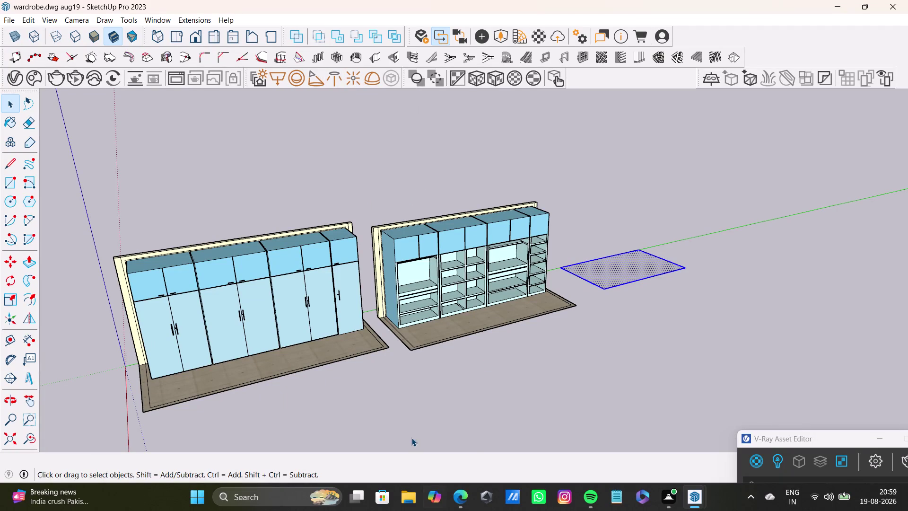
Orbit around to an eye-level view of the two units' back panels.
key(space)
scroll(down, 3)
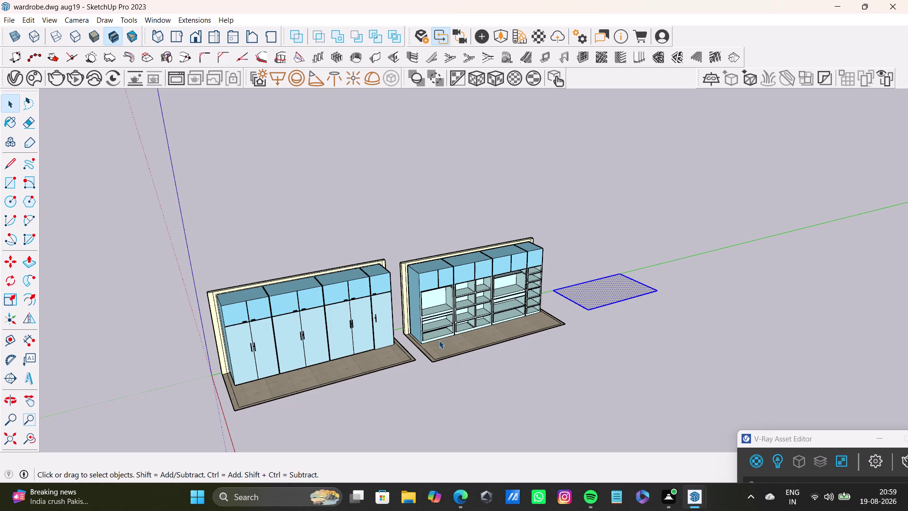
key(space)
scroll(down, 3)
middle_drag(549, 387, 268, 350)
middle_drag(374, 346, 362, 360)
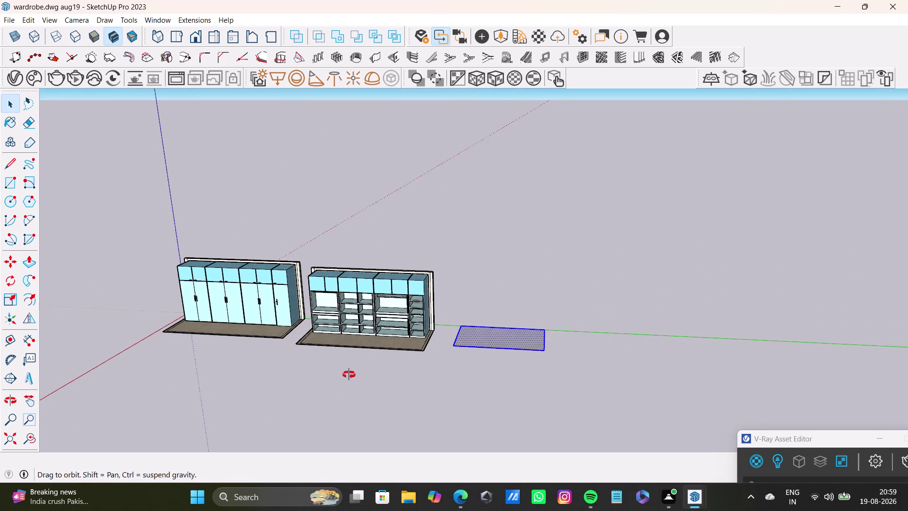
middle_drag(363, 360, 275, 429)
scroll(up, 3)
middle_drag(410, 318, 279, 342)
scroll(down, 3)
scroll(up, 3)
middle_drag(416, 249, 296, 294)
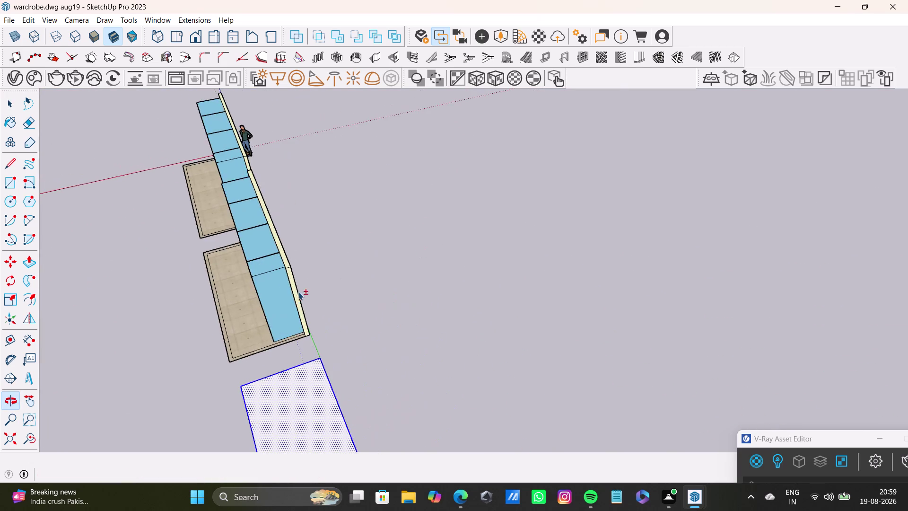
middle_drag(279, 284, 139, 220)
middle_drag(294, 211, 306, 296)
middle_drag(327, 297, 213, 204)
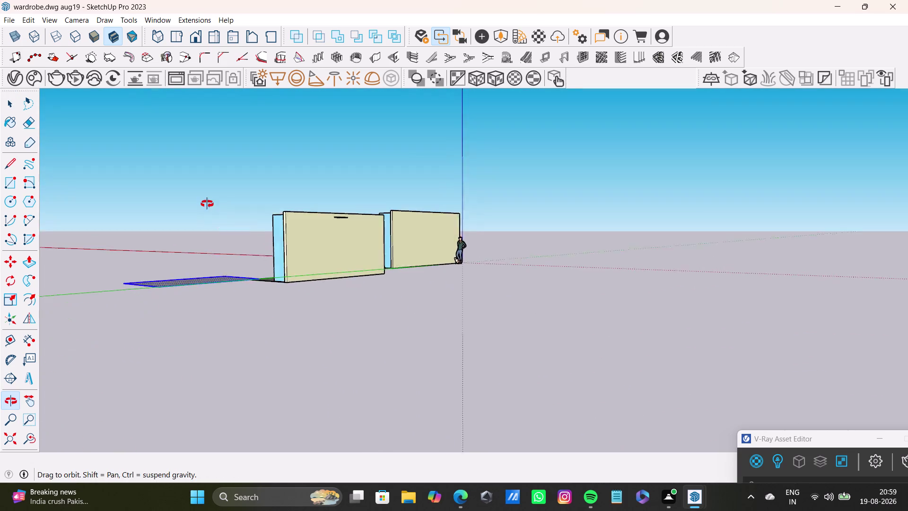
middle_drag(213, 205, 184, 214)
scroll(up, 3)
middle_drag(333, 273, 434, 265)
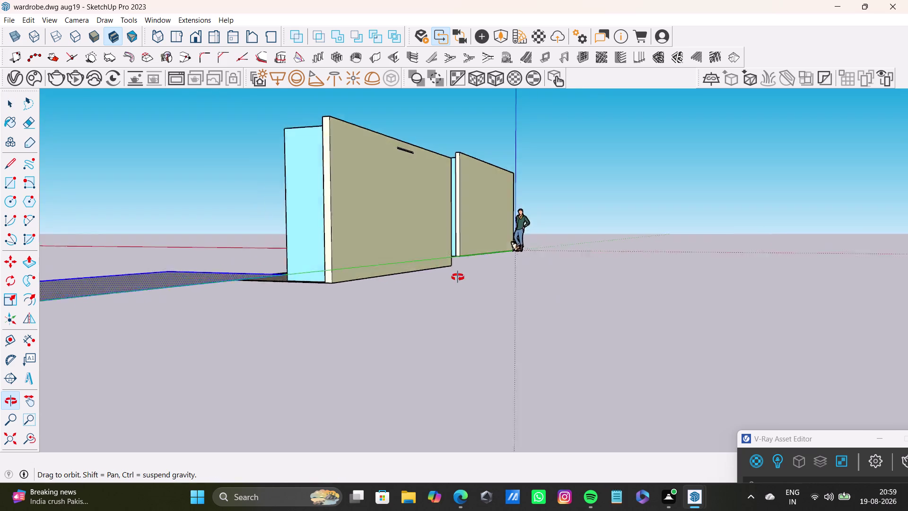
middle_drag(433, 266, 428, 285)
scroll(up, 3)
Move the whole shelving unit up along the blue axis from its base corner.
click(390, 217)
triple_click(386, 219)
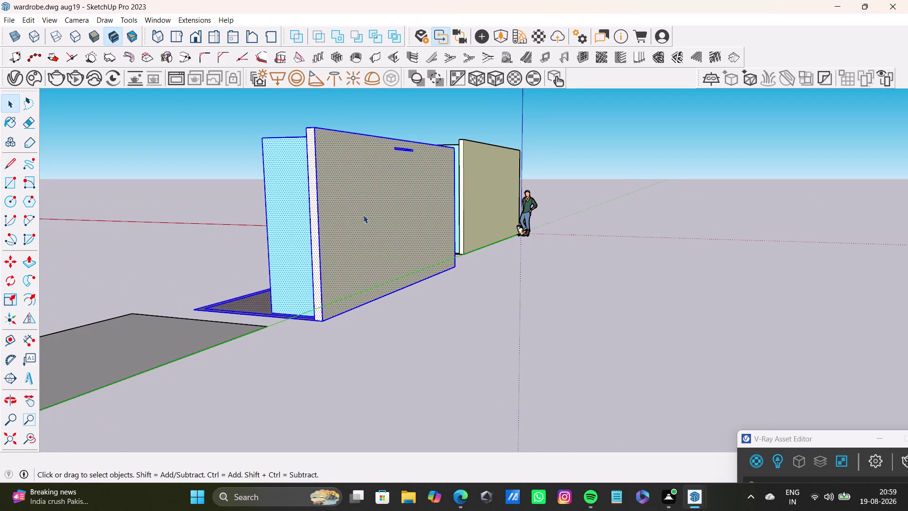
key(m)
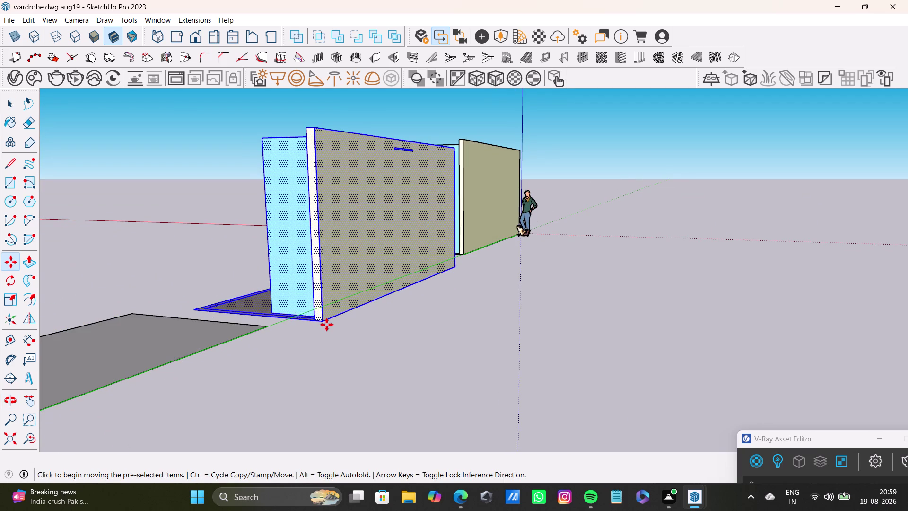
click(327, 325)
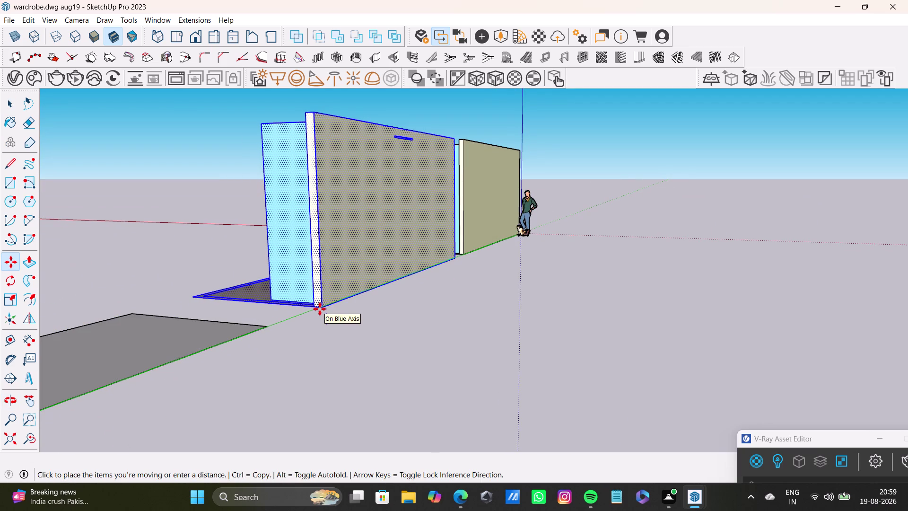
click(320, 309)
key(space)
scroll(down, 3)
middle_drag(307, 315, 585, 387)
scroll(down, 3)
middle_drag(589, 370, 534, 294)
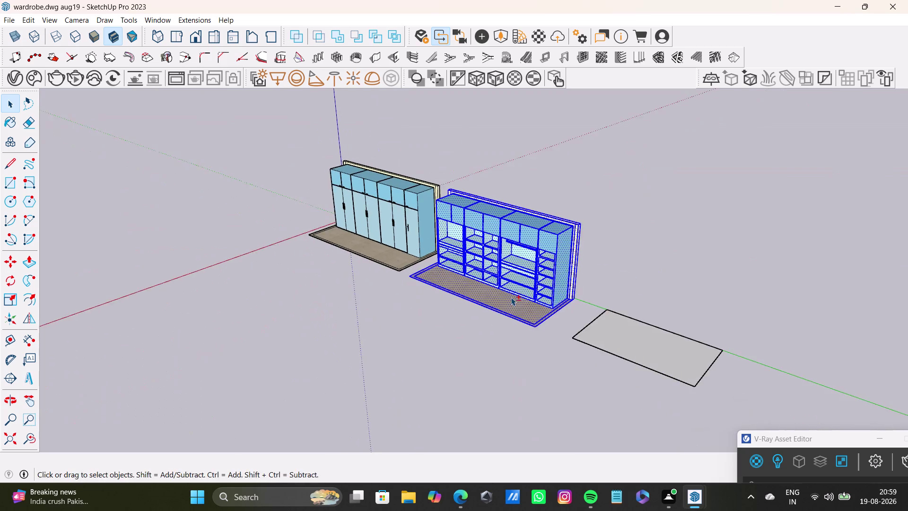
middle_drag(491, 322, 671, 364)
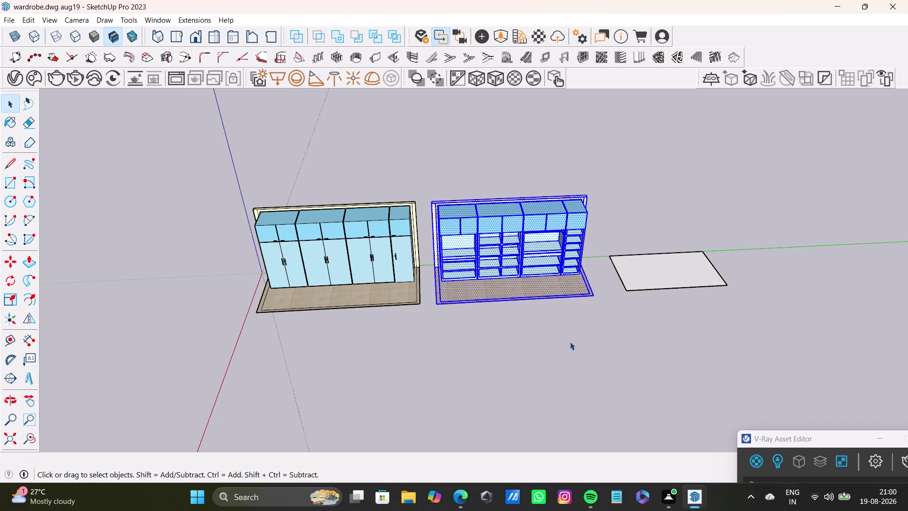
Push/Pull the wardrobe's right side panel forward.
key(space)
click(461, 361)
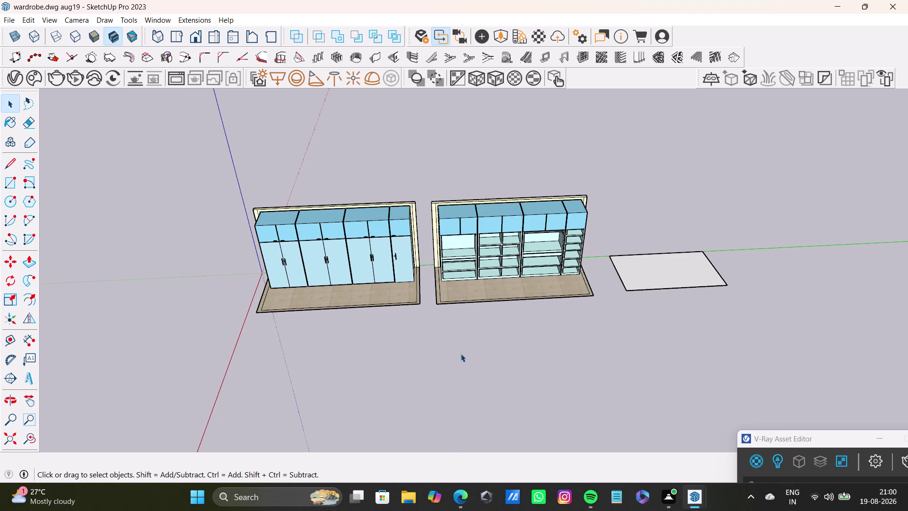
scroll(up, 3)
click(416, 235)
click(418, 242)
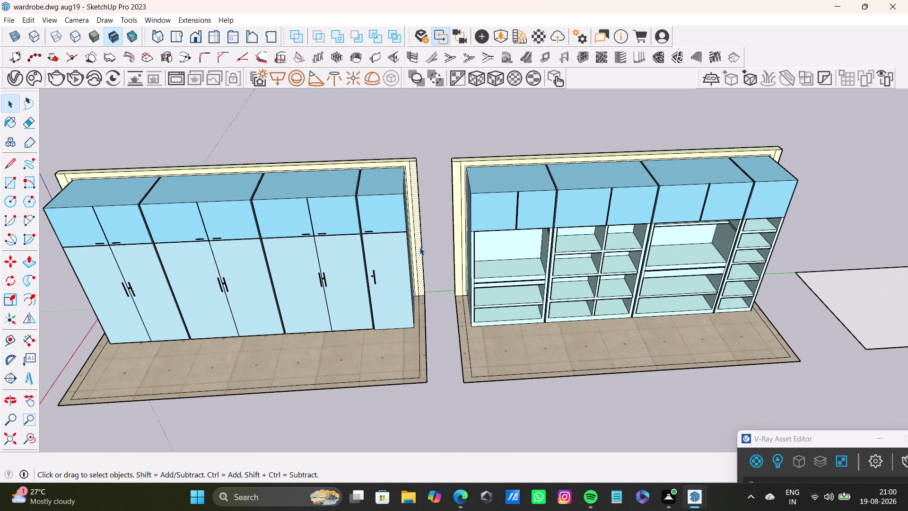
key(p)
drag(419, 247, 409, 287)
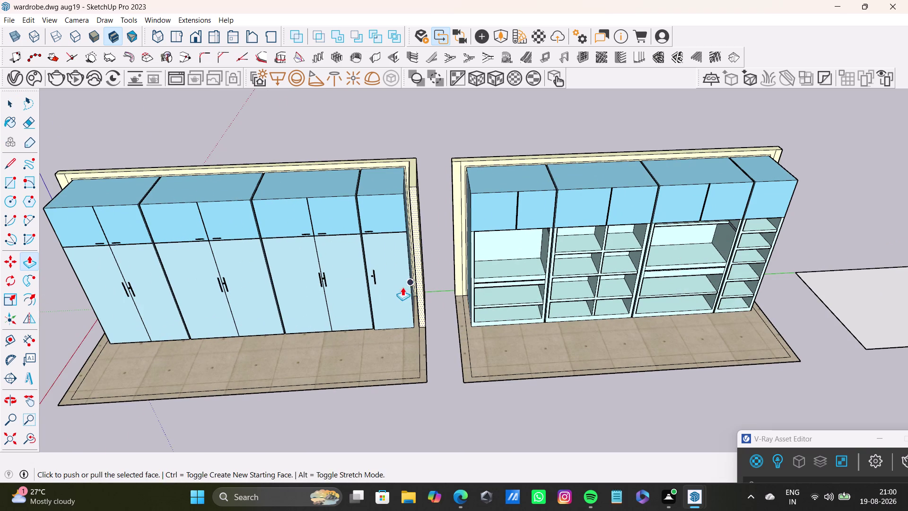
key(space)
Push/Pull the wardrobe's left side panel forward to the cabinet front.
scroll(down, 3)
middle_drag(387, 287, 614, 271)
scroll(up, 3)
click(348, 252)
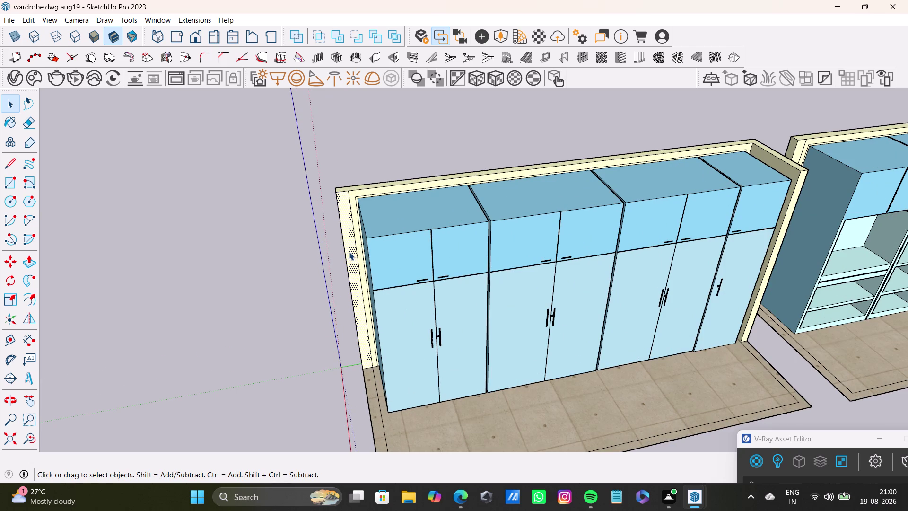
key(p)
drag(349, 253, 376, 327)
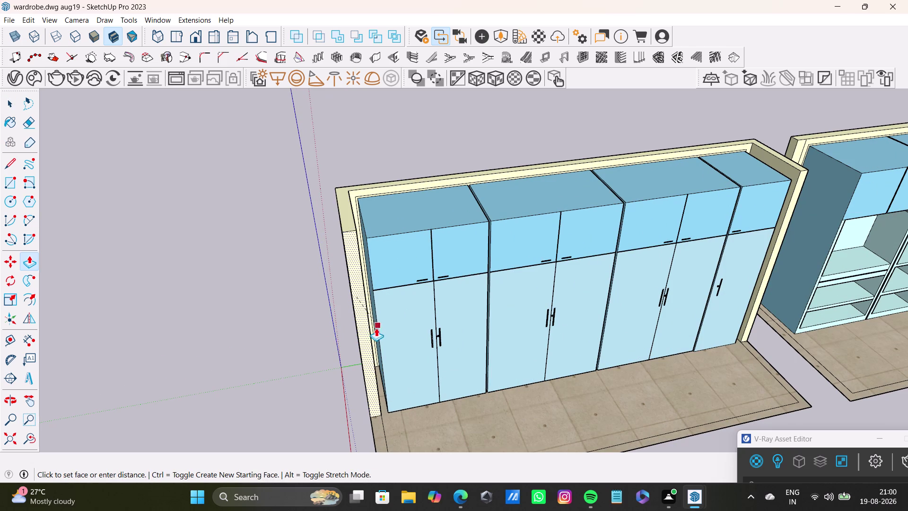
drag(376, 327, 376, 329)
key(space)
Pull the shelving unit's left side panel forward with Push/Pull.
scroll(down, 3)
middle_drag(723, 332, 468, 330)
scroll(up, 3)
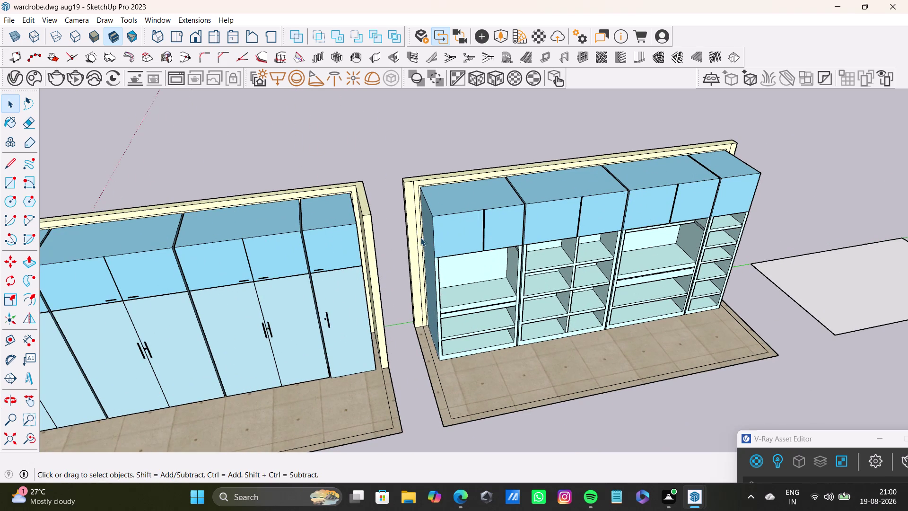
click(414, 242)
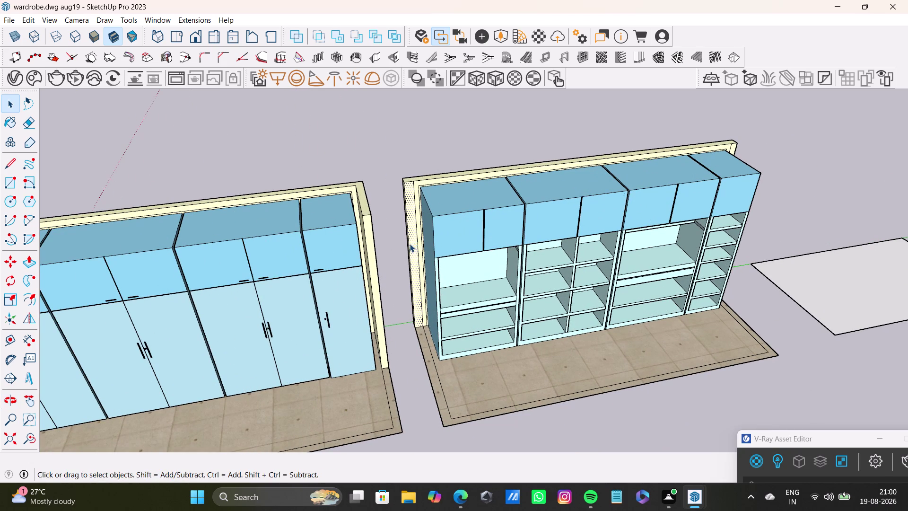
key(p)
drag(409, 243, 368, 274)
key(space)
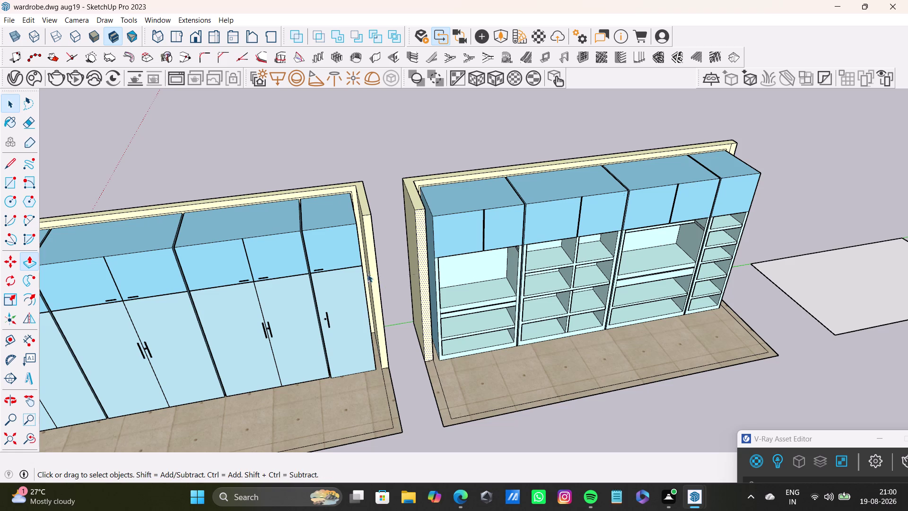
Extend the shelving unit's right side panel to the cabinet front, then view both units.
scroll(down, 3)
middle_drag(575, 304, 455, 324)
middle_drag(544, 312, 395, 303)
scroll(up, 3)
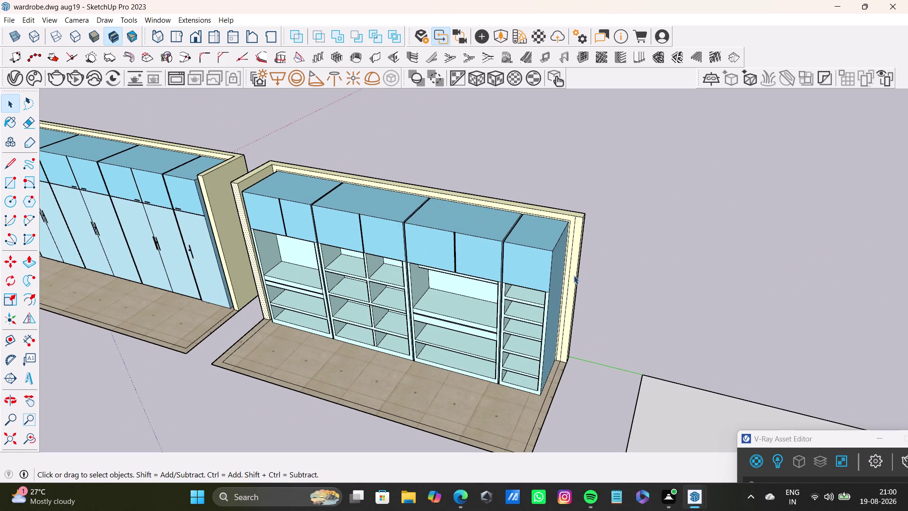
click(574, 276)
key(p)
drag(574, 277, 261, 212)
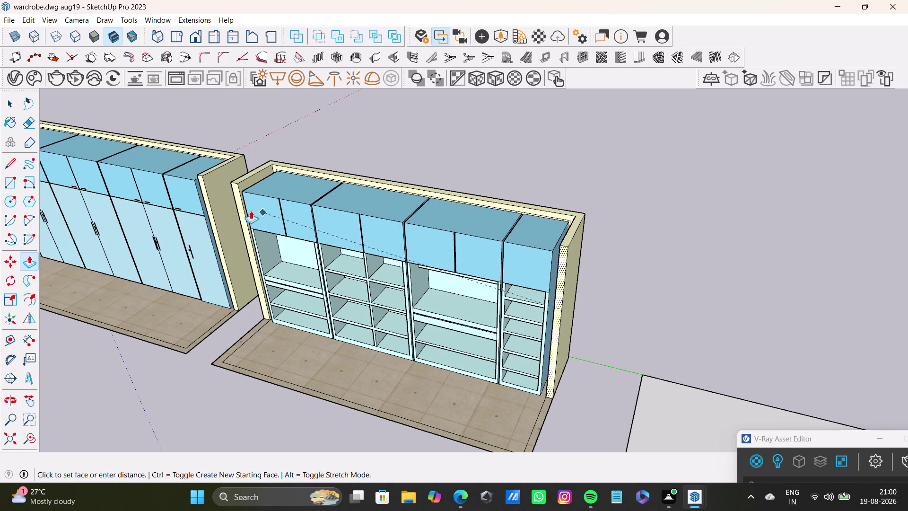
drag(261, 212, 235, 197)
key(space)
scroll(down, 3)
middle_drag(466, 281, 575, 246)
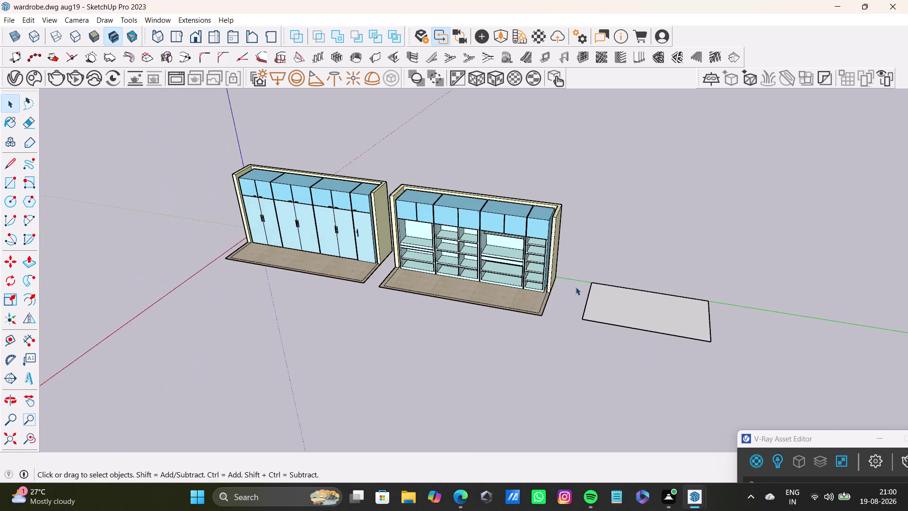
middle_drag(580, 286, 645, 426)
middle_drag(607, 328, 607, 439)
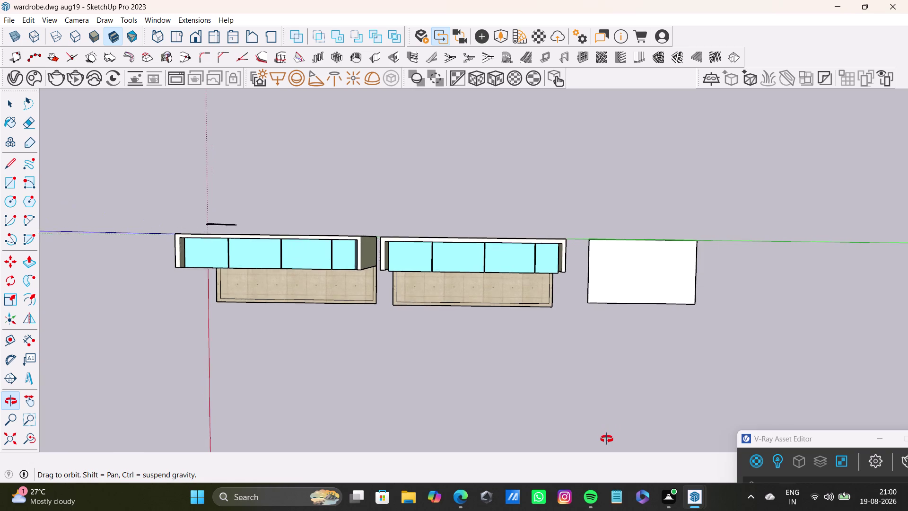
middle_drag(607, 438, 497, 286)
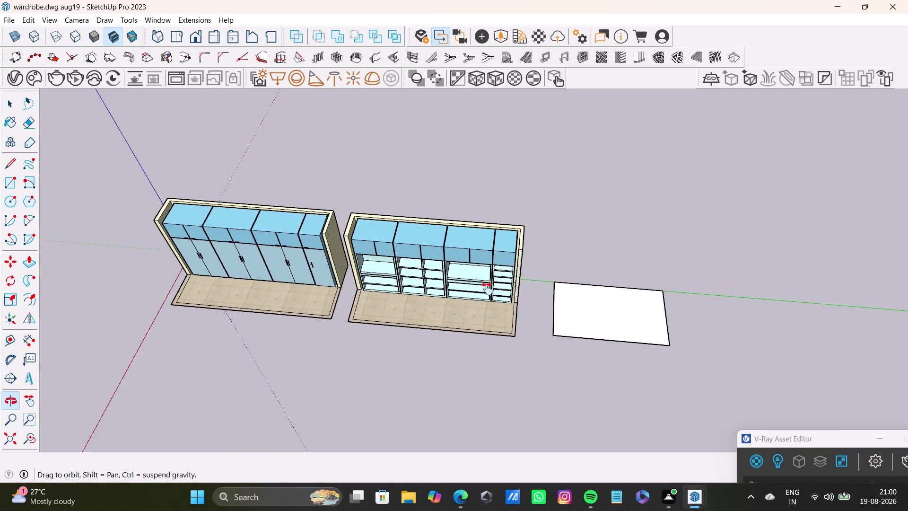
middle_drag(497, 286, 441, 301)
scroll(up, 3)
middle_drag(533, 329, 477, 330)
middle_drag(549, 342, 572, 224)
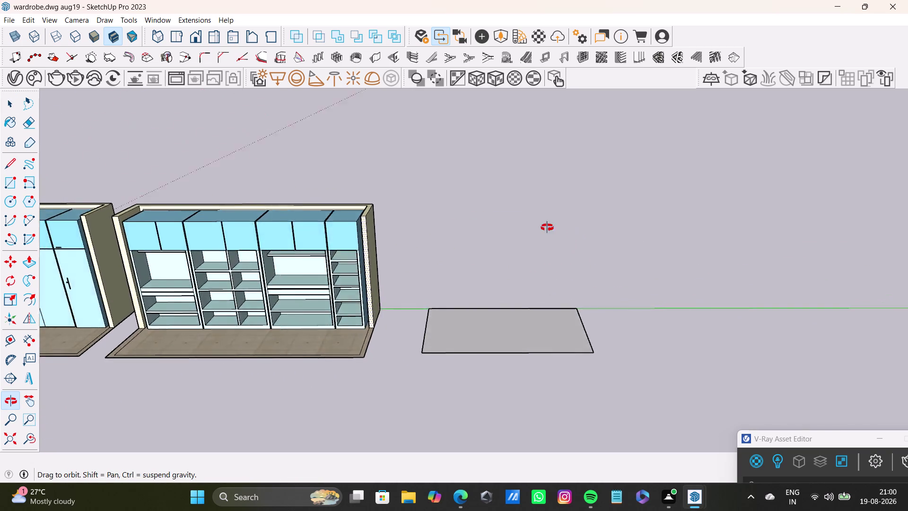
middle_drag(572, 224, 579, 377)
middle_drag(573, 353, 529, 361)
scroll(up, 3)
middle_drag(422, 320, 430, 313)
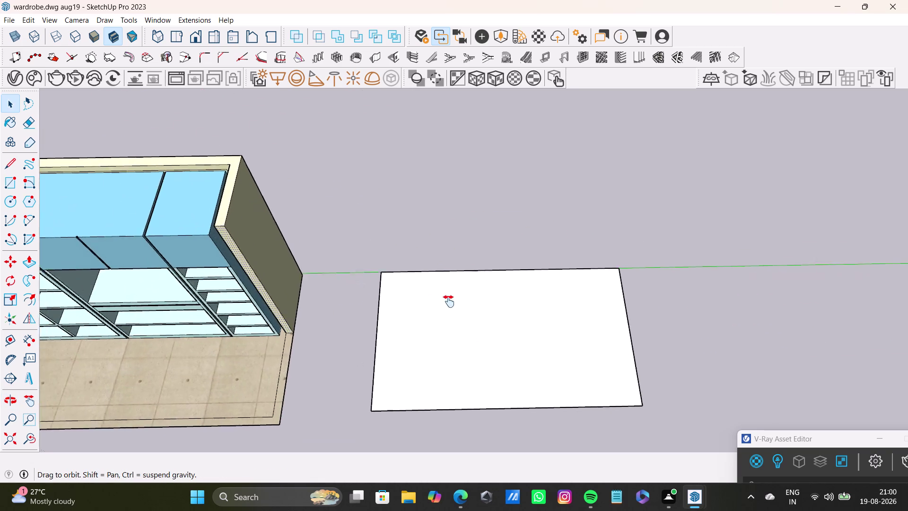
middle_drag(431, 312, 515, 317)
scroll(down, 3)
middle_drag(512, 330, 513, 329)
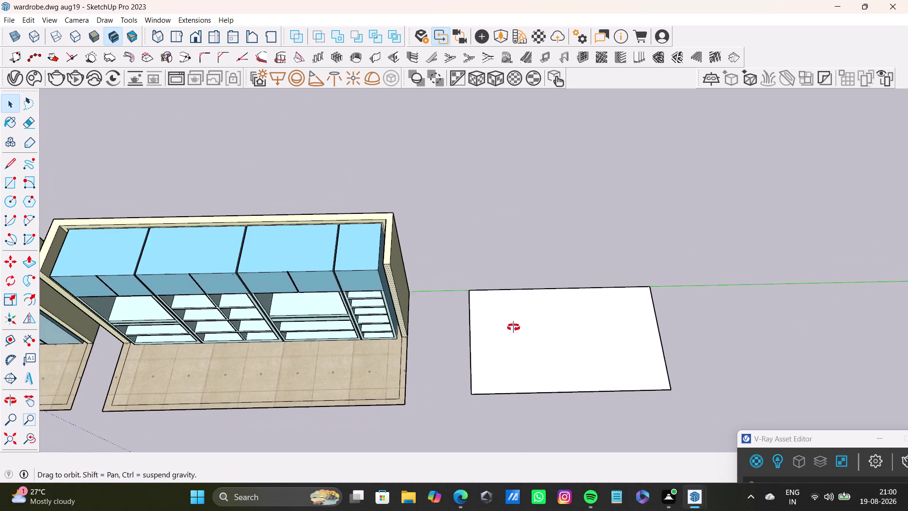
middle_drag(513, 329, 735, 300)
middle_drag(717, 309, 605, 276)
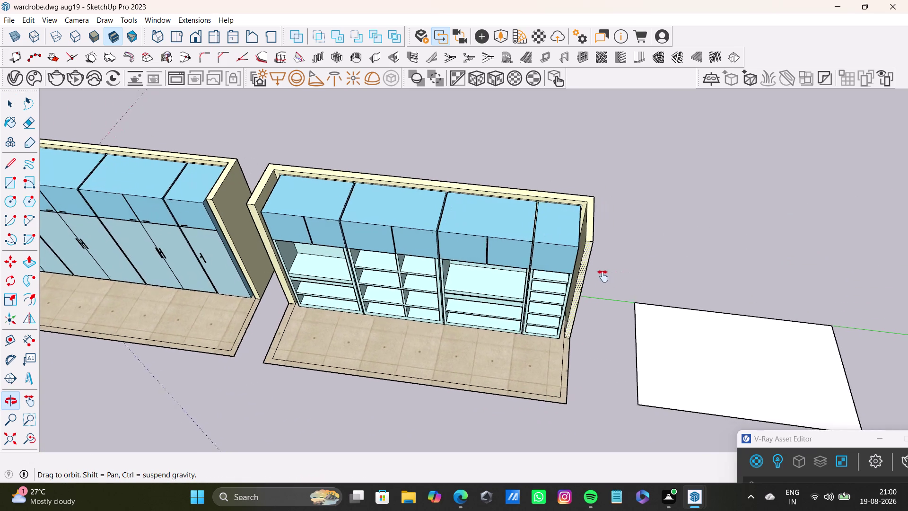
middle_drag(604, 276, 401, 269)
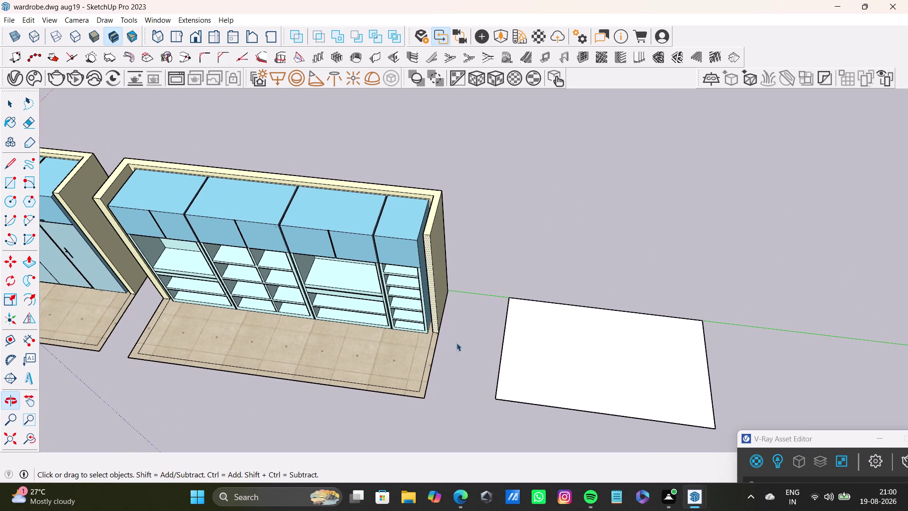
scroll(down, 3)
middle_drag(525, 327, 607, 228)
middle_drag(597, 351, 558, 380)
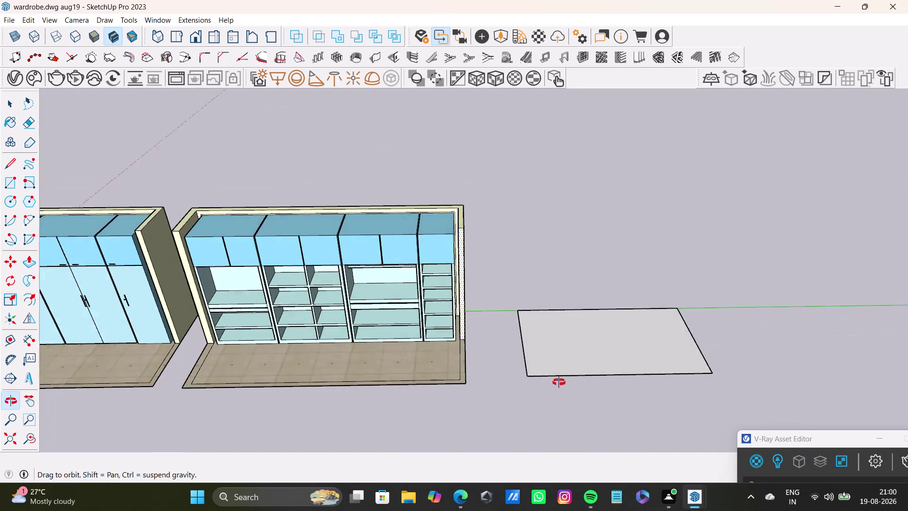
middle_drag(559, 380, 560, 382)
click(560, 359)
key(p)
drag(565, 358, 565, 363)
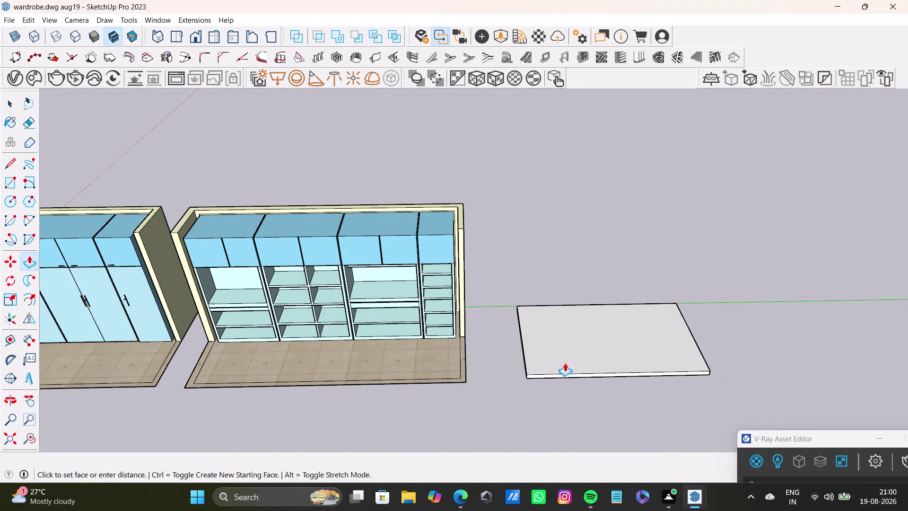
drag(565, 362, 565, 365)
key(space)
scroll(down, 3)
middle_drag(609, 350, 511, 350)
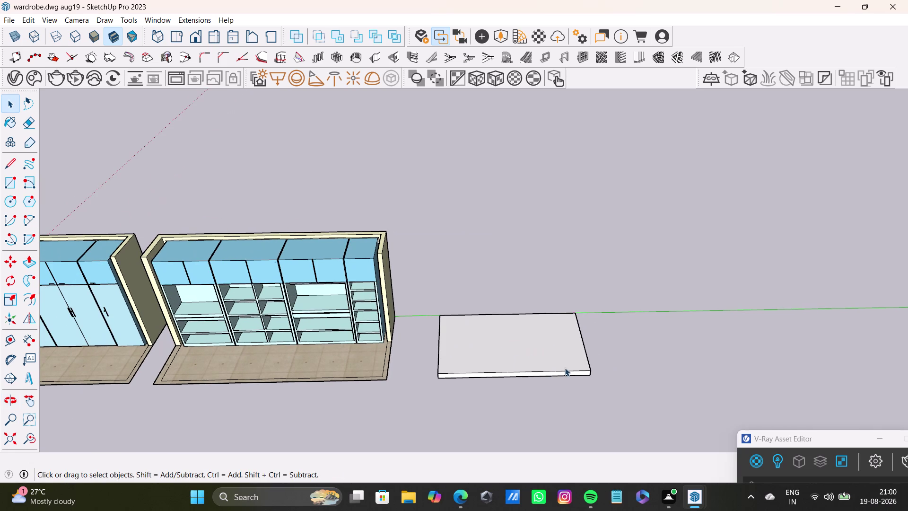
key(m)
click(591, 372)
key(space)
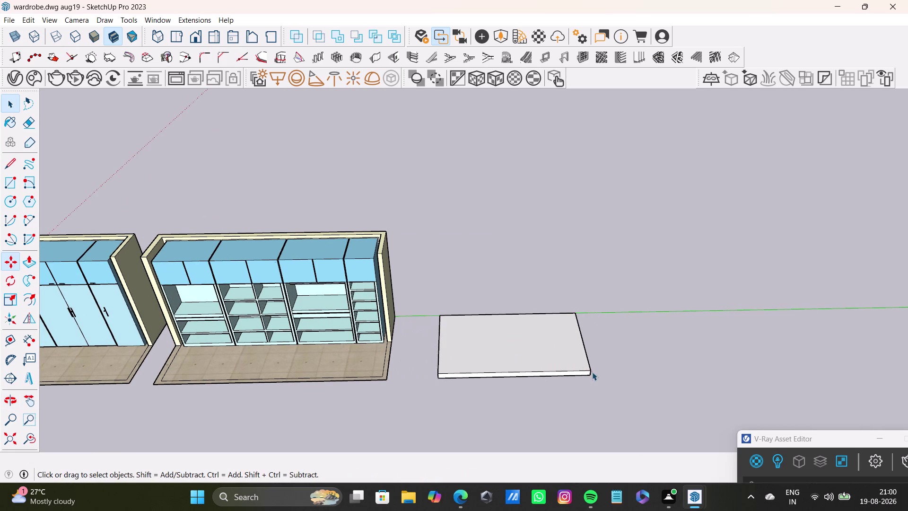
scroll(down, 3)
middle_drag(531, 349, 445, 357)
middle_drag(431, 355, 421, 446)
scroll(down, 3)
scroll(up, 3)
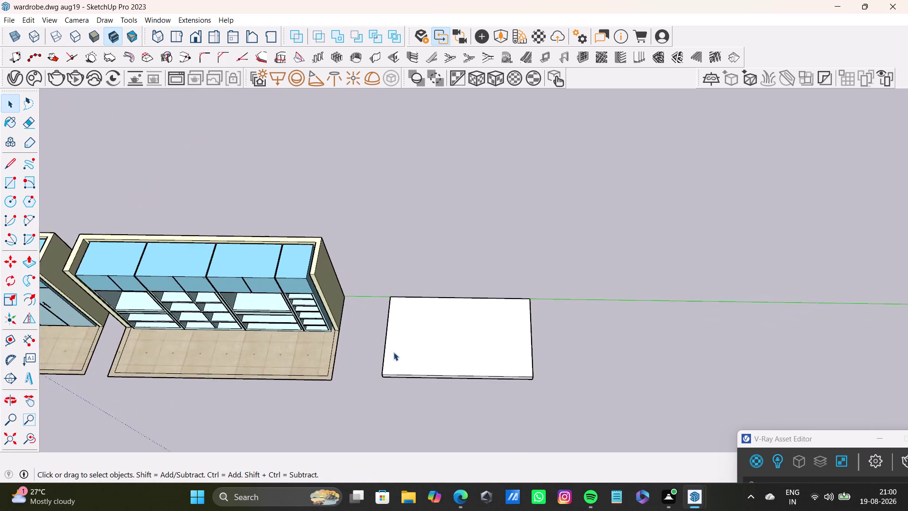
Place a Tape Measure guide 9" in from the slab's back edge.
scroll(up, 3)
click(11, 338)
scroll(up, 3)
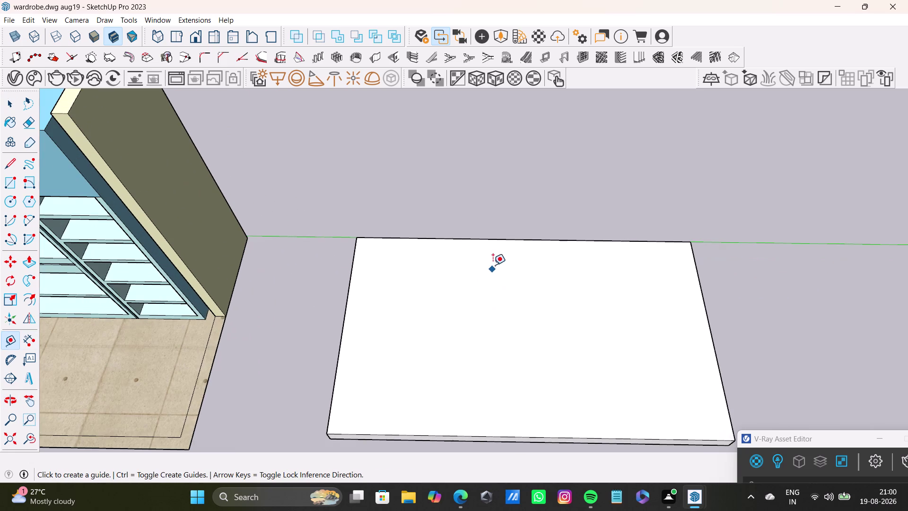
click(515, 242)
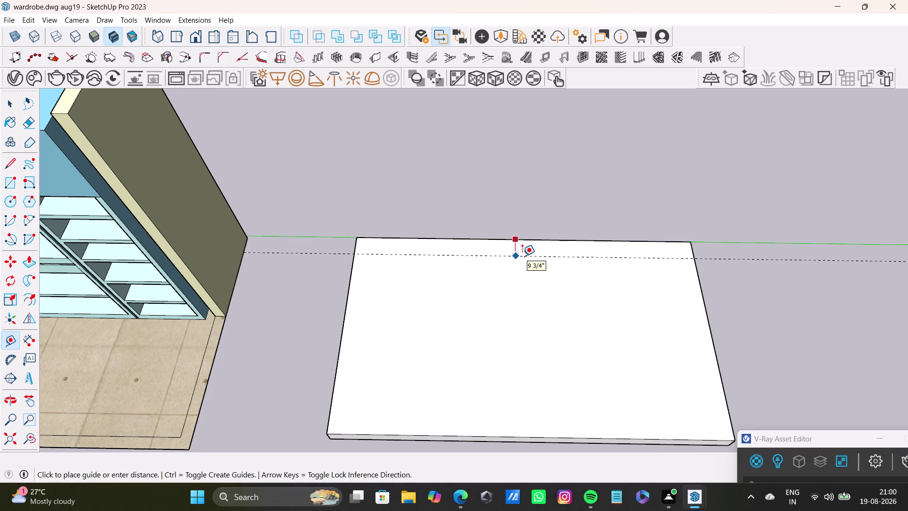
text(9")
key(Return)
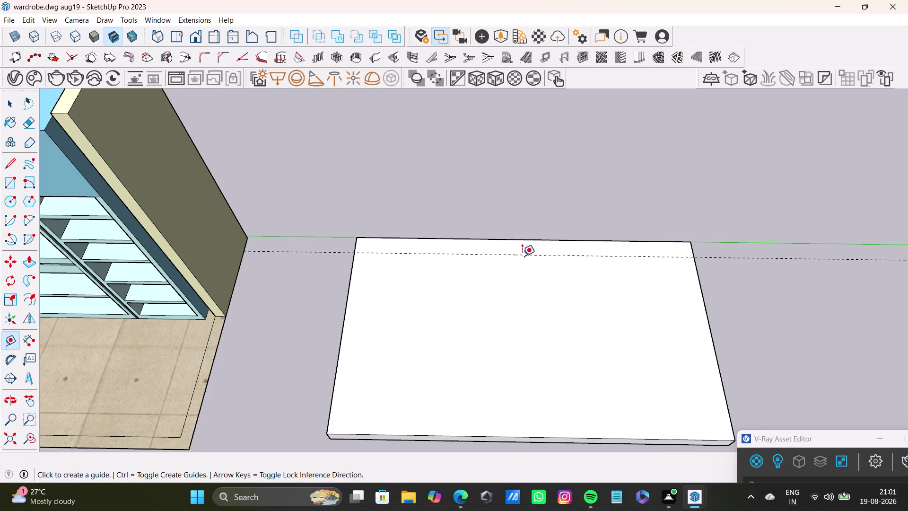
drag(795, 442, 655, 179)
drag(808, 438, 652, 161)
click(776, 163)
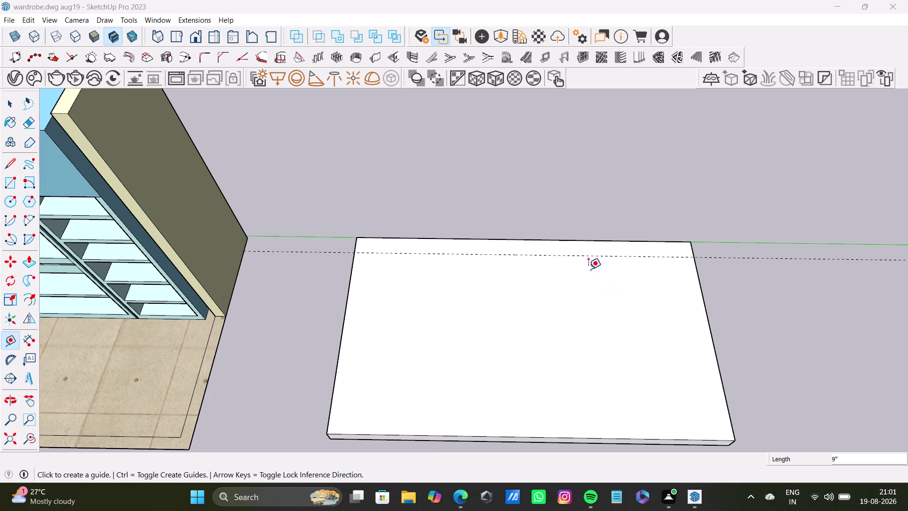
middle_drag(579, 269, 578, 309)
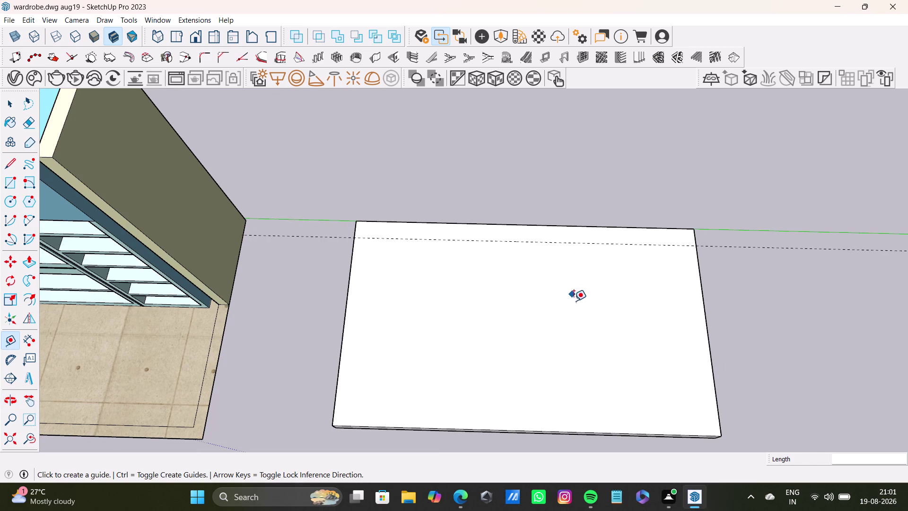
middle_drag(575, 301, 514, 319)
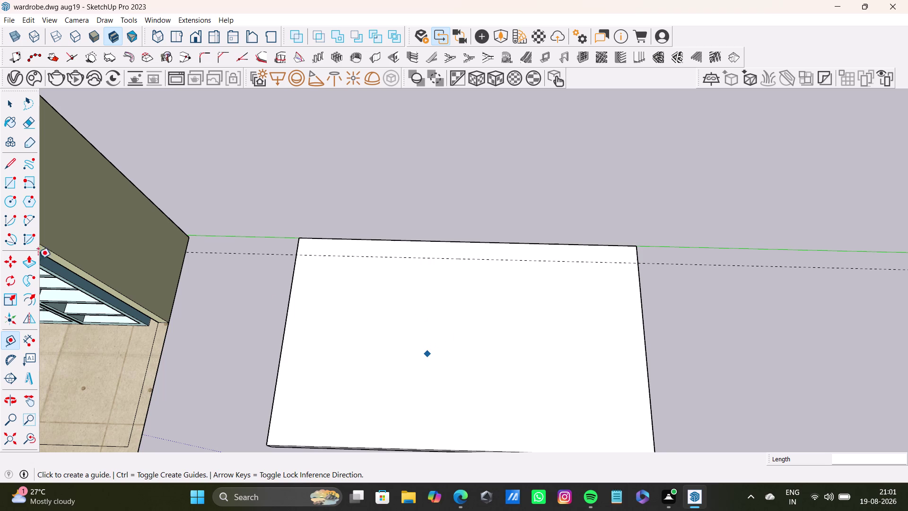
Place a guide 9" in from the slab's left edge.
drag(7, 164, 10, 163)
scroll(up, 3)
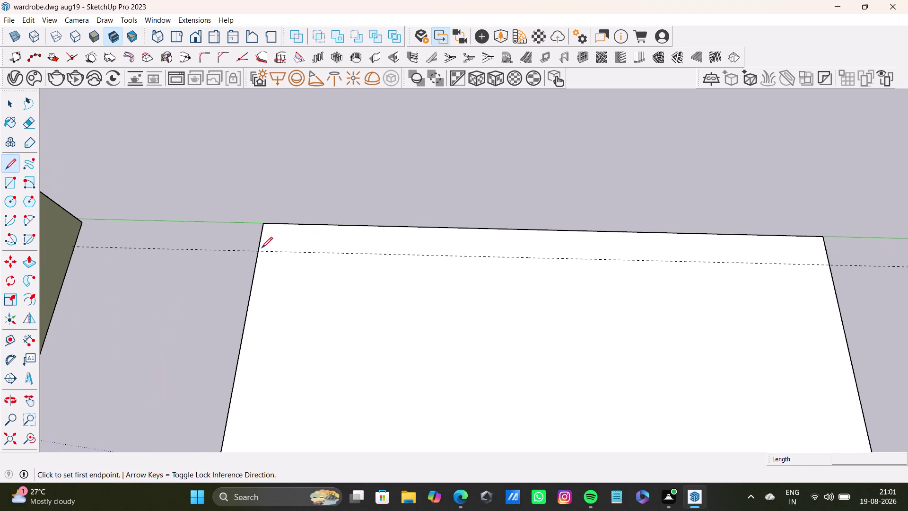
click(260, 252)
key(space)
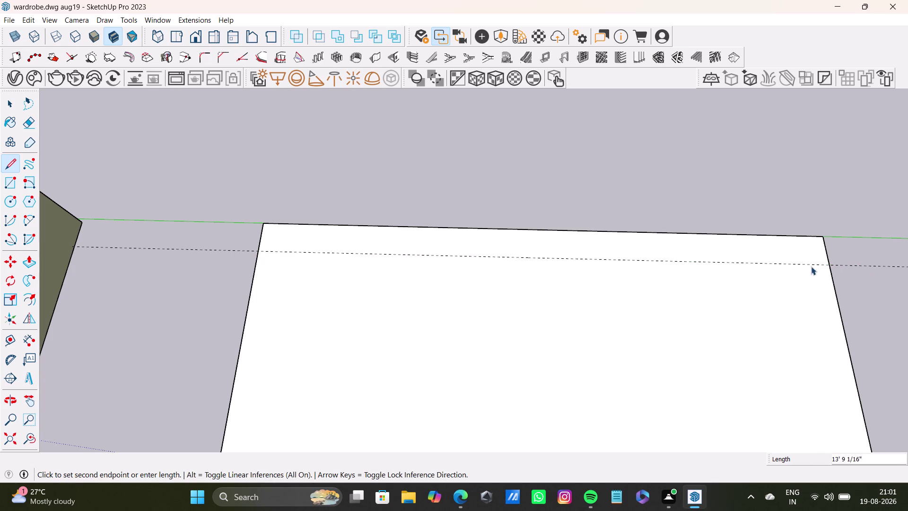
middle_drag(385, 365, 422, 258)
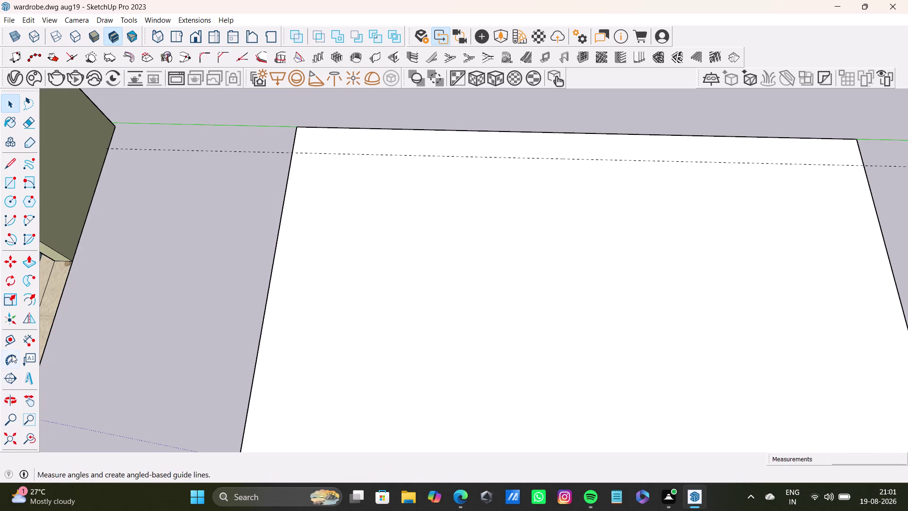
click(10, 336)
click(252, 384)
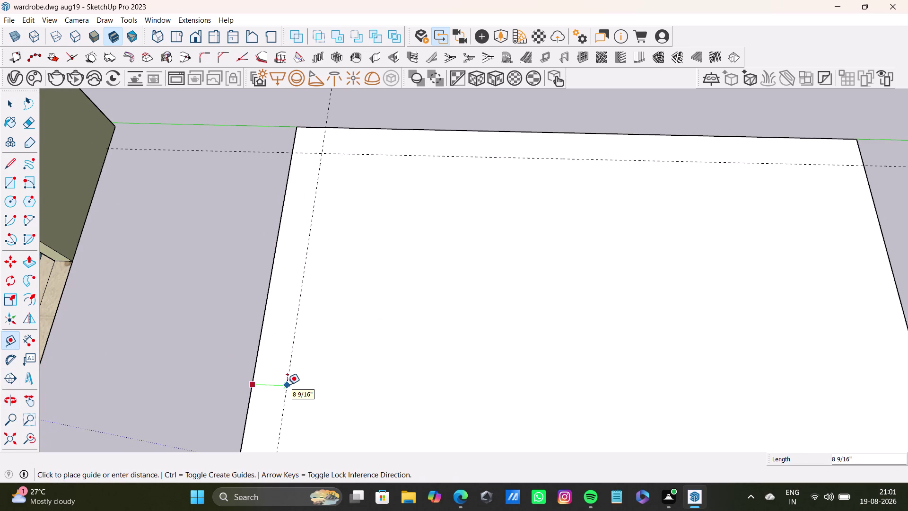
text(9")
key(Return)
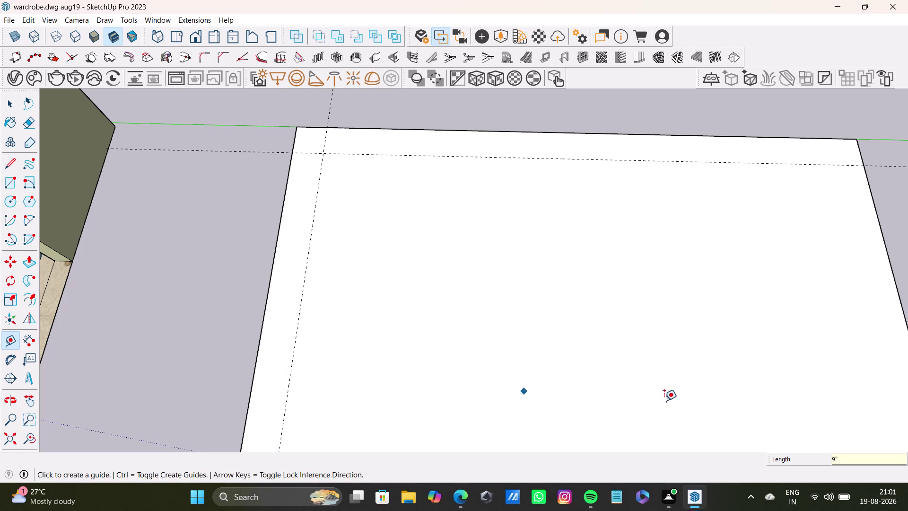
Place a guide 9" in from the slab's right edge.
scroll(down, 3)
middle_drag(666, 379, 516, 355)
click(693, 351)
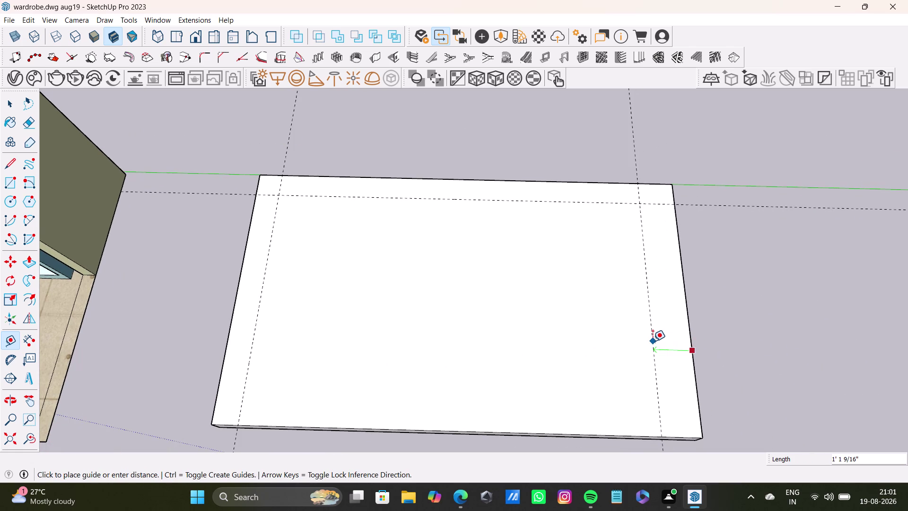
text(9")
key(Return)
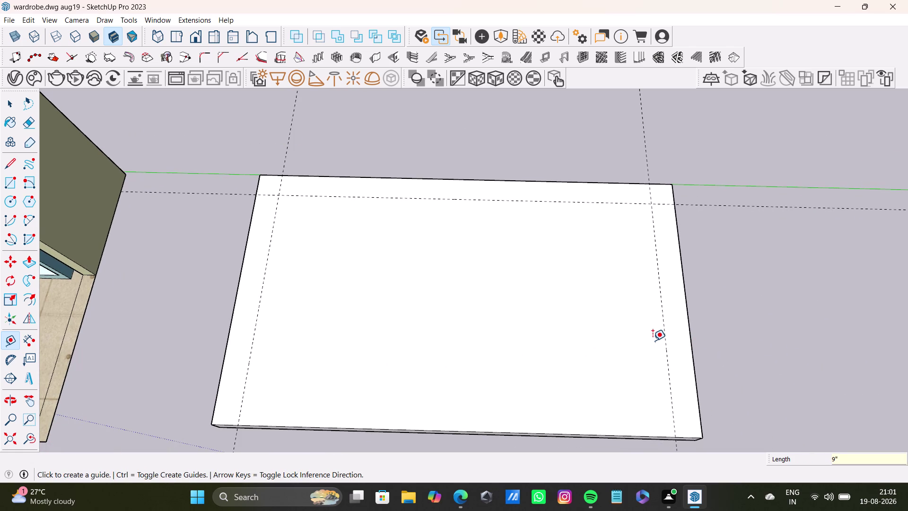
key(space)
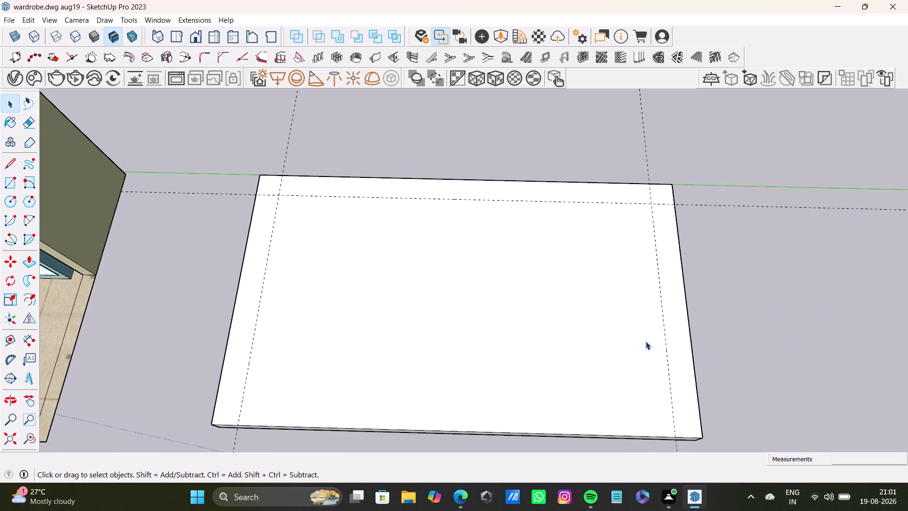
Draw a line along the back guide, ending at the right guide.
click(14, 166)
scroll(up, 3)
click(293, 190)
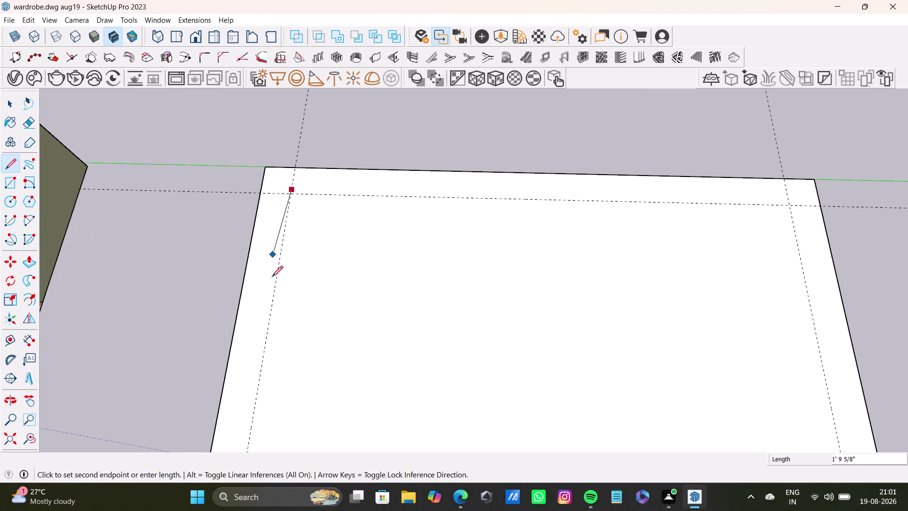
scroll(down, 3)
key(space)
click(13, 169)
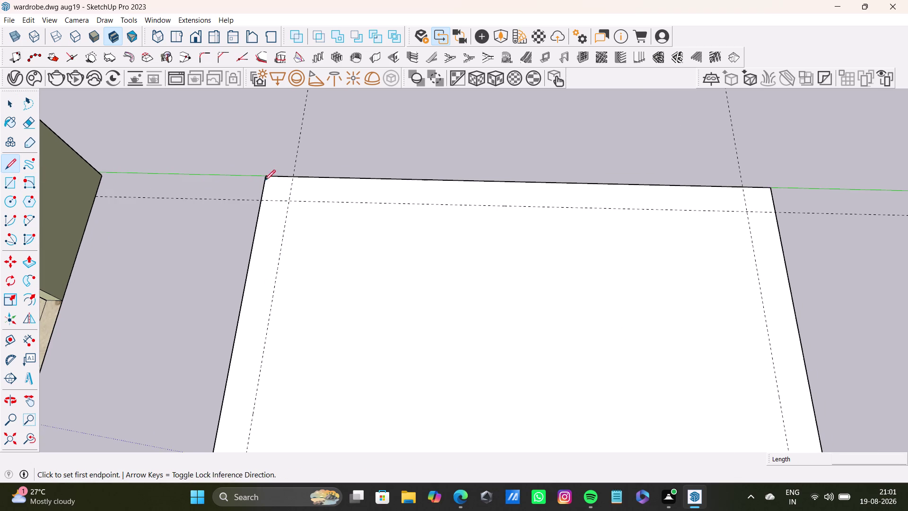
scroll(up, 3)
drag(276, 199, 281, 200)
scroll(down, 3)
middle_drag(655, 226, 433, 195)
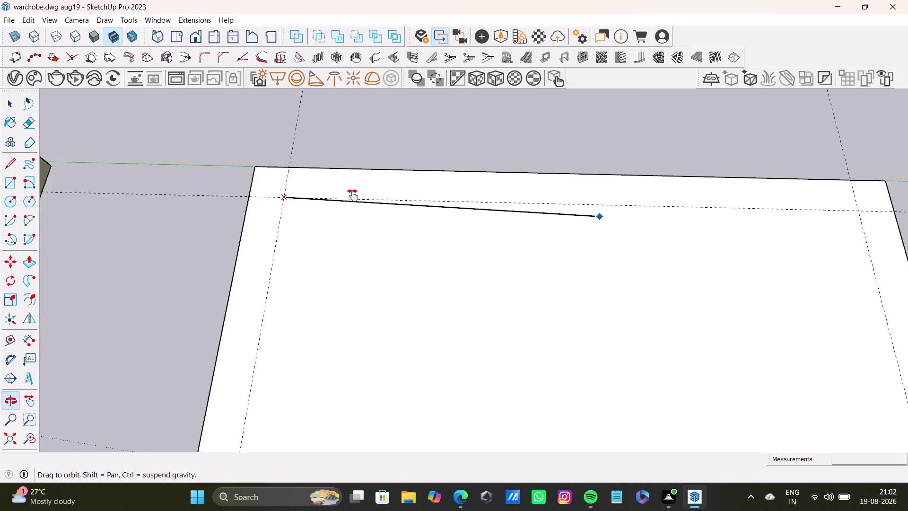
middle_drag(433, 196, 249, 201)
click(510, 196)
Continue the line down the right guide to the slab's front edge.
scroll(down, 3)
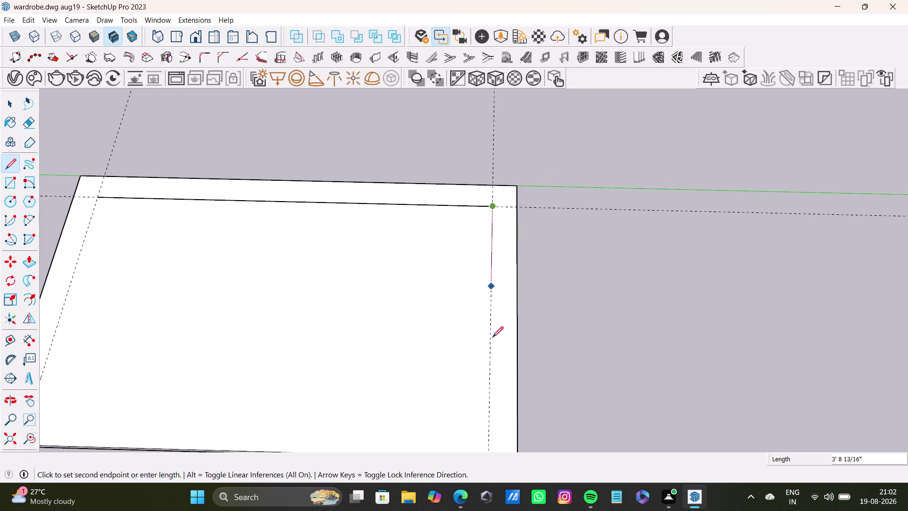
scroll(down, 3)
middle_drag(499, 359, 493, 230)
click(487, 296)
key(space)
Draw a line along the left guide to the slab's front edge.
scroll(down, 3)
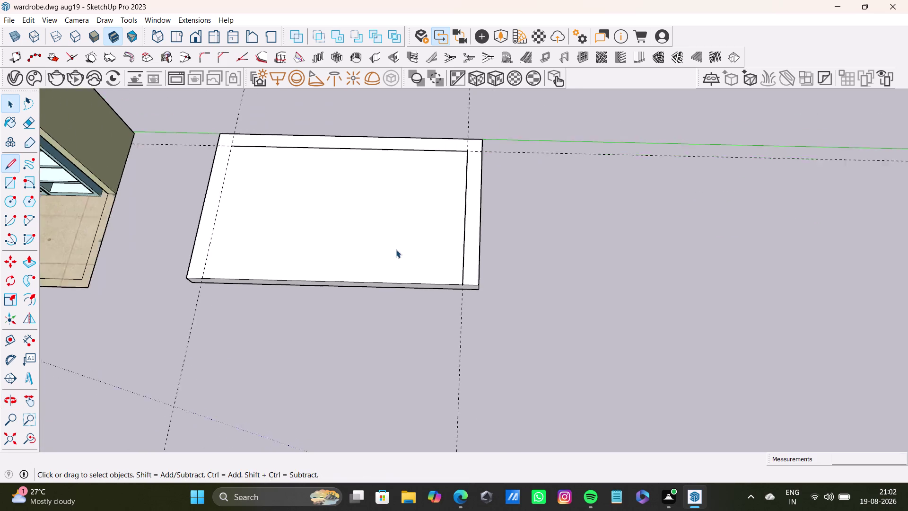
middle_drag(383, 225, 659, 239)
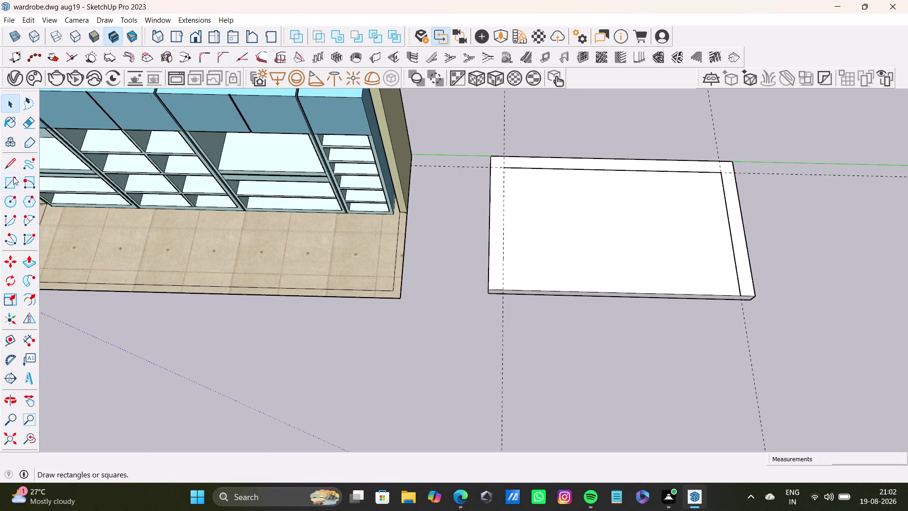
drag(9, 166, 15, 165)
scroll(up, 3)
click(500, 163)
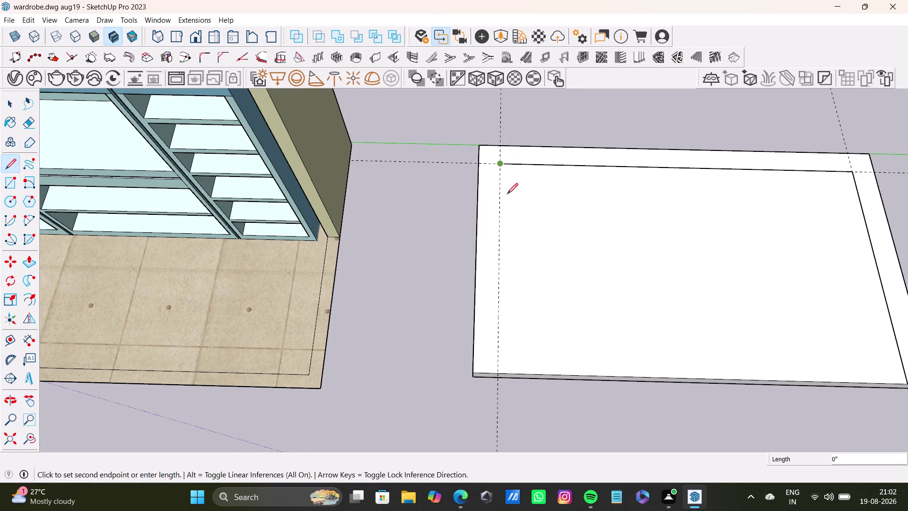
click(501, 370)
key(space)
scroll(down, 3)
middle_drag(577, 309, 450, 293)
middle_drag(461, 243, 429, 285)
click(459, 235)
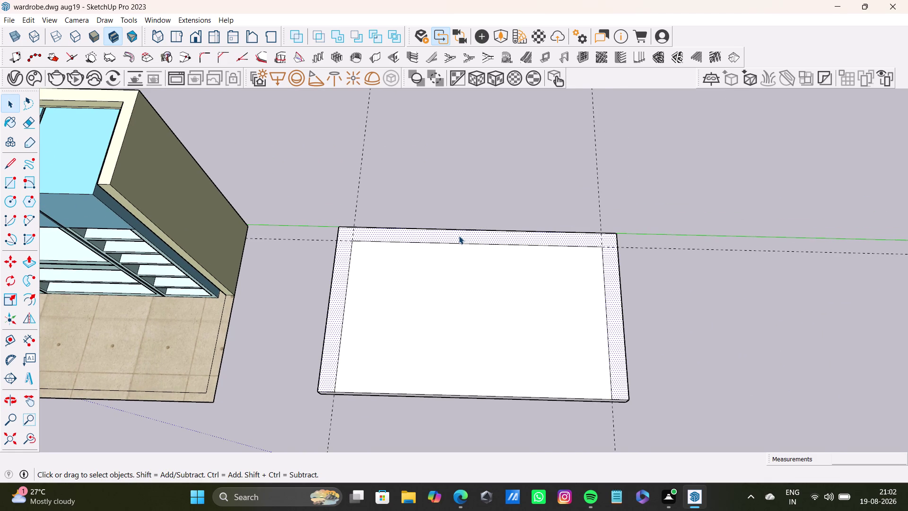
Push/Pull the back and side border strips up 10' into tall panels.
key(p)
drag(459, 236, 280, 137)
key(1)
text(0')
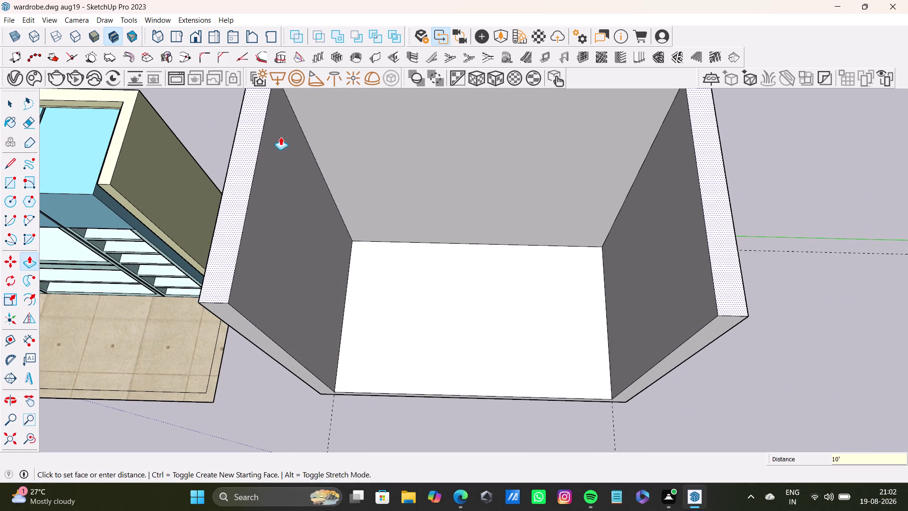
drag(281, 137, 281, 137)
key(Return)
key(space)
Orbit and zoom to view the new open box from the front.
scroll(down, 3)
middle_drag(466, 273, 460, 163)
scroll(up, 3)
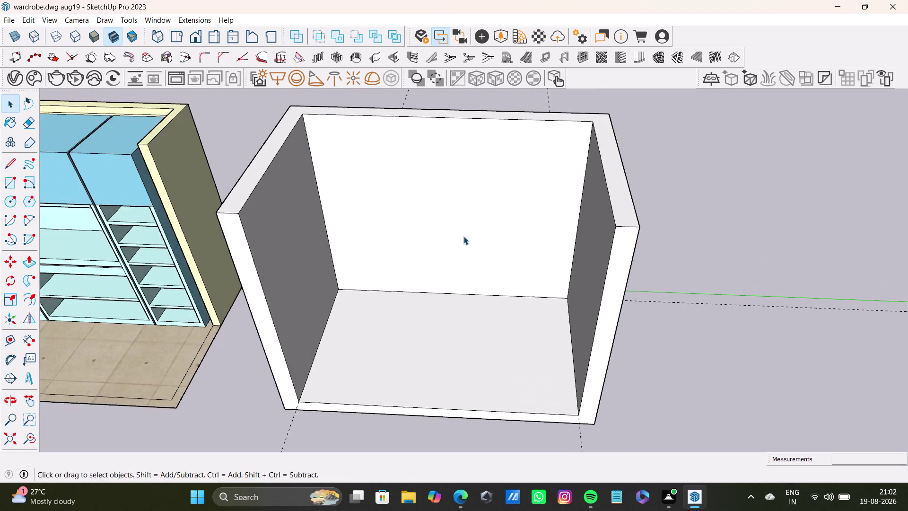
middle_drag(463, 236, 491, 223)
middle_drag(486, 239, 456, 168)
scroll(down, 3)
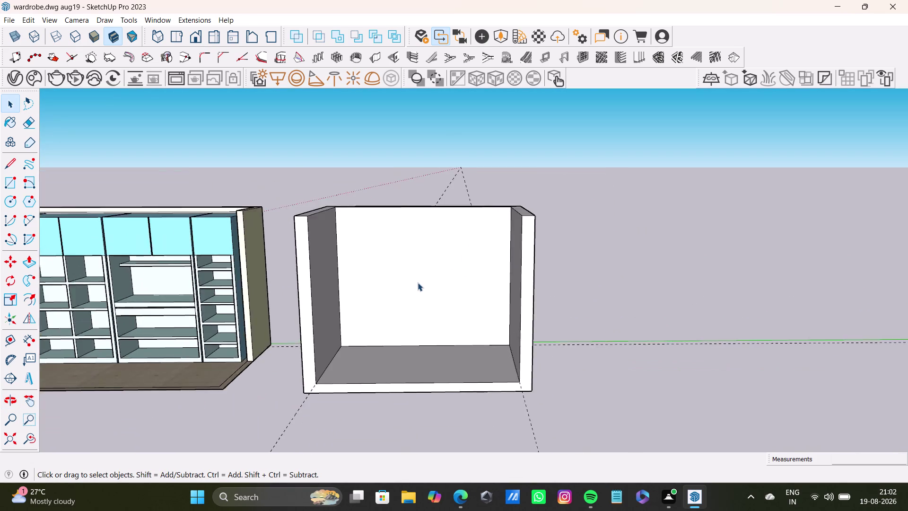
scroll(down, 3)
Orbit to see the box at eye level, then from above alongside the shelving.
middle_drag(425, 284, 439, 291)
middle_drag(444, 302, 454, 363)
scroll(up, 3)
middle_drag(450, 318, 447, 361)
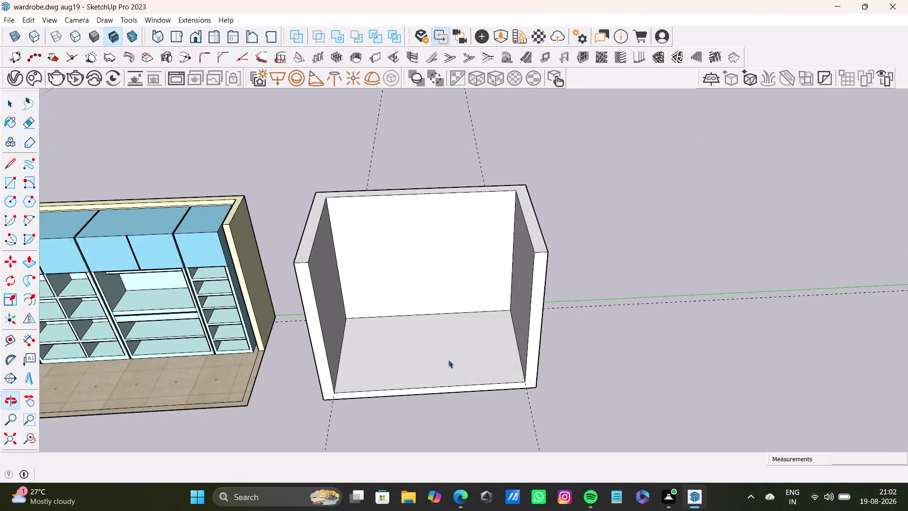
middle_drag(473, 272, 450, 276)
middle_drag(418, 267, 416, 234)
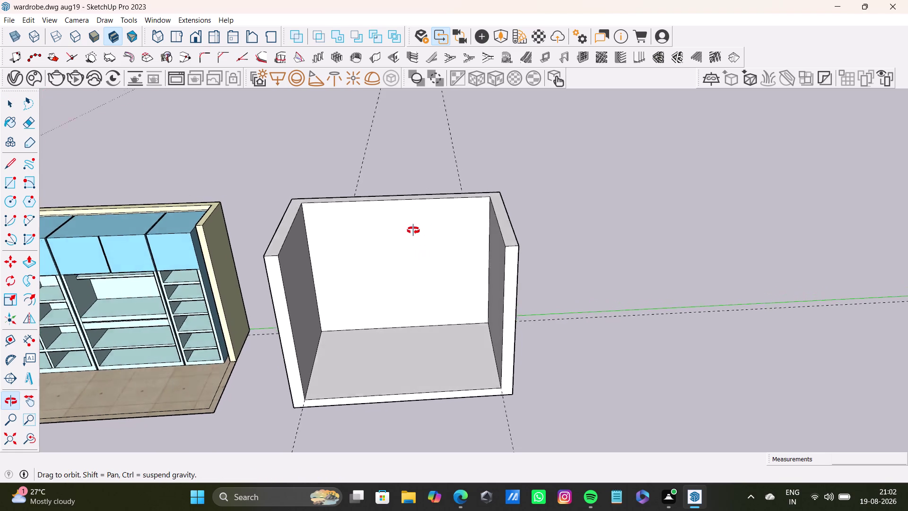
middle_drag(417, 235, 413, 230)
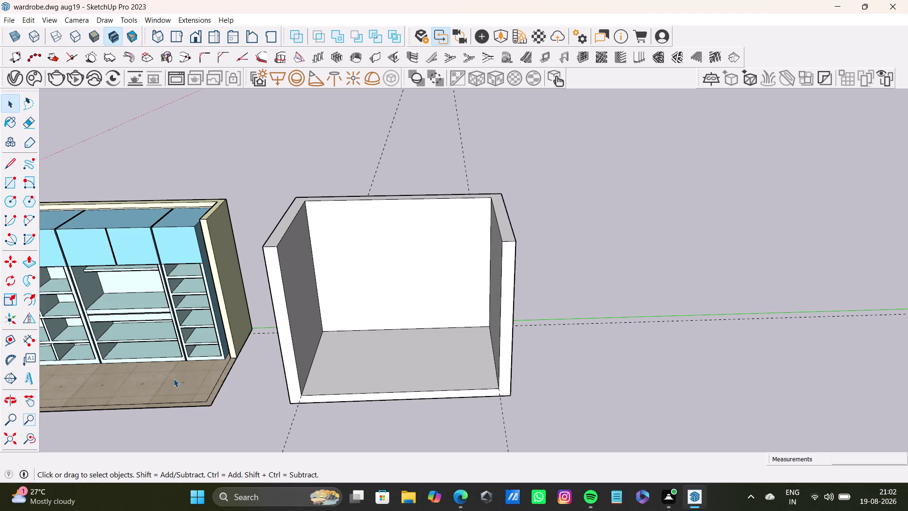
scroll(up, 3)
middle_drag(374, 281, 370, 241)
scroll(down, 3)
middle_drag(369, 250, 364, 212)
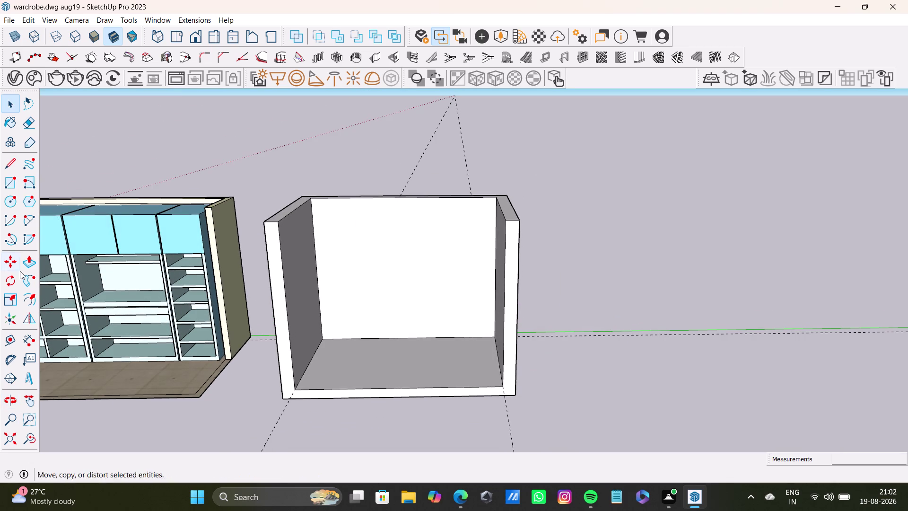
Draw a rectangle on the back panel's inner face to split off a left section.
click(13, 178)
scroll(up, 3)
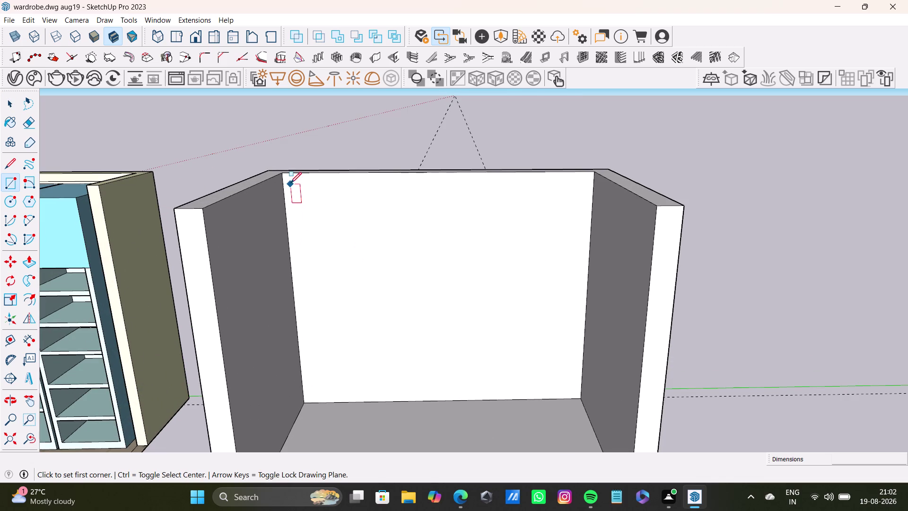
drag(285, 175, 290, 178)
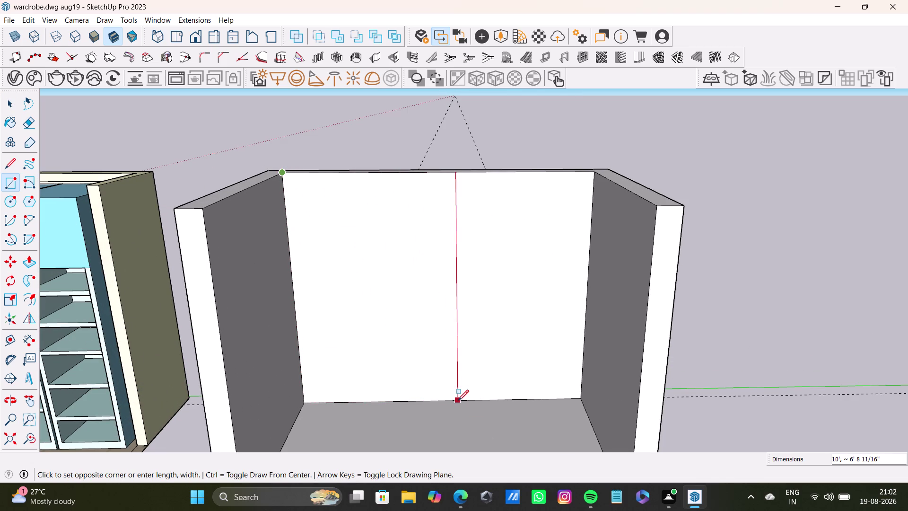
click(458, 401)
Select the left back section with its edges and make it a group.
key(space)
scroll(down, 3)
click(411, 346)
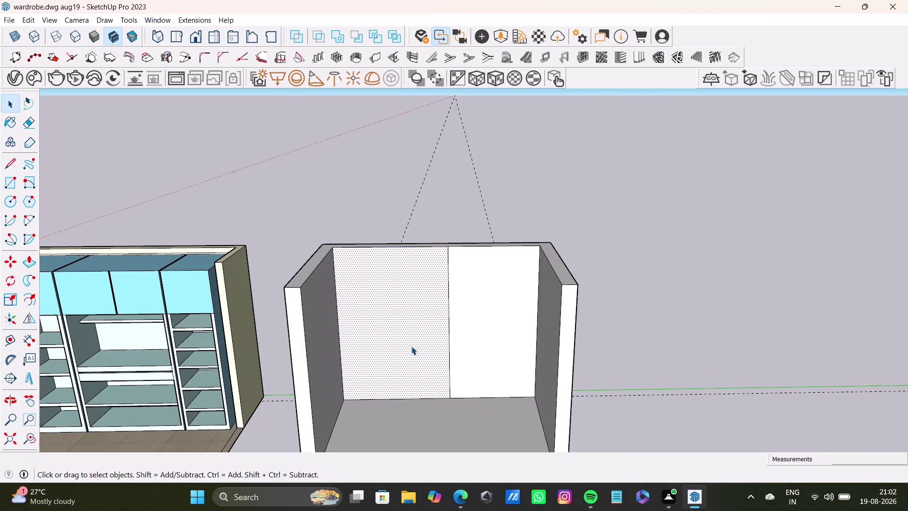
double_click(411, 346)
right_click(412, 346)
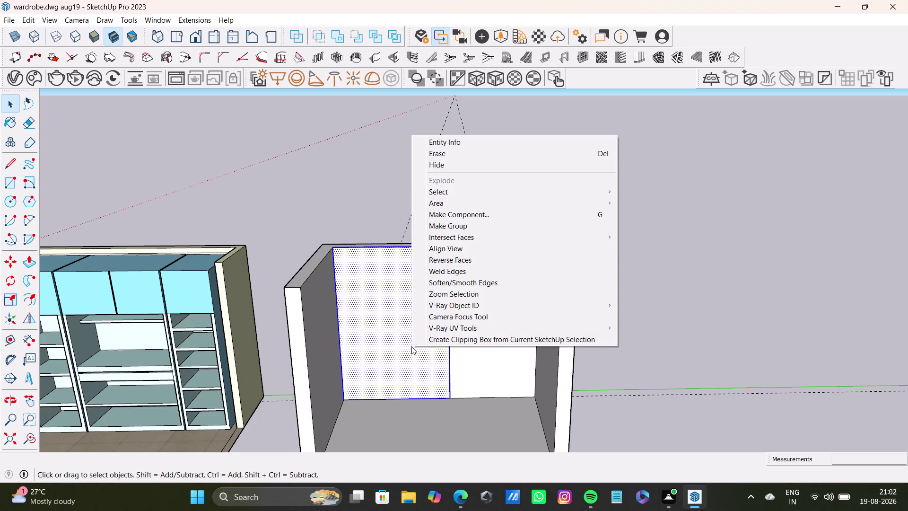
click(459, 226)
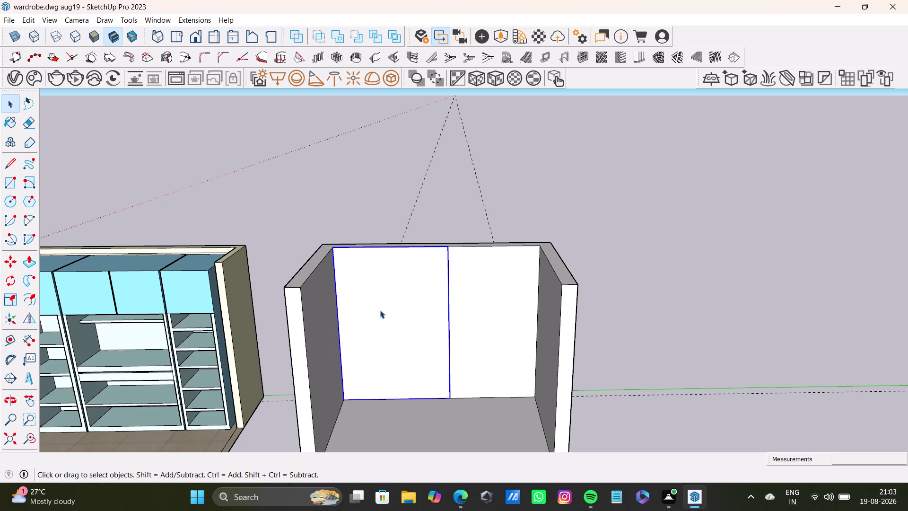
Place a vertical Tape Measure guide 7 1/4" in from the section's left edge.
middle_drag(386, 310, 387, 284)
click(4, 337)
scroll(up, 3)
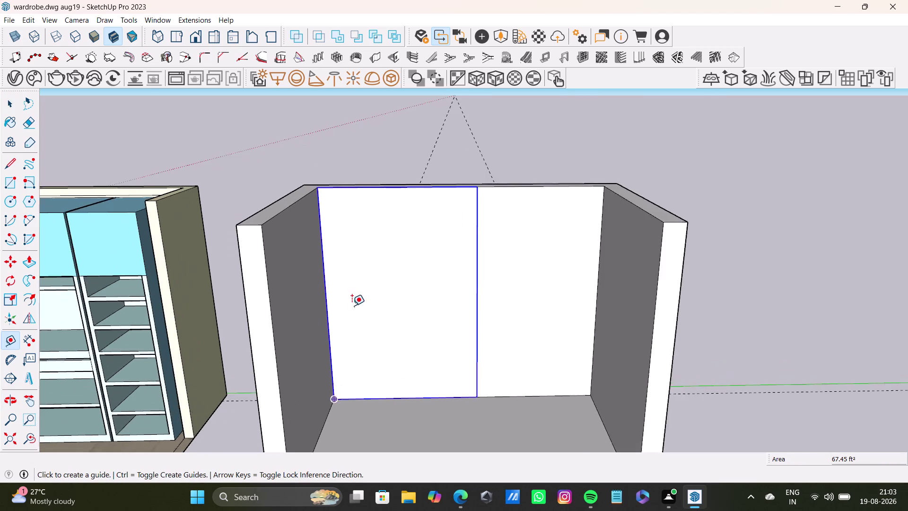
scroll(up, 3)
click(319, 312)
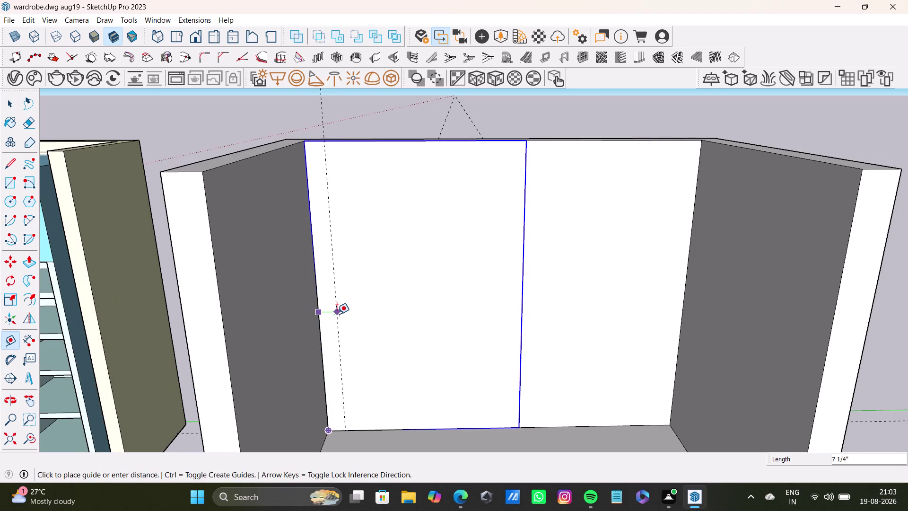
click(336, 314)
scroll(down, 3)
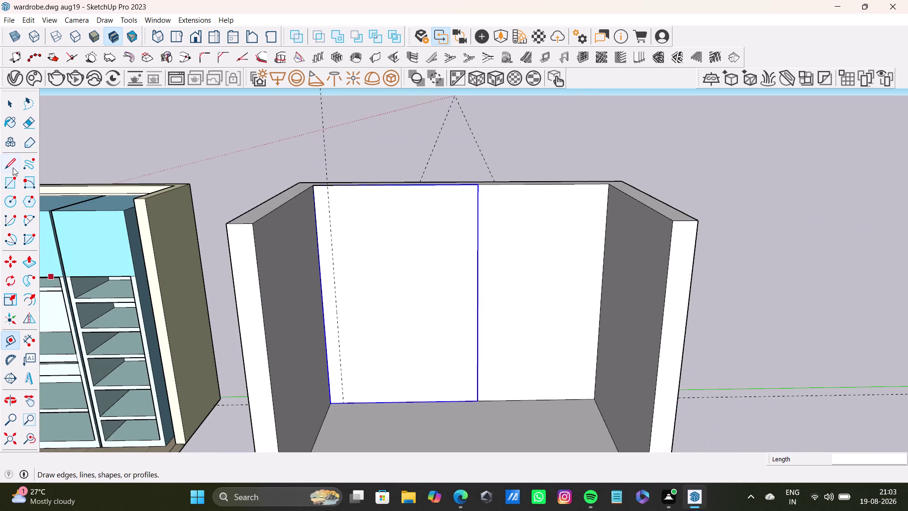
Trace the vertical guide with a line from the panel top to bottom.
click(12, 167)
scroll(up, 3)
drag(323, 183, 324, 187)
scroll(down, 3)
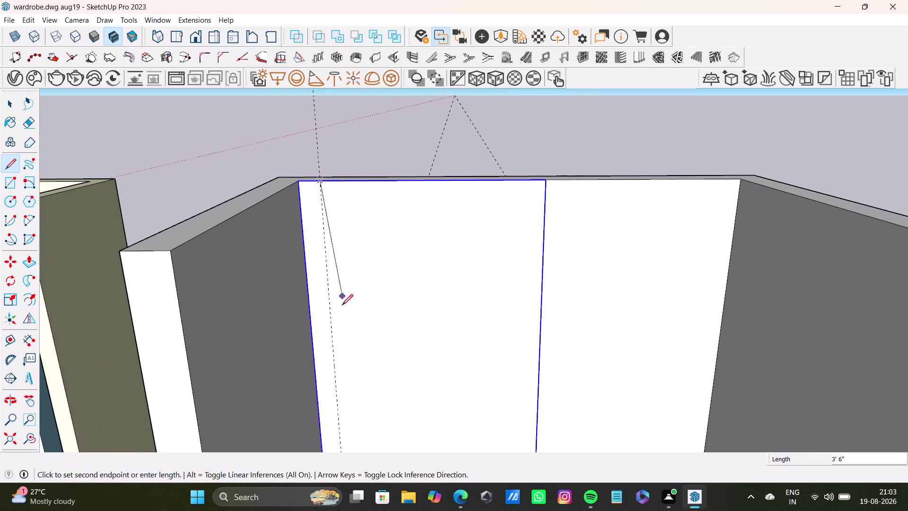
scroll(down, 3)
middle_drag(351, 317, 353, 198)
click(347, 338)
key(space)
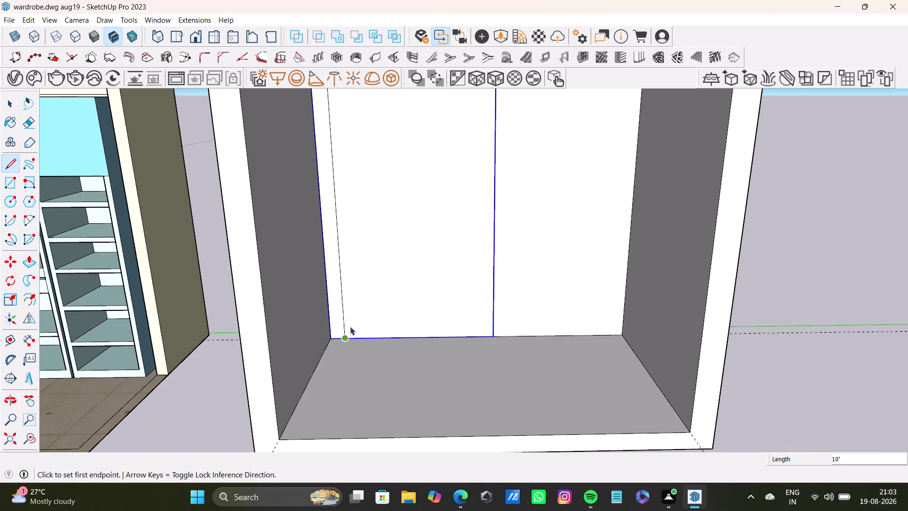
scroll(down, 3)
middle_drag(405, 282, 404, 342)
click(8, 189)
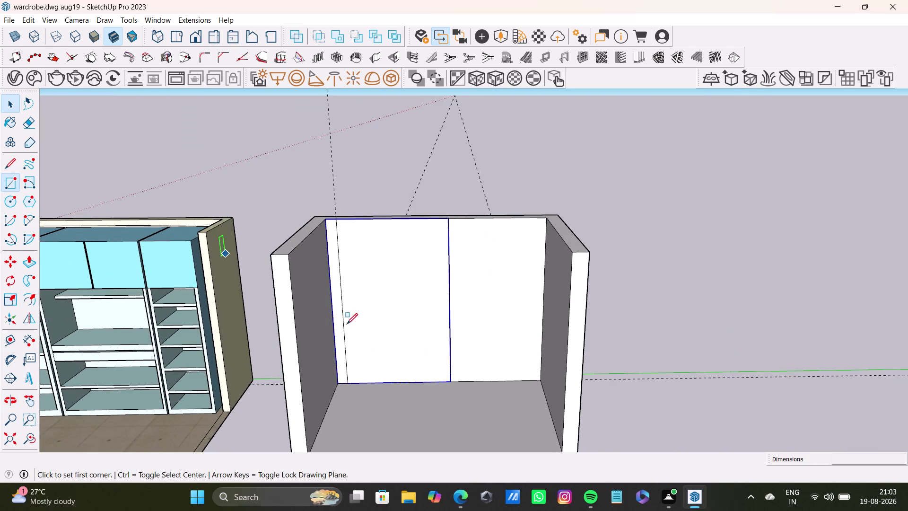
Draw a rectangle on the lower part of the left back section and select it.
scroll(up, 3)
middle_drag(409, 334, 406, 371)
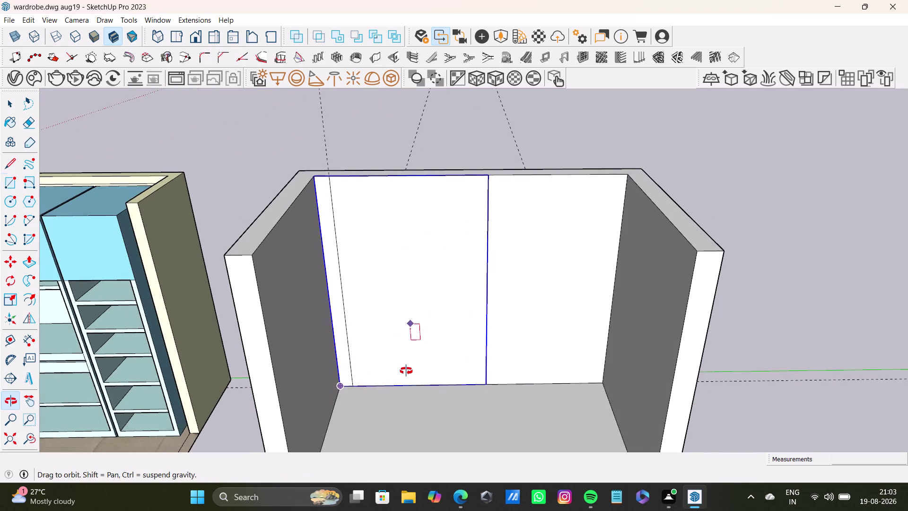
middle_drag(406, 371, 407, 371)
click(347, 326)
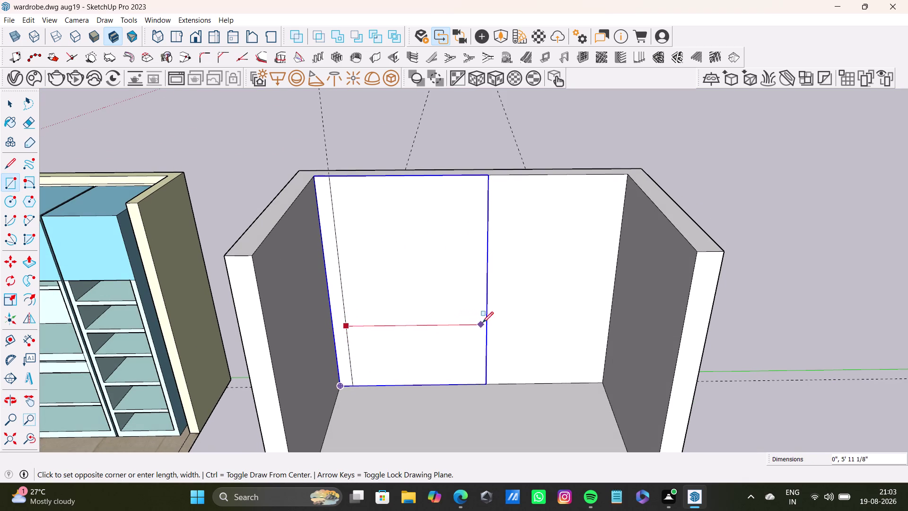
click(487, 323)
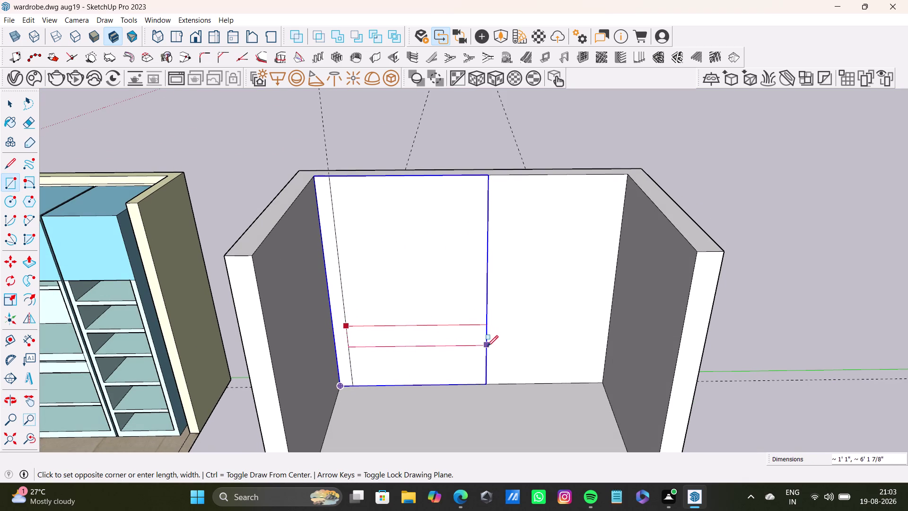
click(489, 350)
key(space)
click(461, 339)
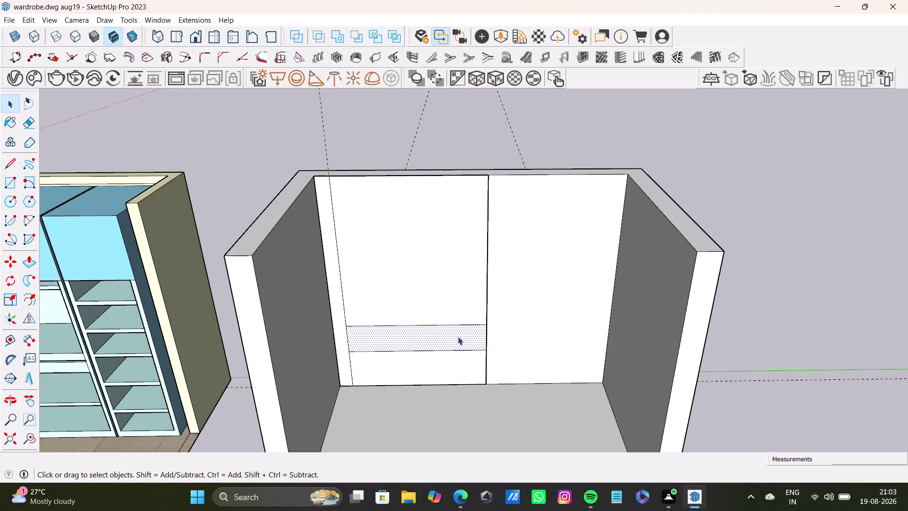
Push/Pull the rectangle out 1'10 1/2" into a drawer block.
key(p)
drag(460, 336, 441, 359)
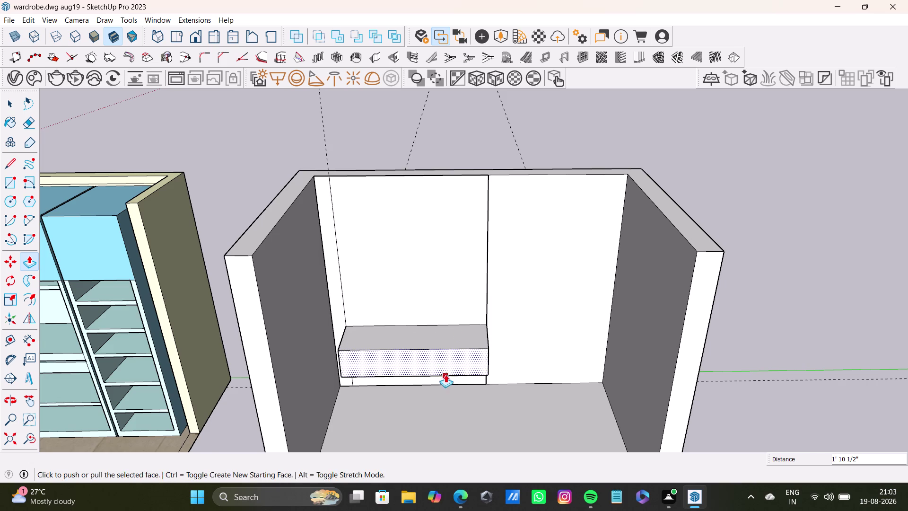
scroll(down, 3)
middle_drag(448, 367, 368, 317)
scroll(up, 3)
middle_drag(426, 353, 499, 360)
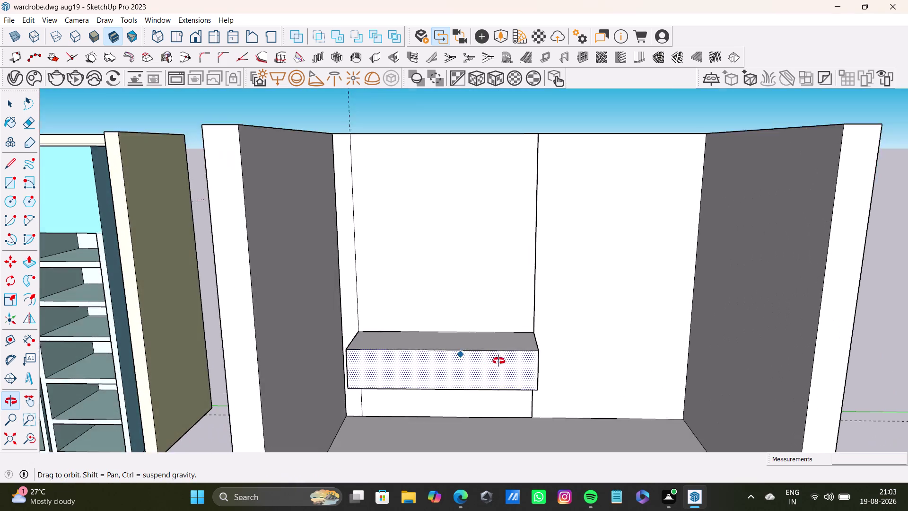
middle_drag(499, 360, 534, 332)
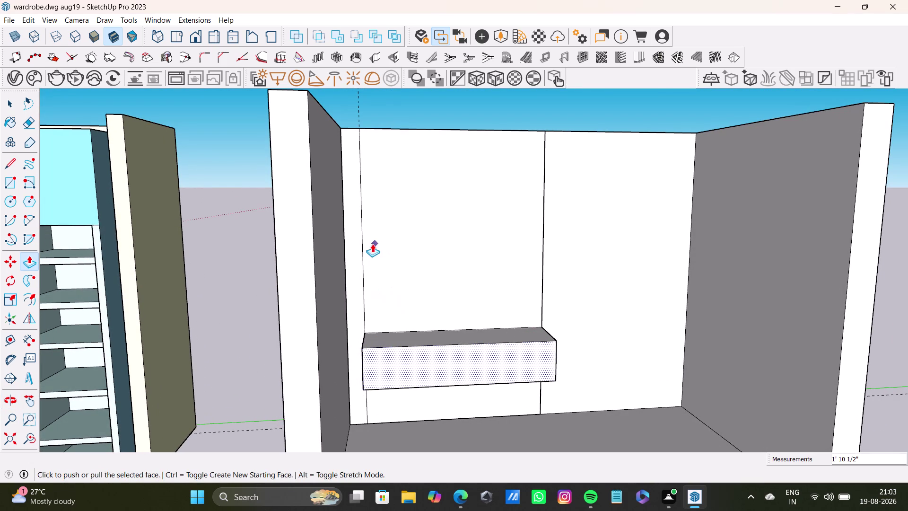
Orbit into the box to inspect the drawer block up close.
key(space)
scroll(up, 3)
scroll(down, 3)
middle_drag(433, 271, 411, 272)
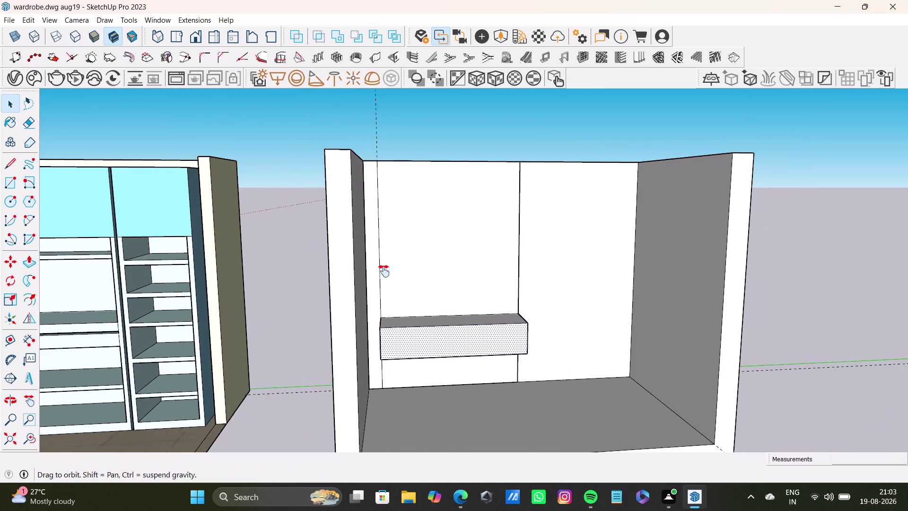
middle_drag(411, 271, 376, 272)
scroll(up, 3)
middle_drag(391, 331, 354, 380)
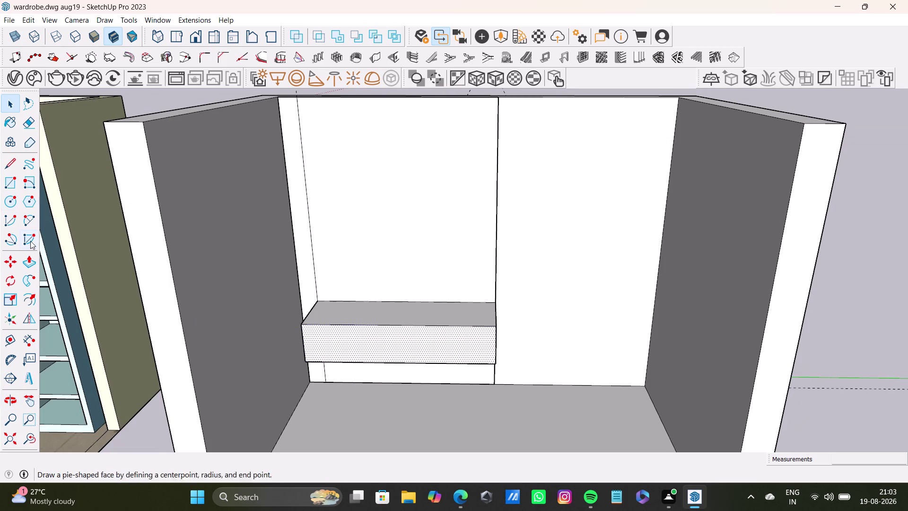
Drop a guide about 7 1/2" below the drawer block's top edge, then orbit to check it.
click(12, 340)
scroll(up, 3)
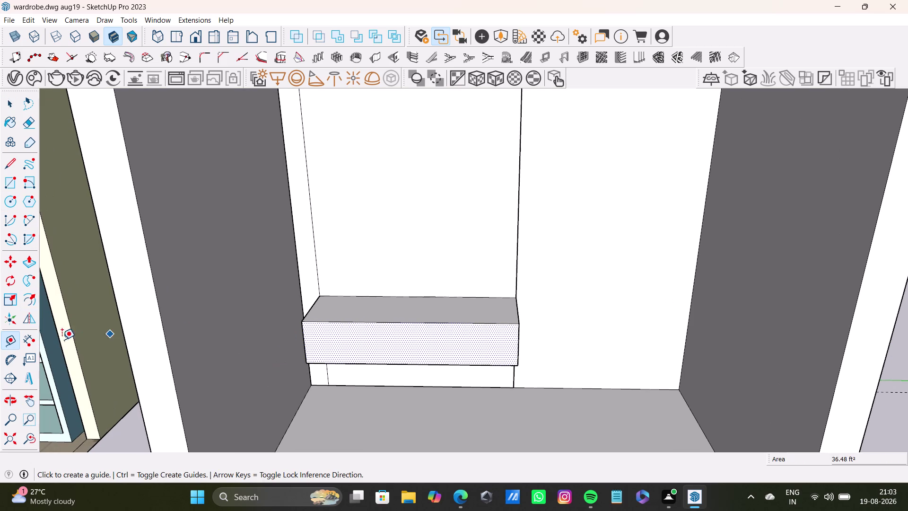
click(392, 321)
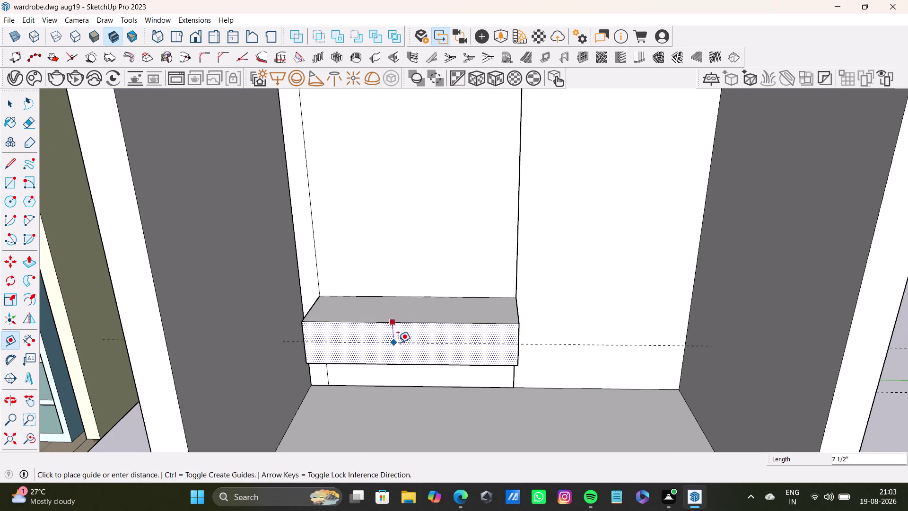
click(398, 343)
middle_drag(449, 370, 435, 274)
scroll(down, 3)
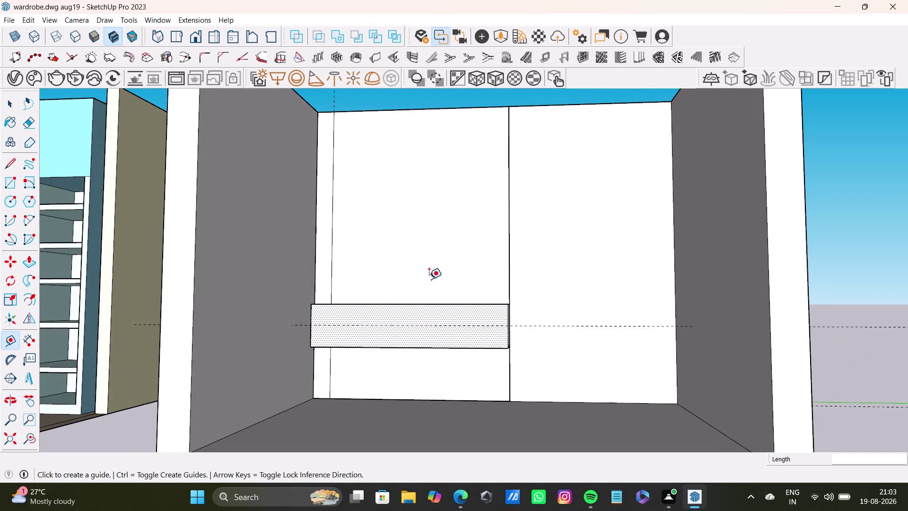
scroll(up, 3)
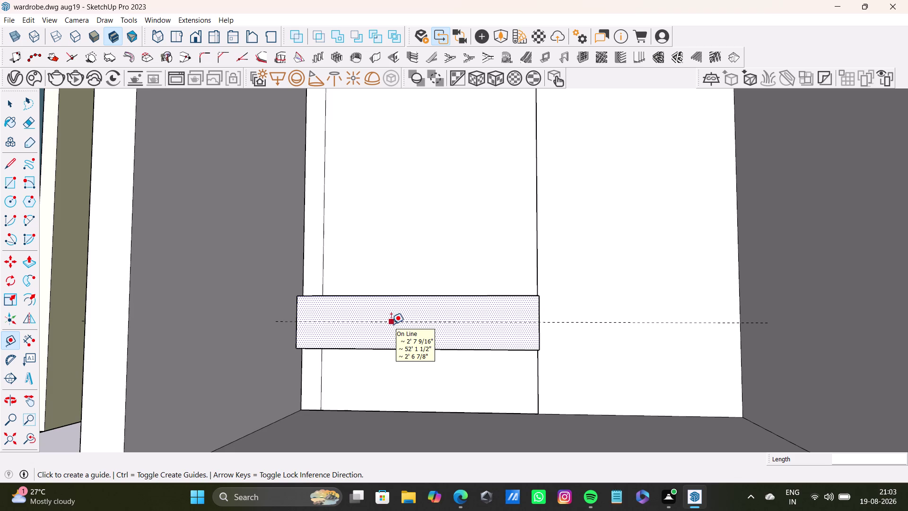
scroll(up, 3)
middle_drag(409, 315, 395, 398)
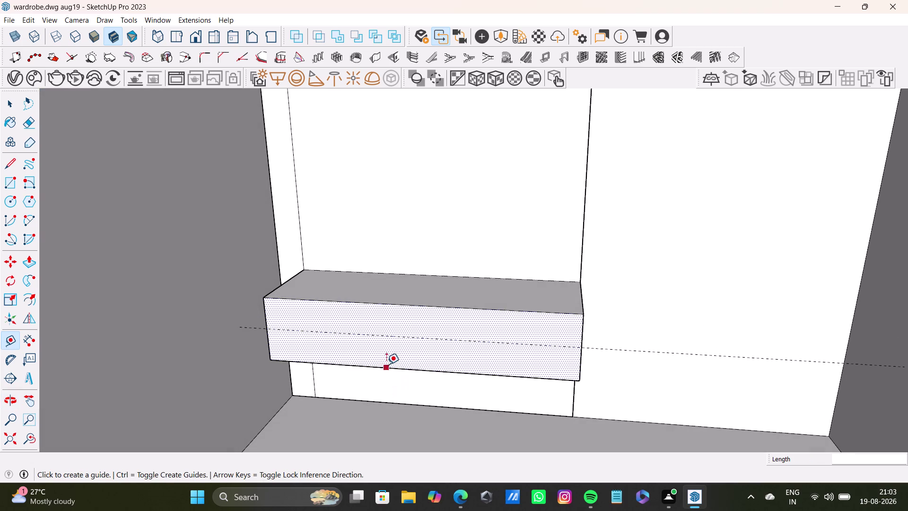
middle_drag(287, 343, 309, 351)
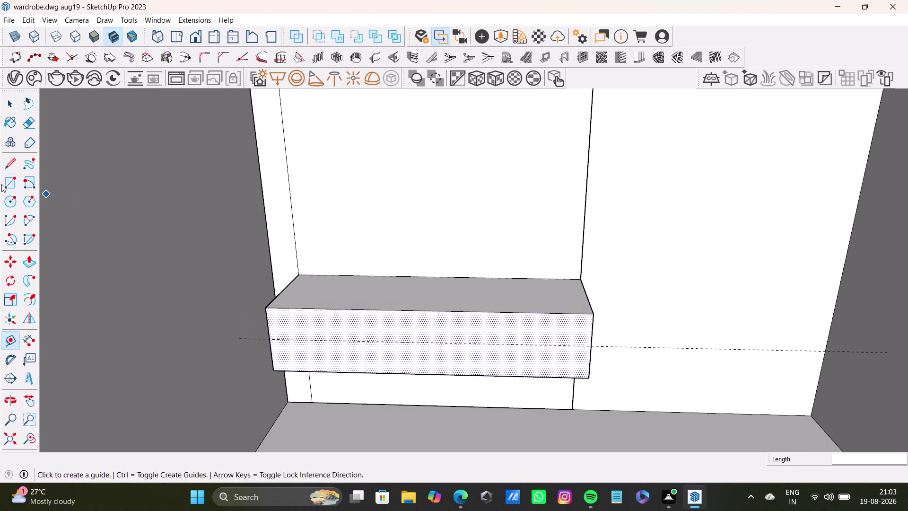
Try selecting the drawer block and its faces with repeated double- and triple-clicks.
drag(6, 182, 11, 182)
scroll(up, 3)
click(306, 274)
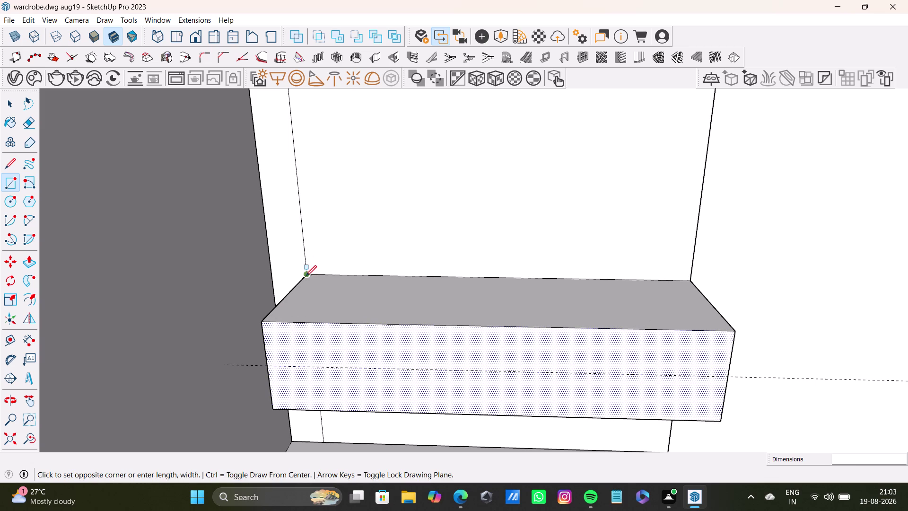
key(space)
triple_click(372, 307)
click(372, 307)
double_click(380, 336)
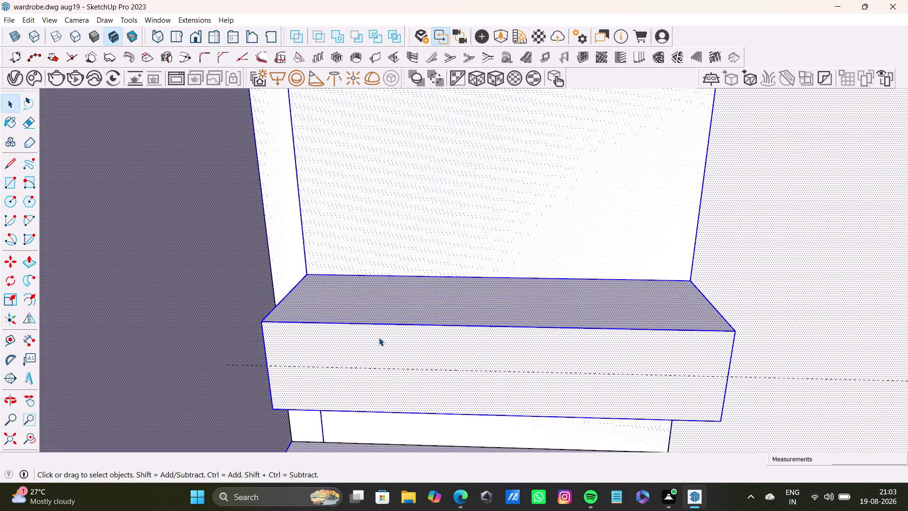
double_click(378, 311)
triple_click(380, 334)
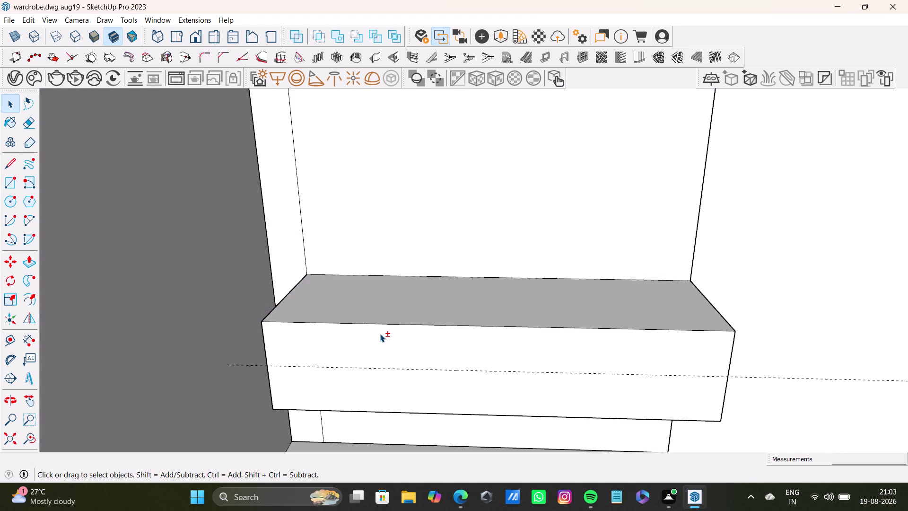
double_click(381, 340)
double_click(386, 310)
middle_drag(642, 375, 523, 373)
double_click(562, 335)
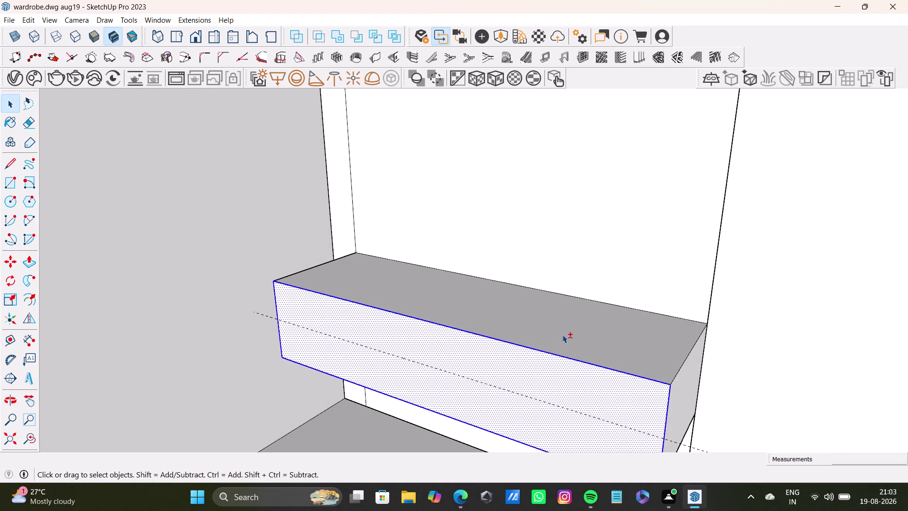
double_click(677, 393)
Orbit around the drawer block and the outside of the box.
scroll(down, 3)
middle_drag(516, 369, 511, 314)
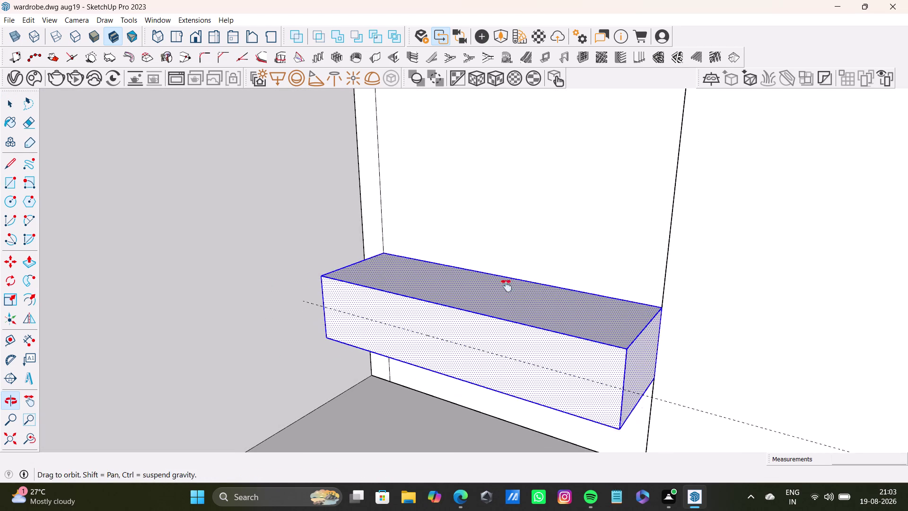
middle_drag(511, 315, 498, 251)
middle_drag(476, 289, 691, 274)
middle_drag(551, 286, 443, 320)
middle_drag(590, 253, 529, 251)
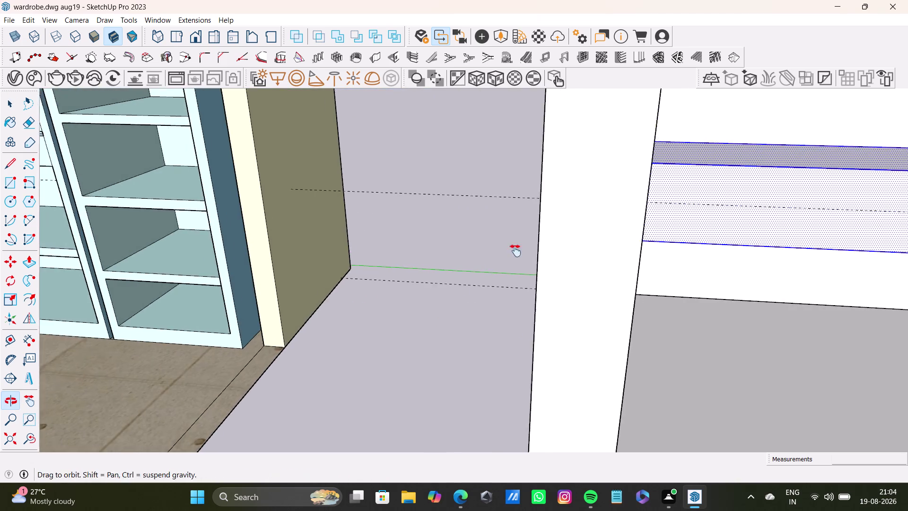
middle_drag(528, 251, 354, 297)
scroll(up, 3)
middle_drag(502, 236, 286, 321)
middle_drag(384, 303, 506, 300)
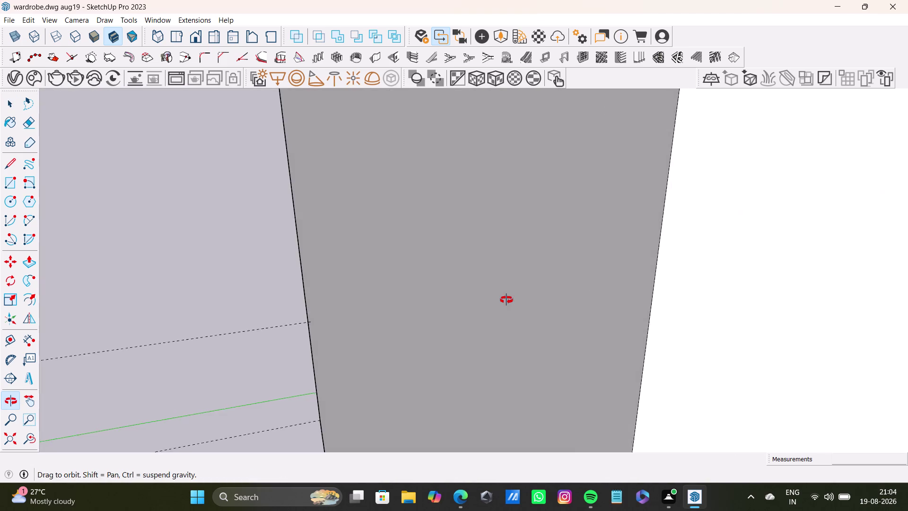
middle_drag(507, 300, 463, 311)
scroll(up, 3)
middle_drag(431, 282, 458, 271)
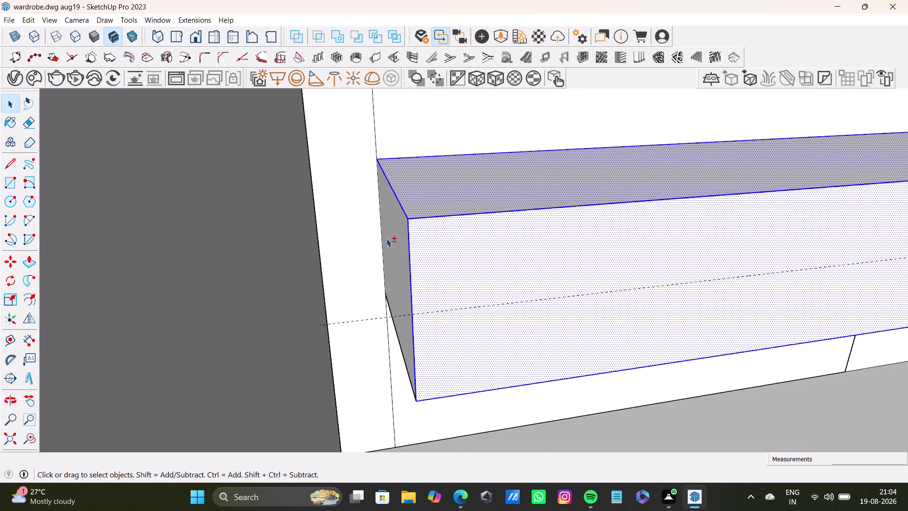
Zoom extents to fit the whole model in view.
double_click(393, 237)
scroll(down, 3)
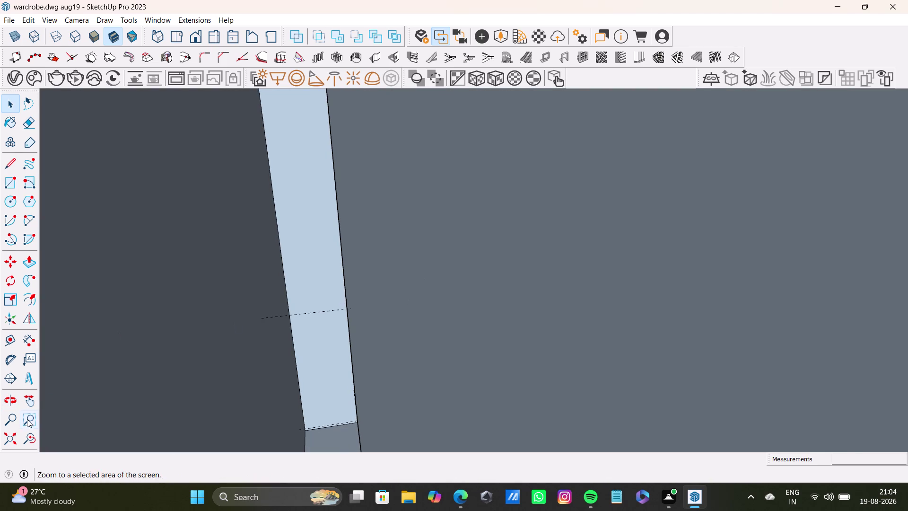
click(29, 437)
scroll(down, 3)
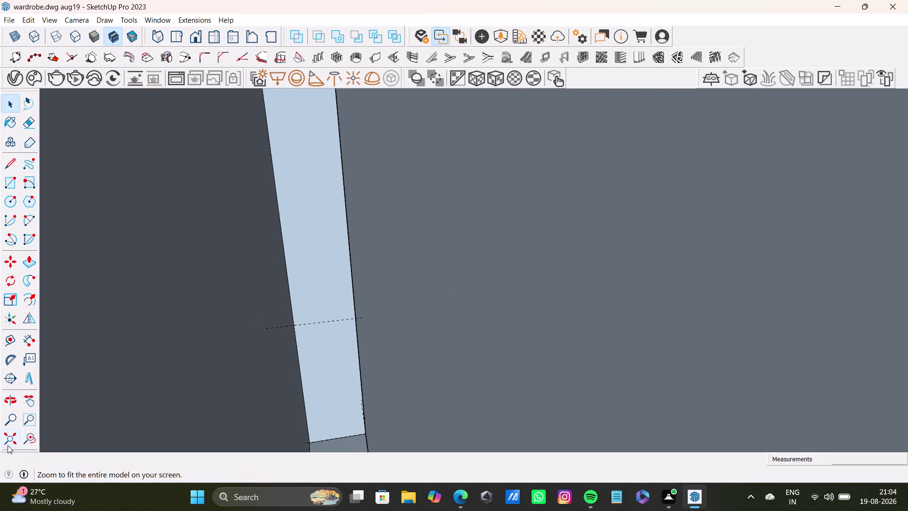
click(8, 446)
scroll(down, 3)
Orbit to face the open wardrobe box and look inside it.
middle_drag(527, 292, 309, 334)
scroll(up, 3)
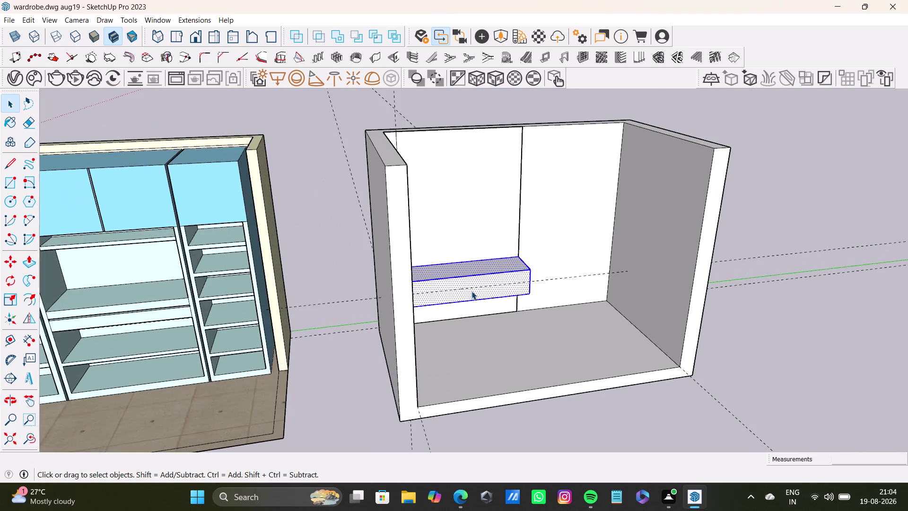
middle_drag(472, 292, 408, 205)
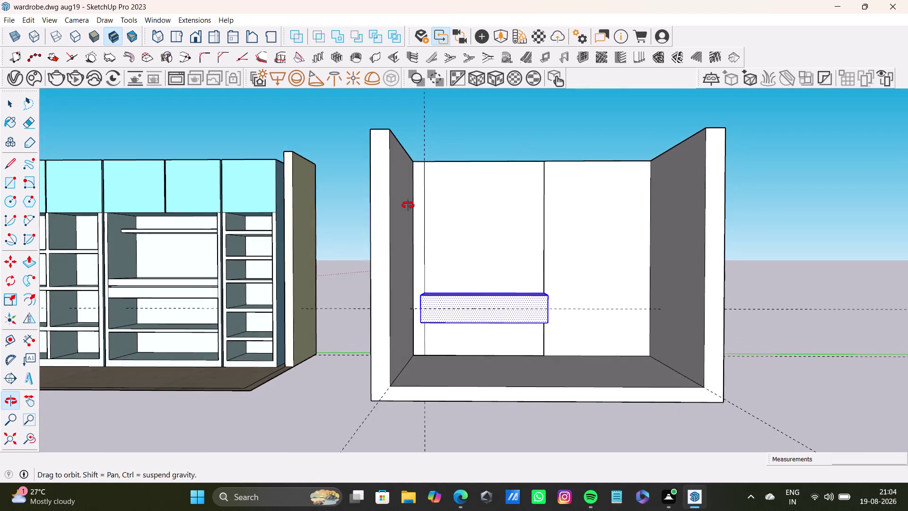
middle_drag(408, 206, 349, 250)
middle_drag(469, 308, 544, 308)
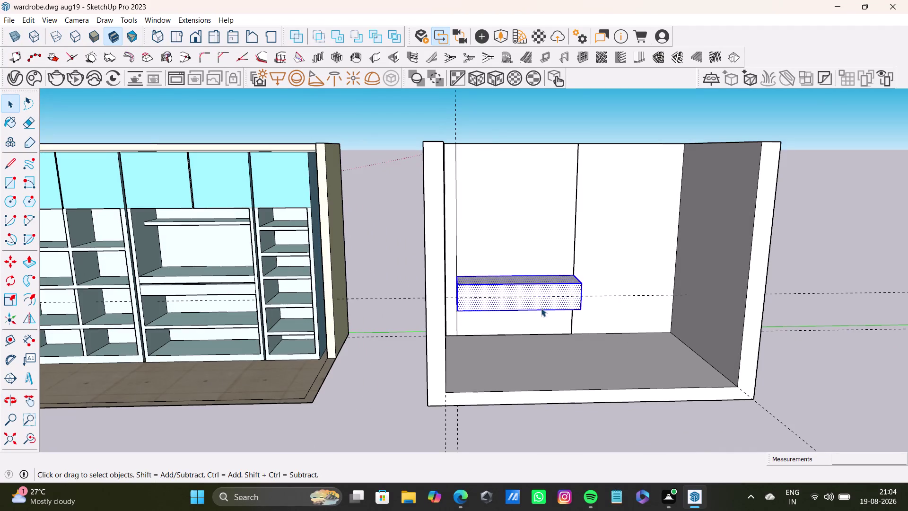
middle_drag(538, 301, 427, 353)
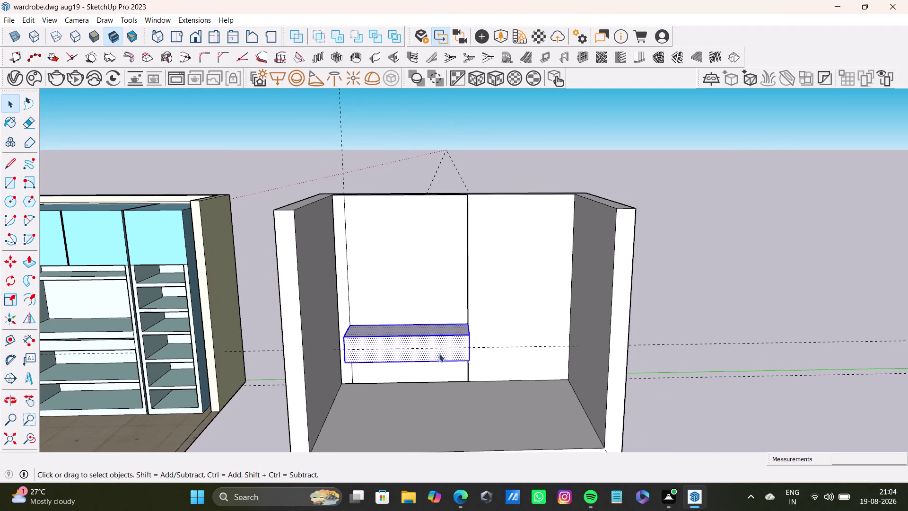
Use the context menu, then open the small block group for editing.
right_click(439, 353)
click(481, 237)
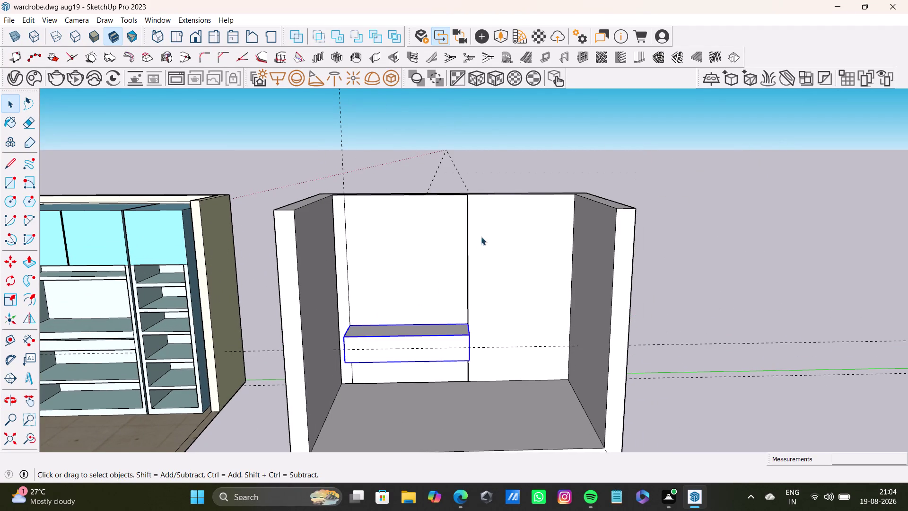
key(space)
triple_click(422, 343)
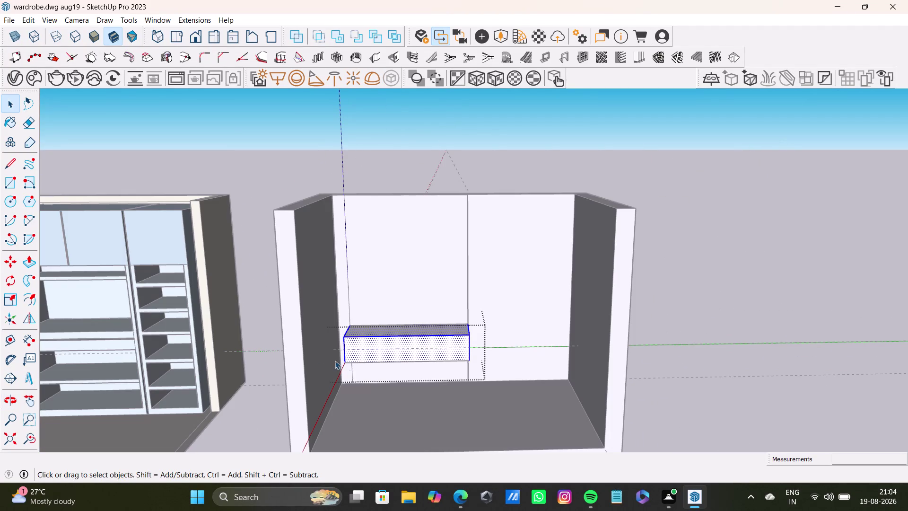
click(8, 182)
scroll(up, 3)
Draw a rectangle over the small block's top.
middle_drag(413, 334, 394, 458)
scroll(up, 3)
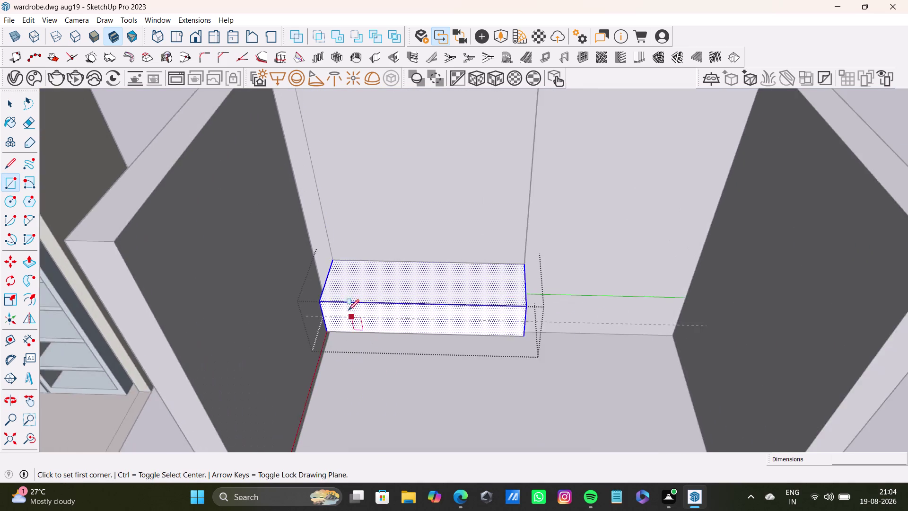
scroll(up, 3)
click(322, 238)
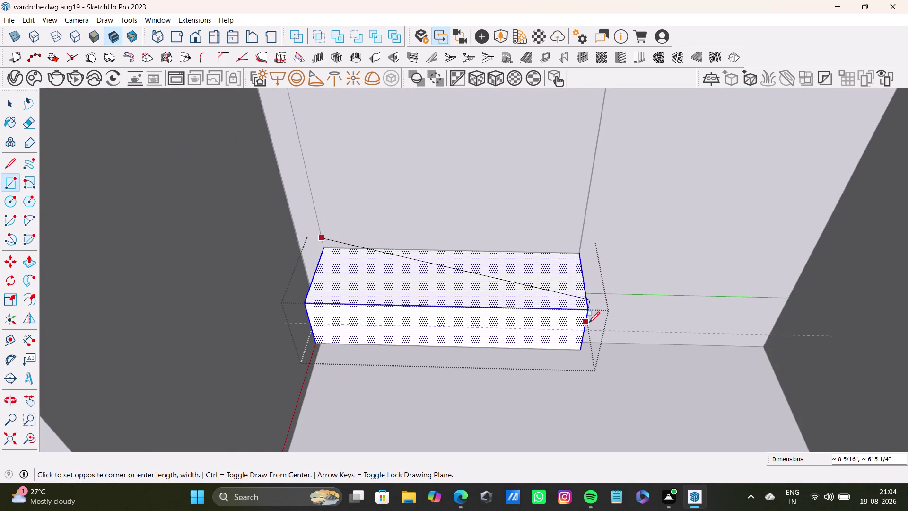
key(Up)
click(586, 308)
key(space)
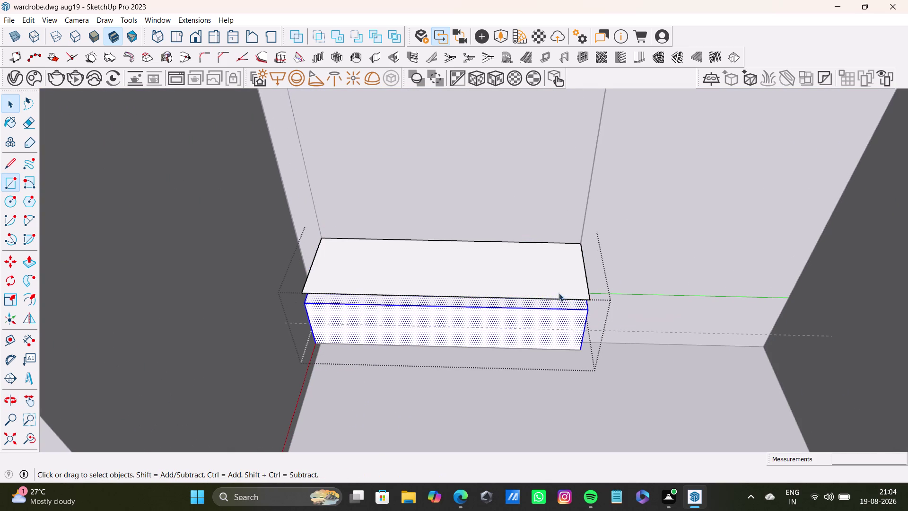
Pull the new rectangle above the block up into a top slab.
click(558, 277)
scroll(up, 3)
middle_drag(565, 312, 518, 225)
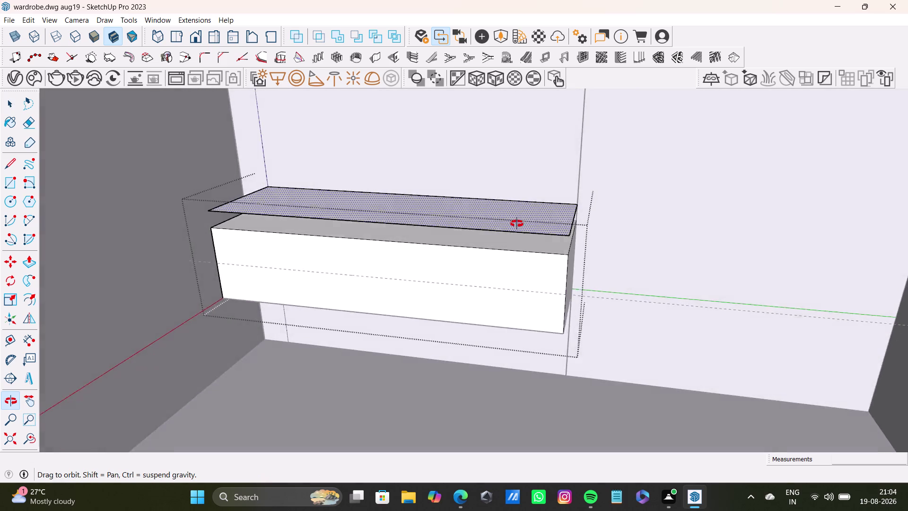
middle_drag(518, 224, 479, 173)
scroll(up, 3)
middle_drag(486, 193, 470, 267)
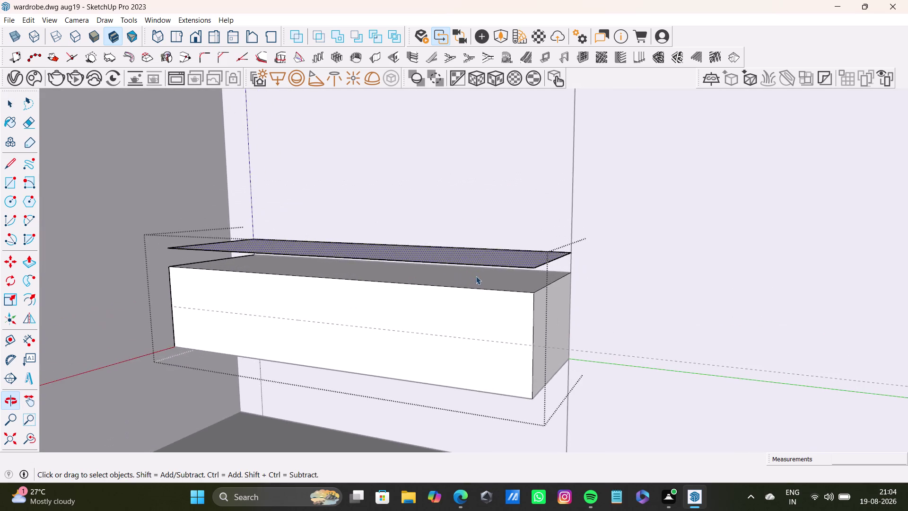
middle_drag(486, 244, 492, 201)
scroll(up, 3)
click(504, 222)
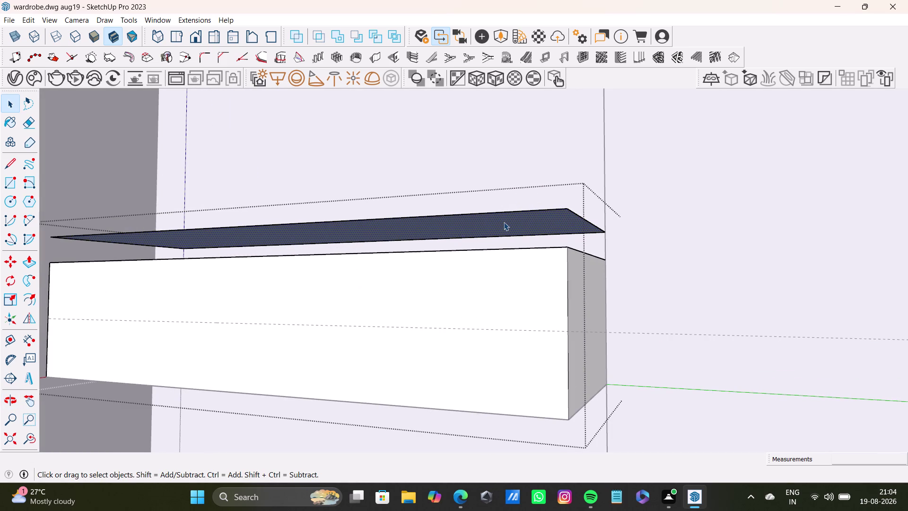
key(p)
drag(508, 222, 517, 254)
scroll(down, 3)
middle_drag(500, 265, 562, 248)
middle_drag(555, 255, 547, 360)
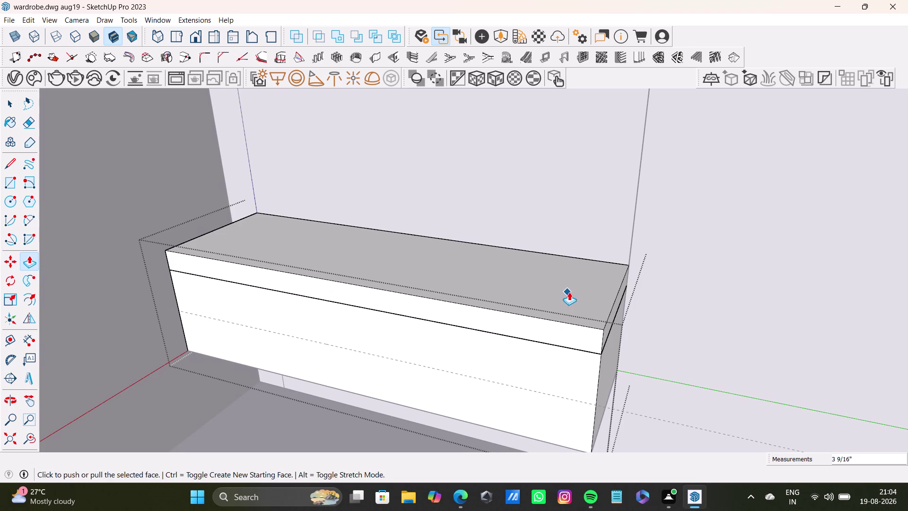
Adjust the top slab's thickness with repeated Push/Pull drags.
key(space)
click(570, 292)
key(p)
drag(571, 292, 574, 305)
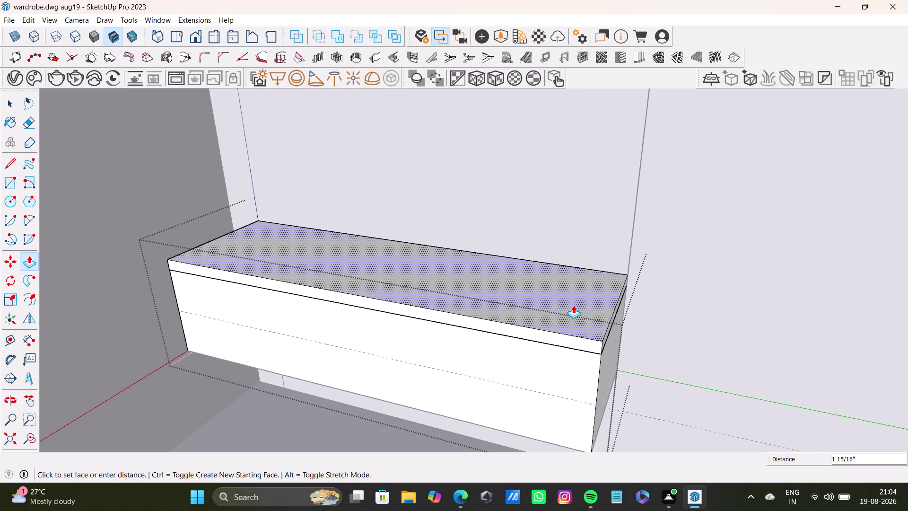
drag(574, 305, 574, 310)
key(space)
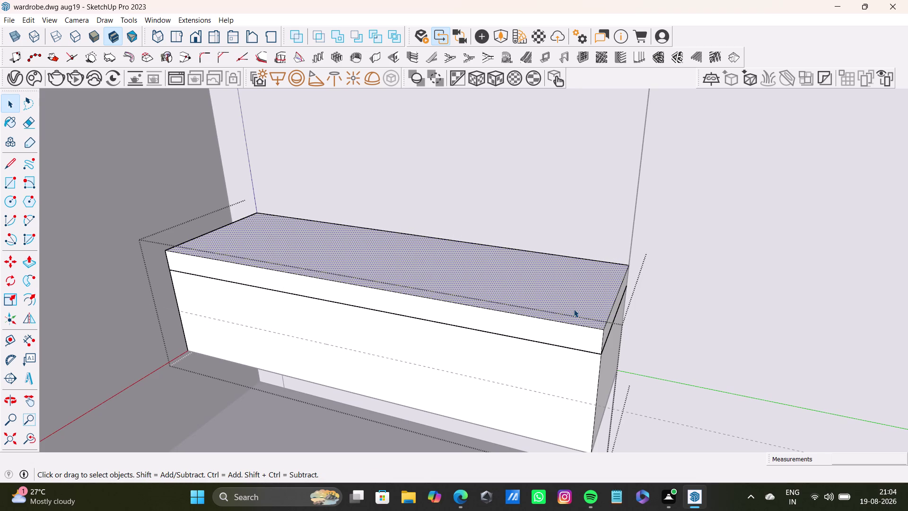
key(p)
drag(574, 307, 576, 319)
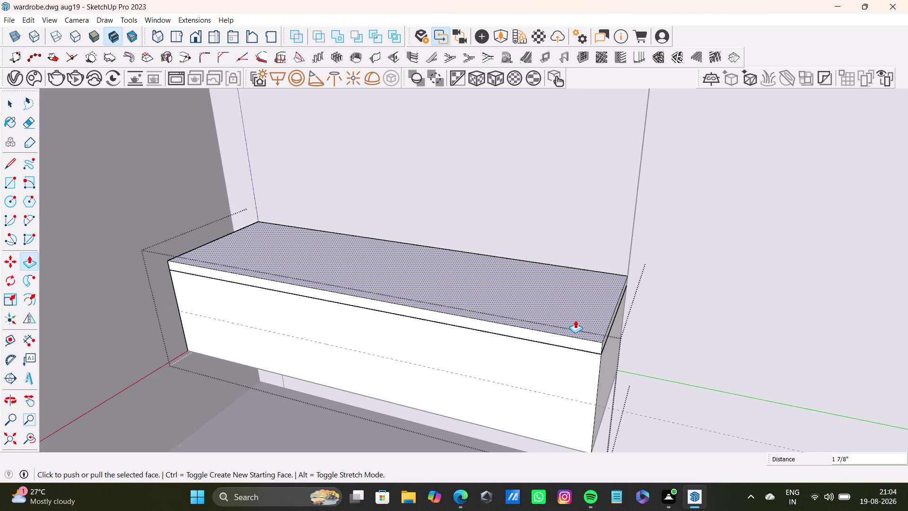
key(space)
Extend the top slab past the block's front so it overhangs.
middle_drag(526, 378, 618, 314)
middle_drag(569, 283, 469, 294)
key(space)
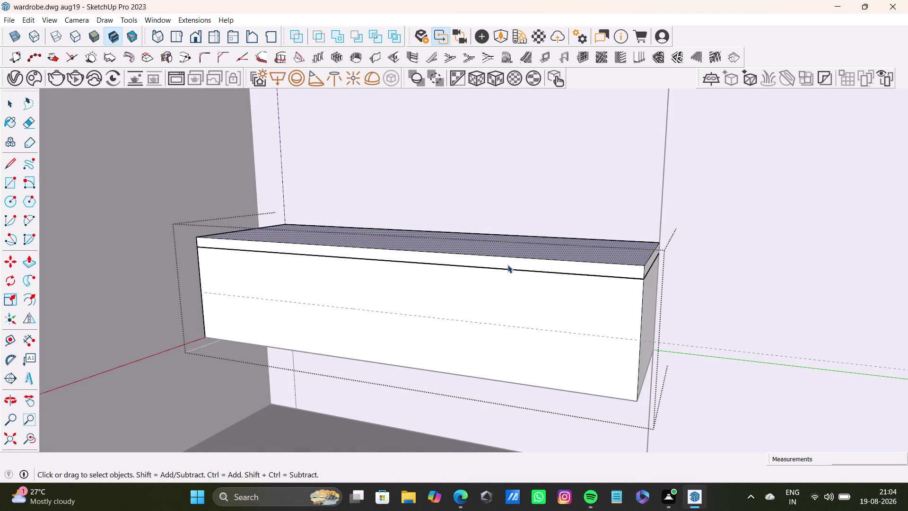
click(523, 264)
key(p)
drag(524, 265, 513, 269)
key(space)
middle_drag(508, 310, 560, 324)
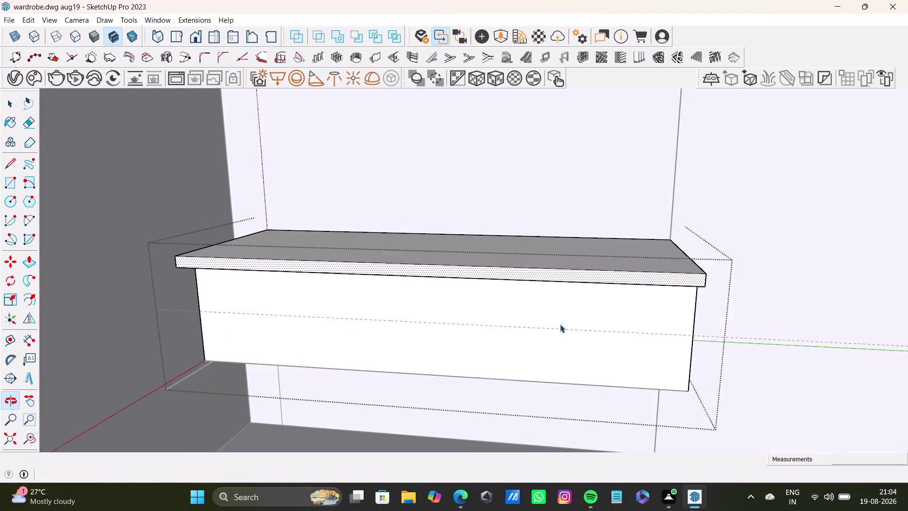
scroll(down, 3)
middle_drag(570, 313, 566, 237)
Place two closely spaced vertical guides through the middle of the block's front.
click(9, 337)
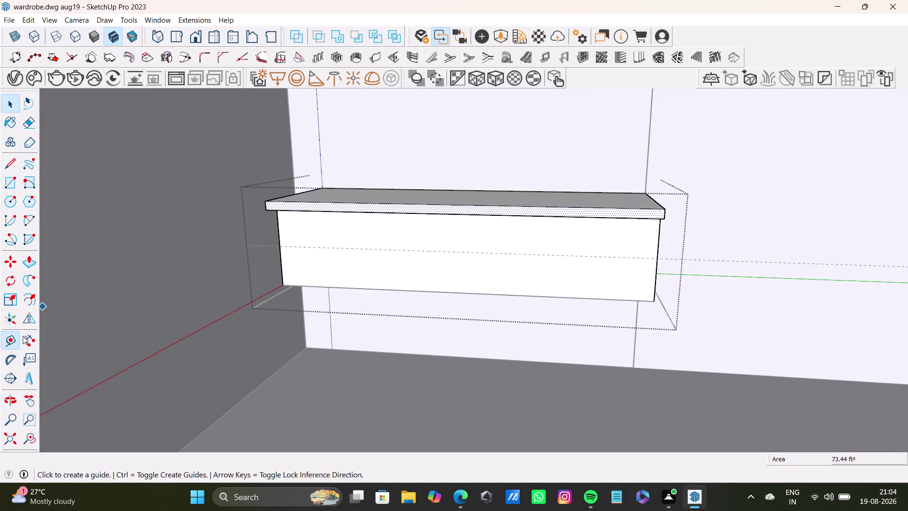
click(655, 267)
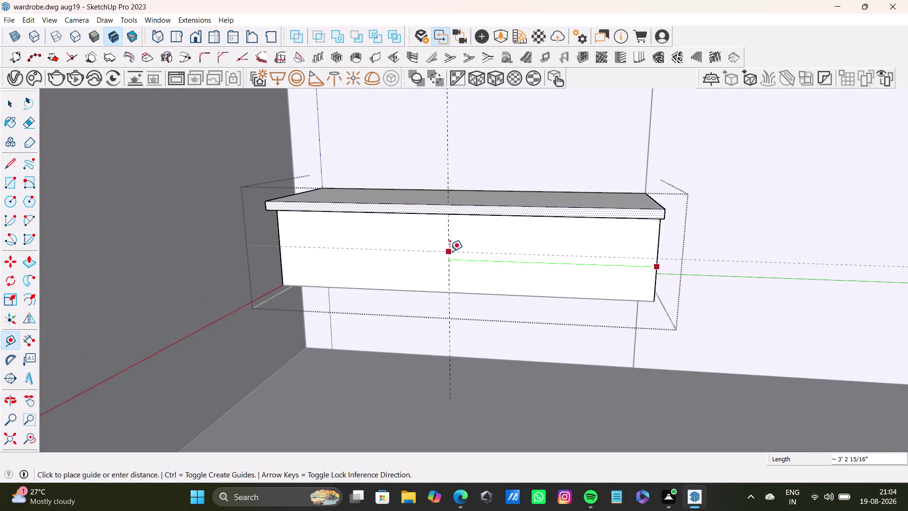
click(456, 253)
middle_drag(473, 279, 512, 255)
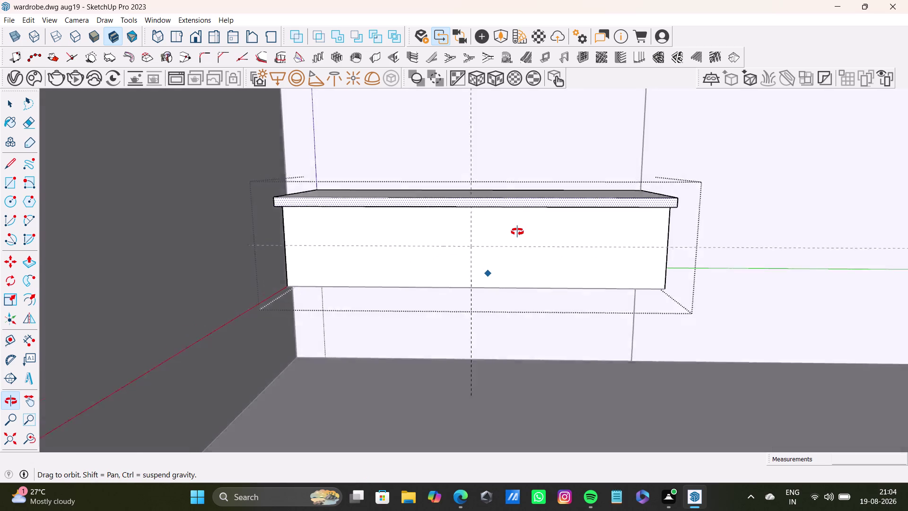
middle_drag(511, 255, 517, 226)
scroll(up, 3)
scroll(up, 3)
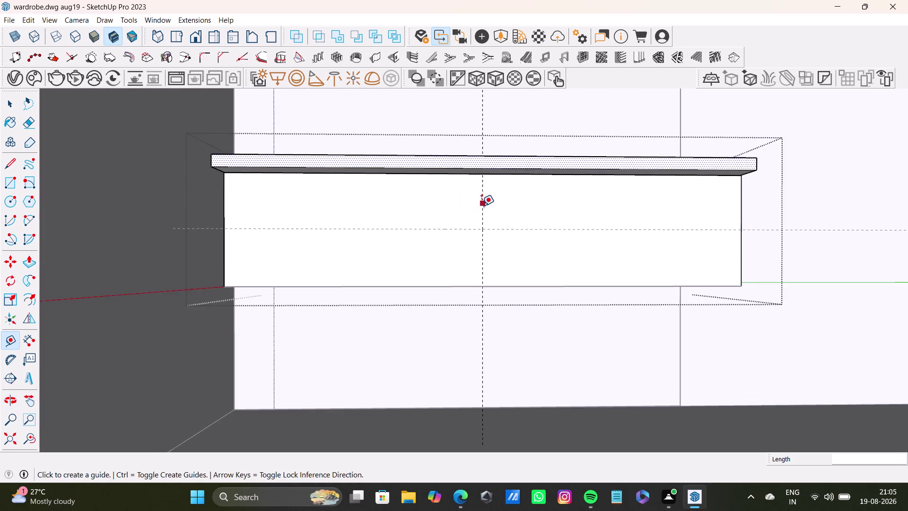
scroll(up, 3)
click(481, 205)
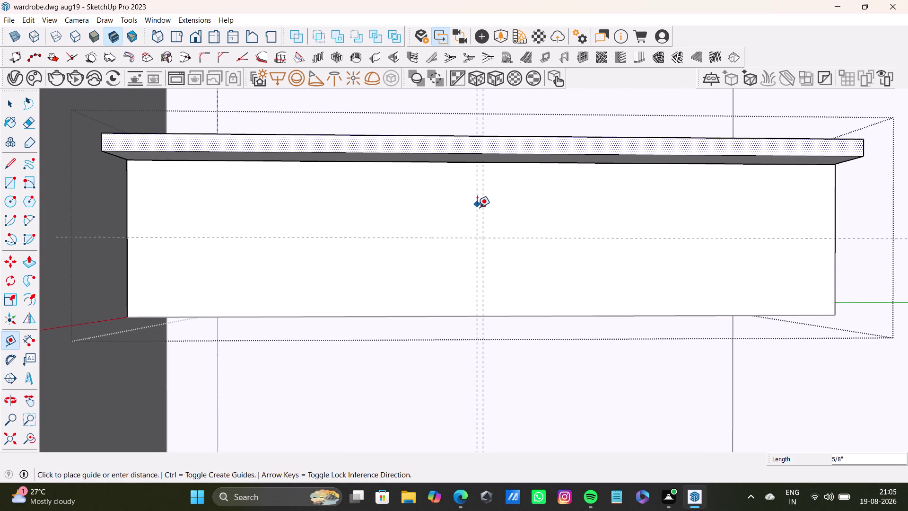
click(477, 207)
Draw two partition lines down the middle guides beneath the slab.
key(space)
scroll(down, 3)
middle_drag(519, 234, 487, 237)
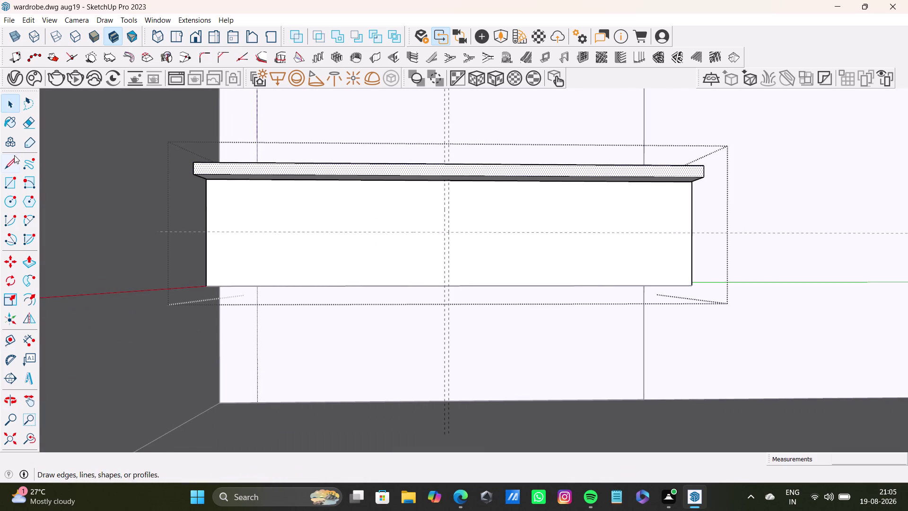
click(12, 165)
scroll(up, 3)
middle_drag(463, 187, 422, 132)
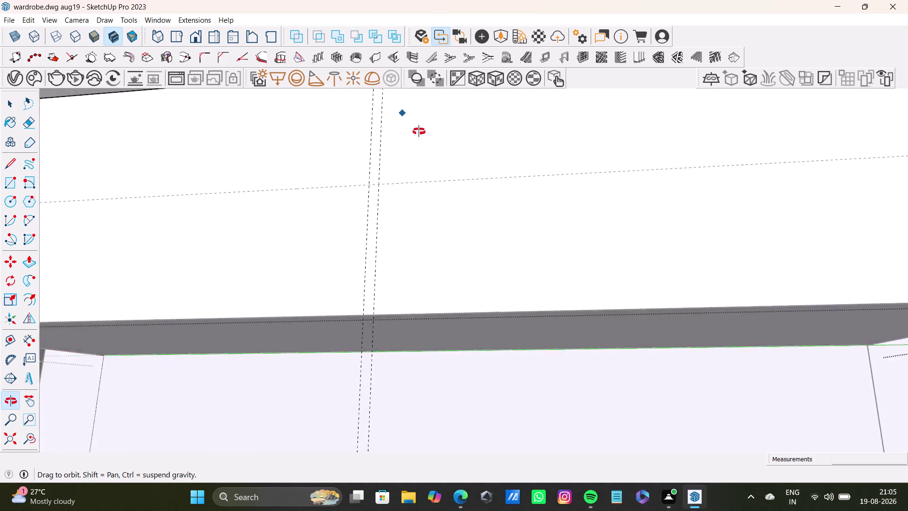
middle_drag(422, 132, 395, 183)
click(328, 138)
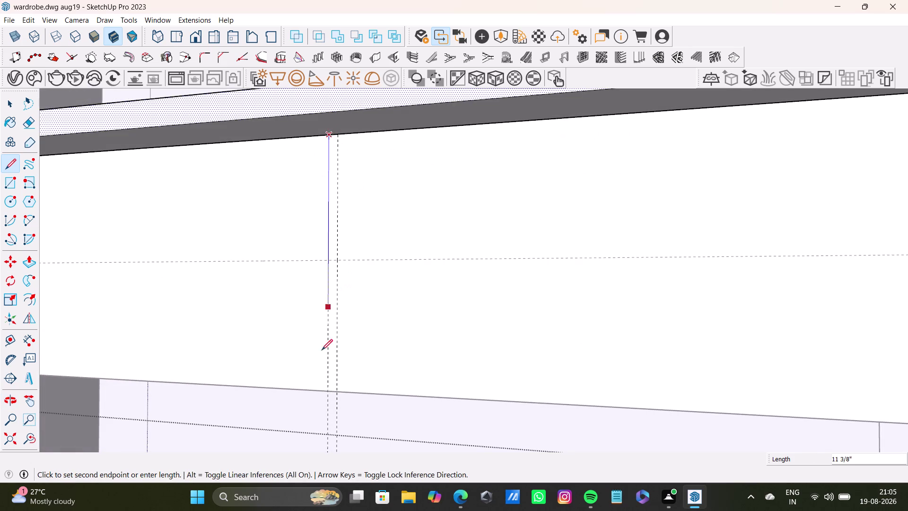
click(323, 393)
key(space)
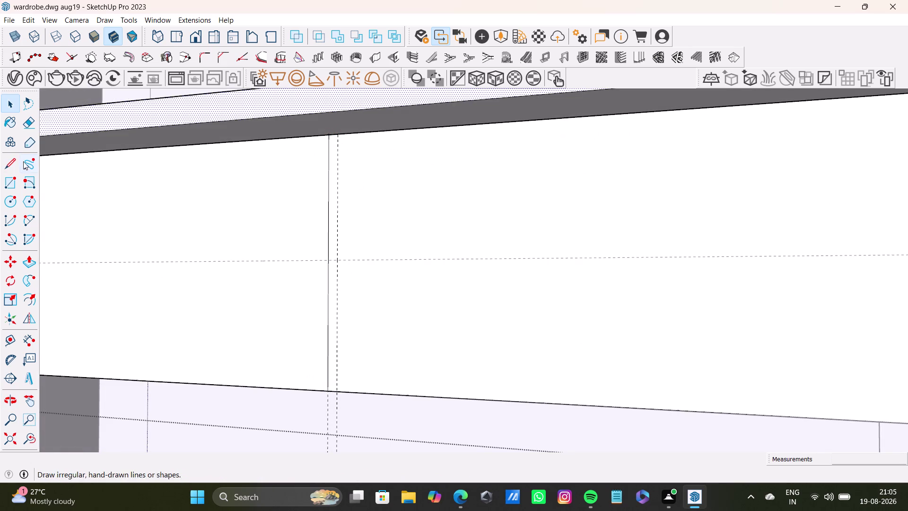
click(15, 166)
click(337, 133)
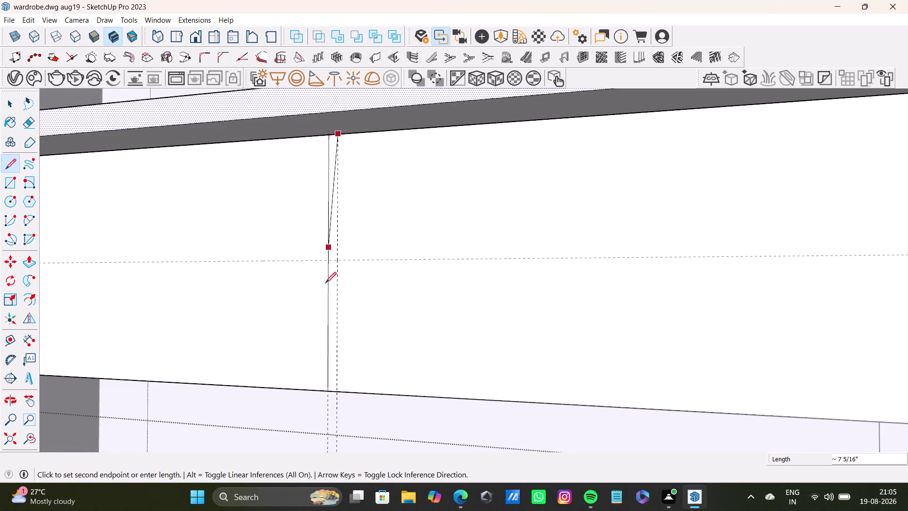
click(338, 392)
key(space)
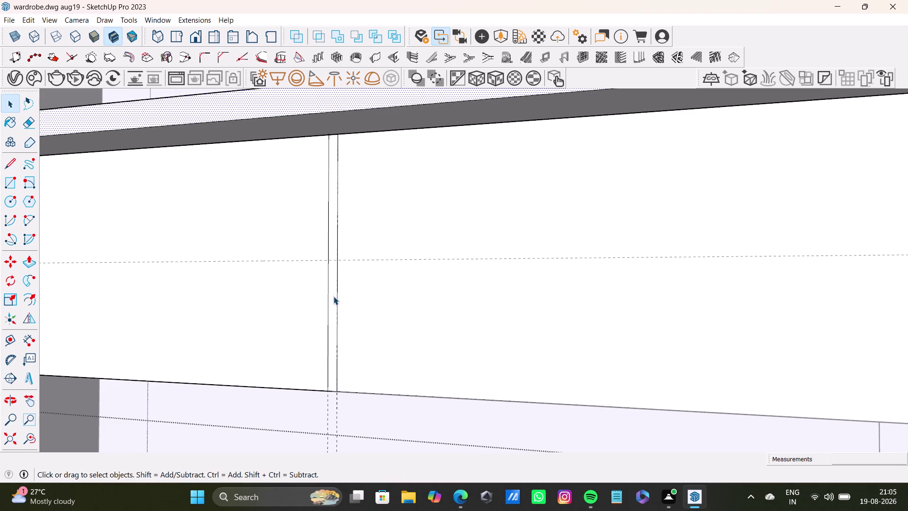
Push/Pull the divider face between the drawers to about 11/16 inch.
click(335, 299)
key(p)
drag(333, 301, 343, 289)
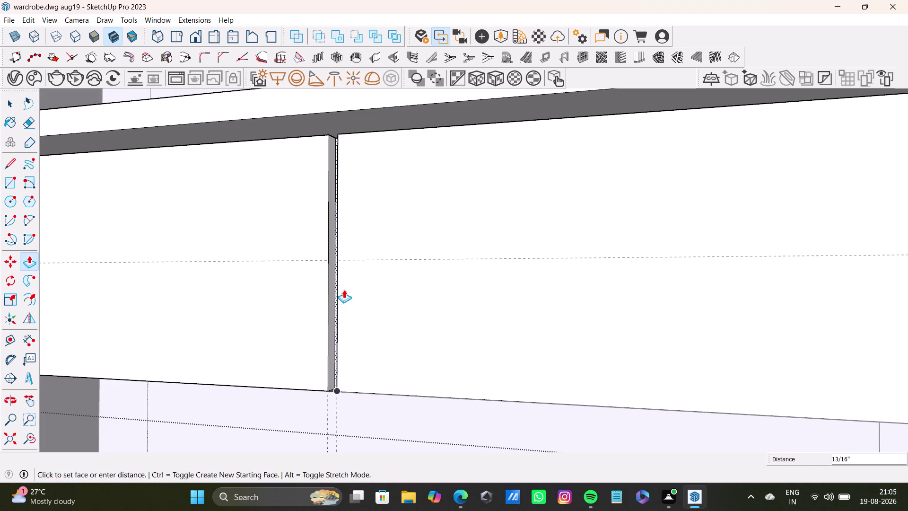
drag(344, 290, 330, 295)
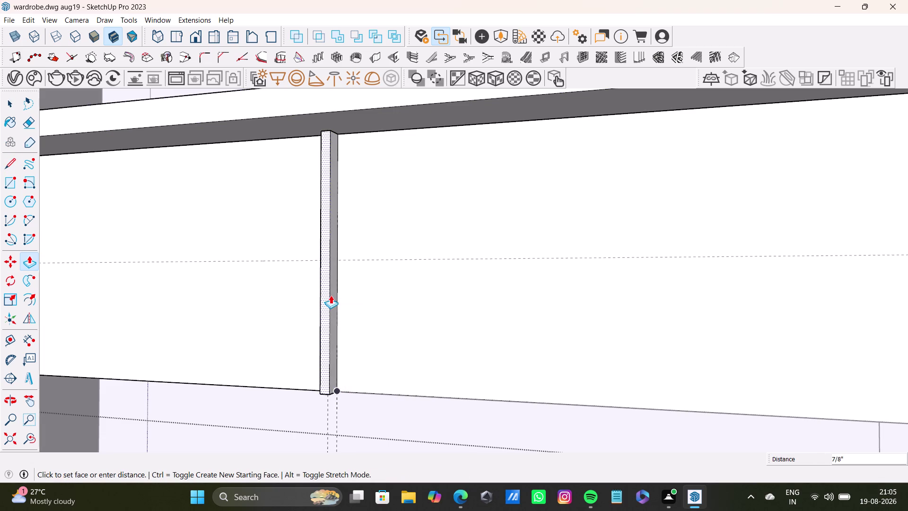
drag(330, 295, 343, 291)
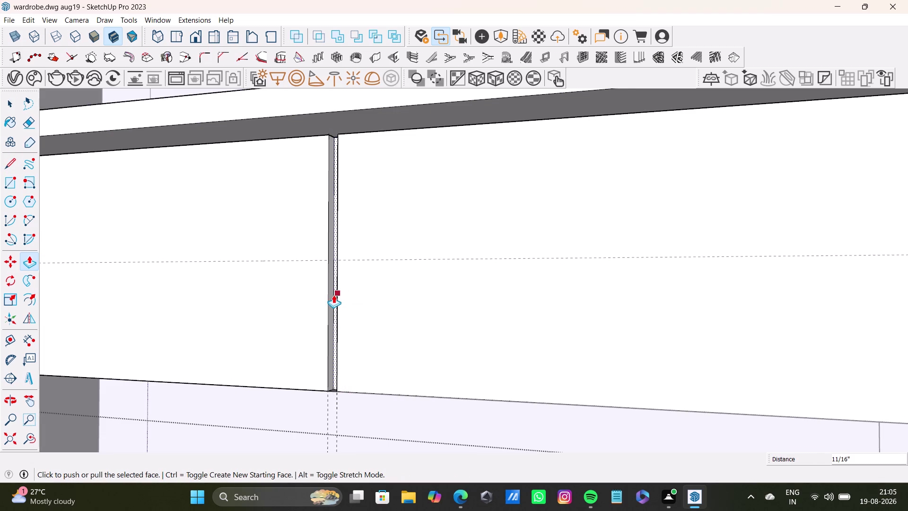
scroll(down, 3)
middle_drag(366, 309, 430, 347)
scroll(down, 3)
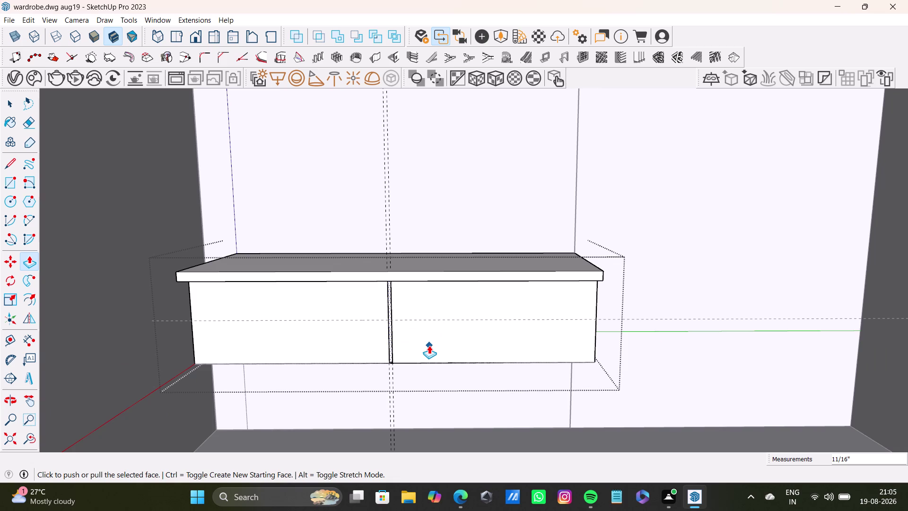
key(space)
Select the back panel section behind the drawer unit.
scroll(down, 3)
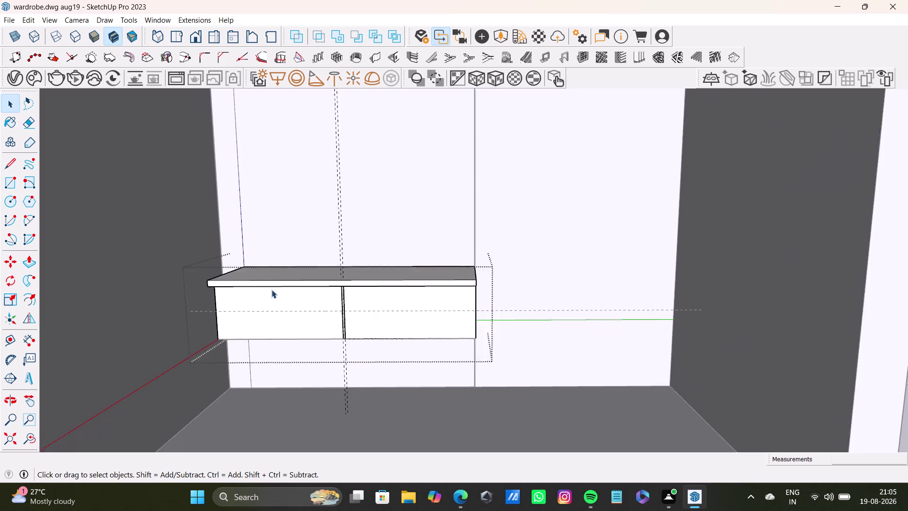
scroll(down, 3)
middle_drag(311, 287, 392, 309)
scroll(up, 3)
middle_drag(317, 318, 362, 308)
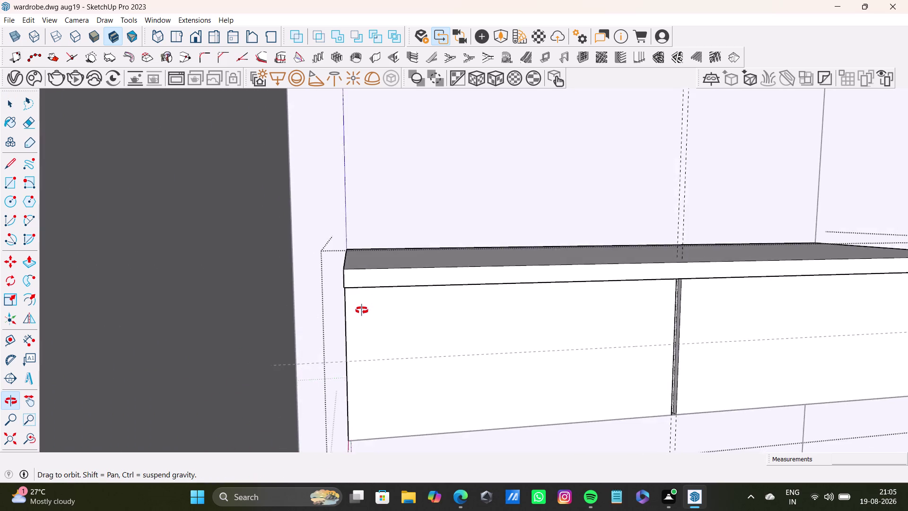
middle_drag(362, 307, 356, 343)
scroll(down, 3)
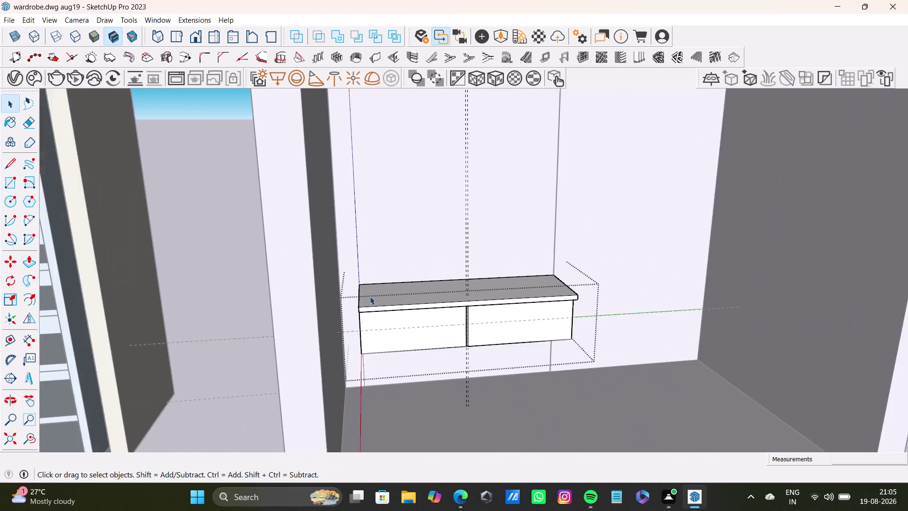
scroll(down, 3)
middle_drag(424, 282, 309, 342)
key(space)
triple_click(348, 287)
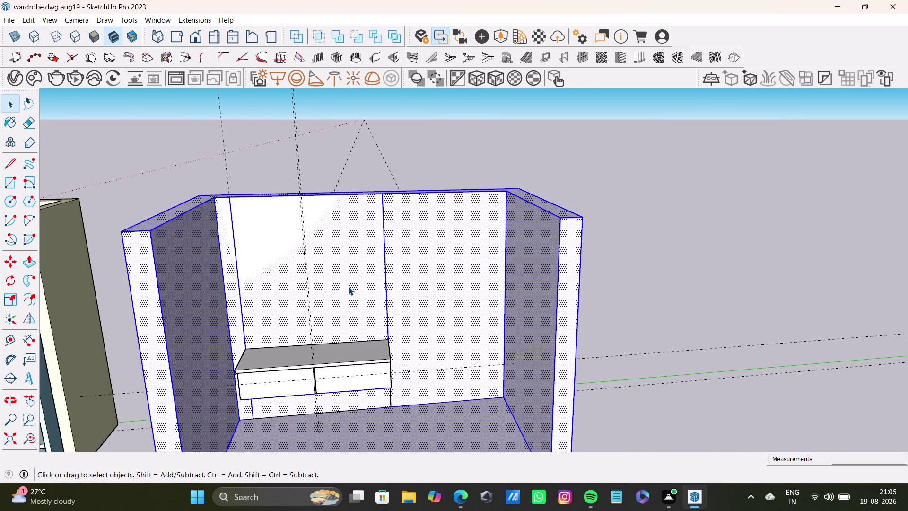
double_click(348, 287)
click(348, 287)
Refine the back-section selection, including the area below the drawers, and make it a group.
click(354, 289)
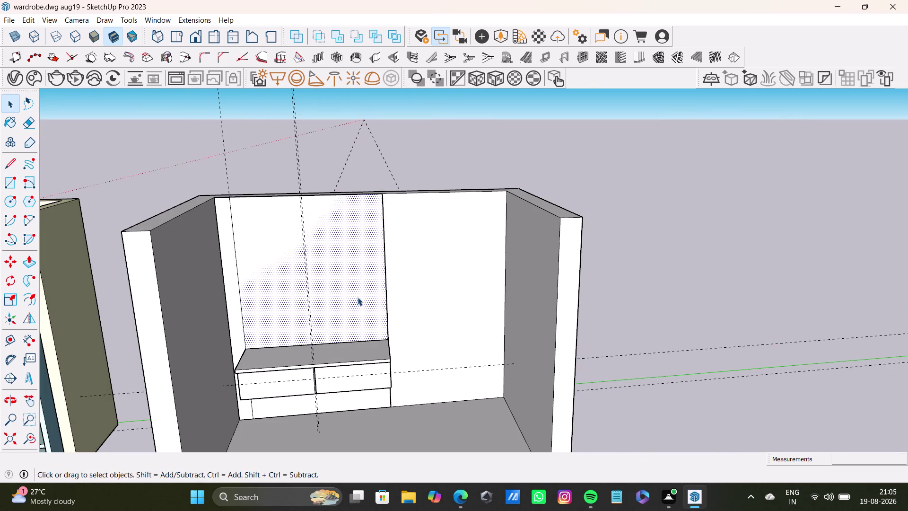
click(357, 298)
double_click(363, 398)
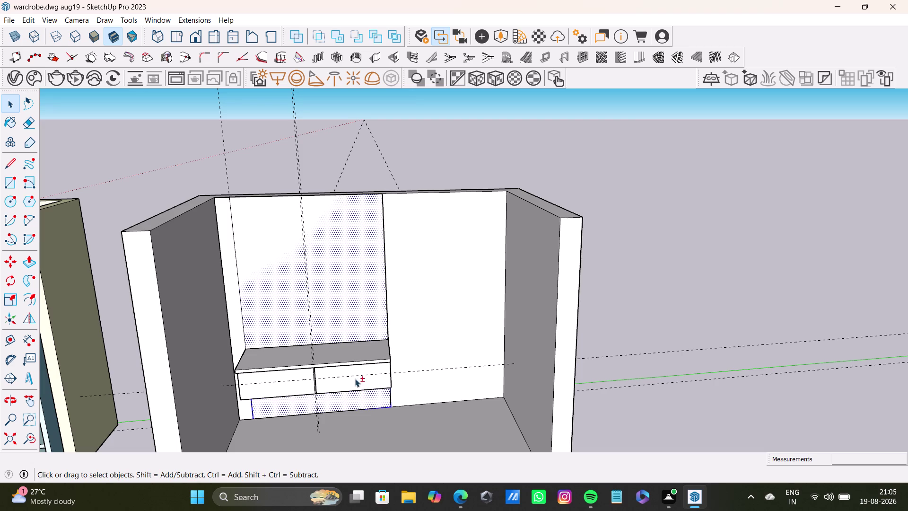
double_click(338, 313)
double_click(290, 267)
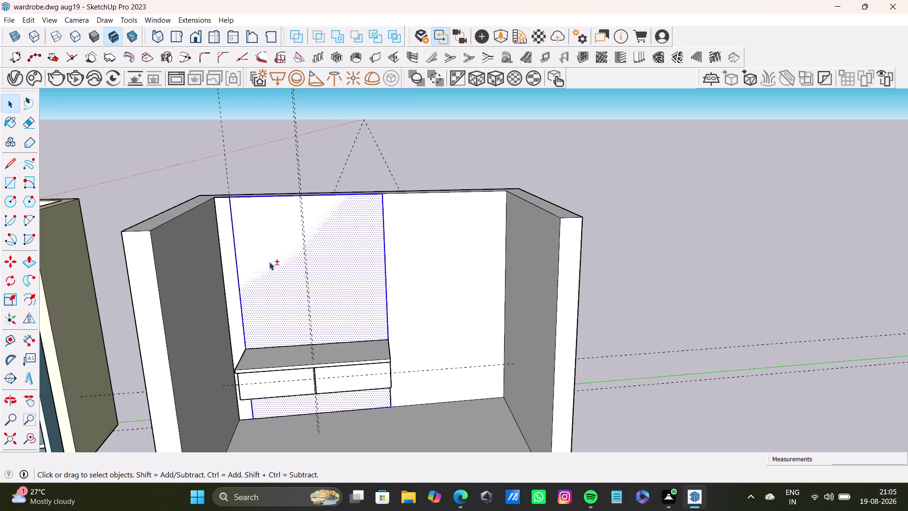
right_click(270, 262)
click(319, 352)
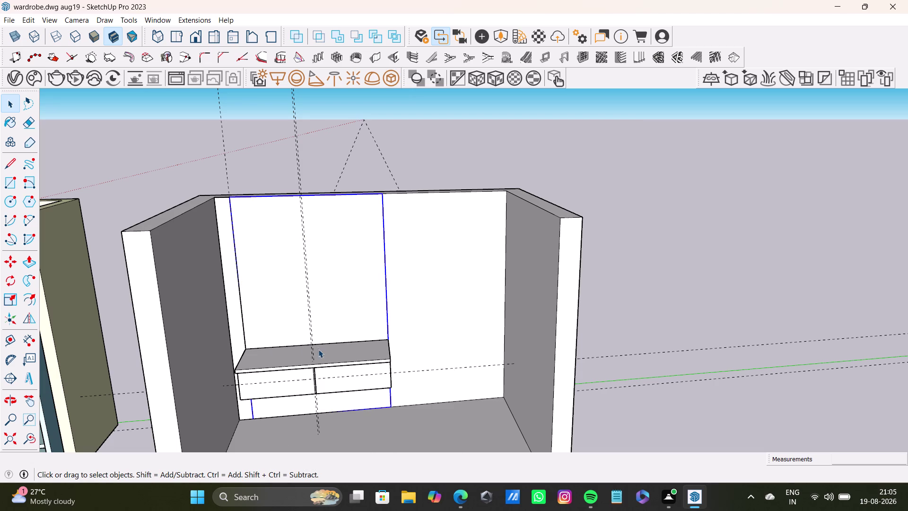
Click on the box beside the mirror unit and view the back panel.
key(space)
scroll(down, 3)
middle_drag(340, 353, 410, 309)
middle_drag(413, 319, 359, 319)
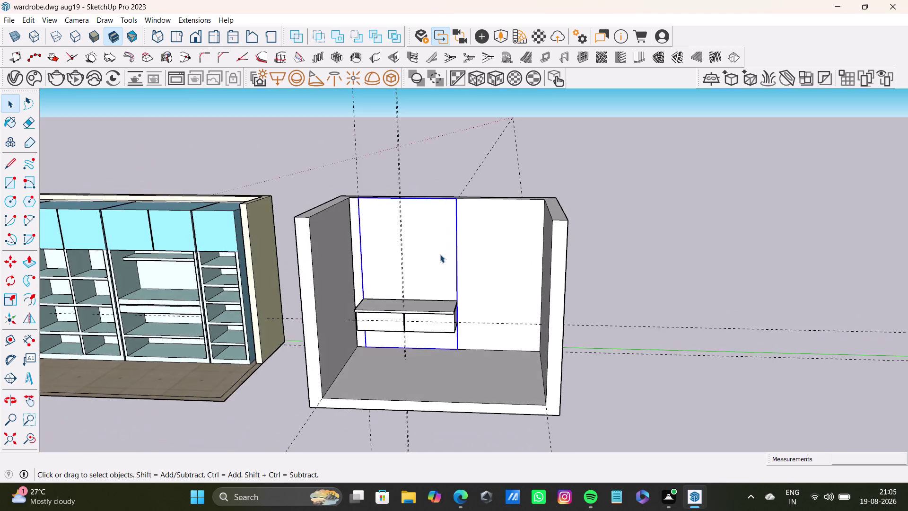
triple_click(441, 251)
click(441, 255)
middle_drag(448, 291, 490, 269)
middle_drag(465, 267, 450, 298)
drag(8, 166, 14, 166)
scroll(up, 3)
key(space)
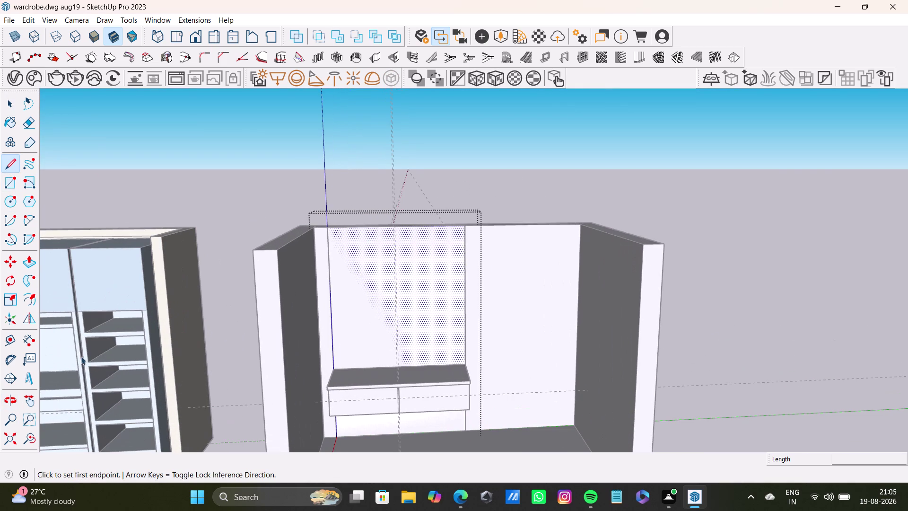
Place a horizontal guide below the back panel's top edge.
click(11, 340)
scroll(up, 3)
click(450, 219)
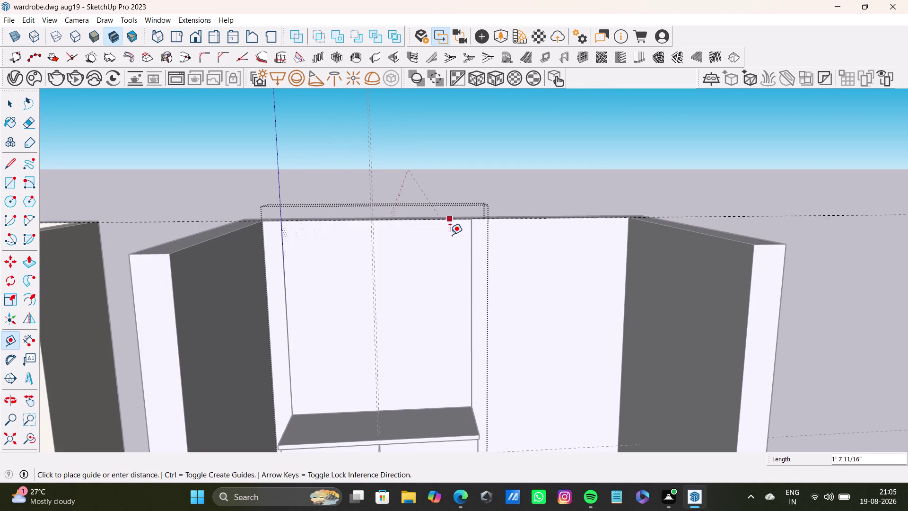
click(450, 246)
key(space)
scroll(down, 3)
middle_drag(389, 294, 386, 241)
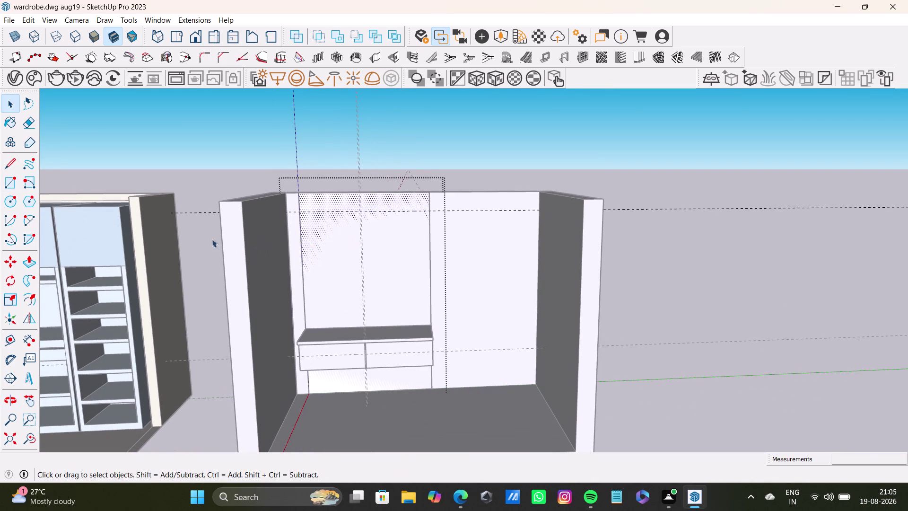
Place a vertical guide across the back panel, measured from its left edge.
drag(7, 165, 11, 164)
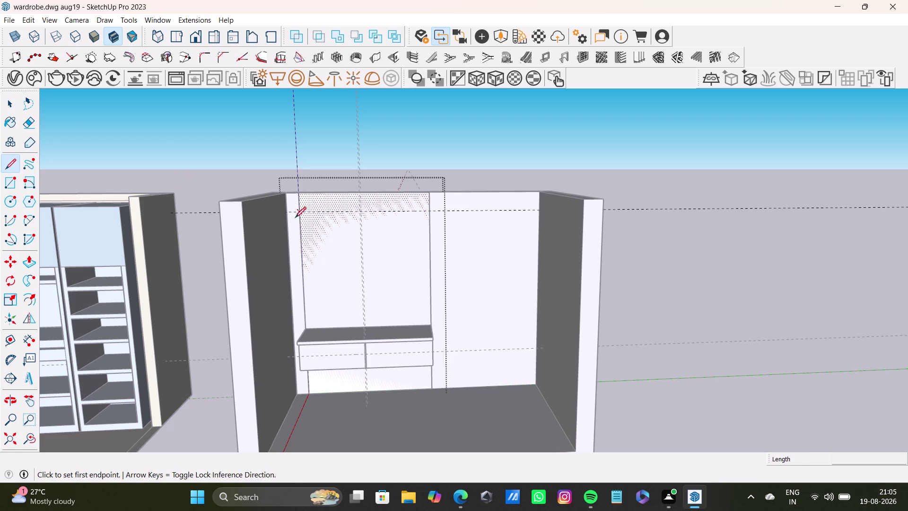
click(9, 338)
scroll(up, 3)
click(287, 296)
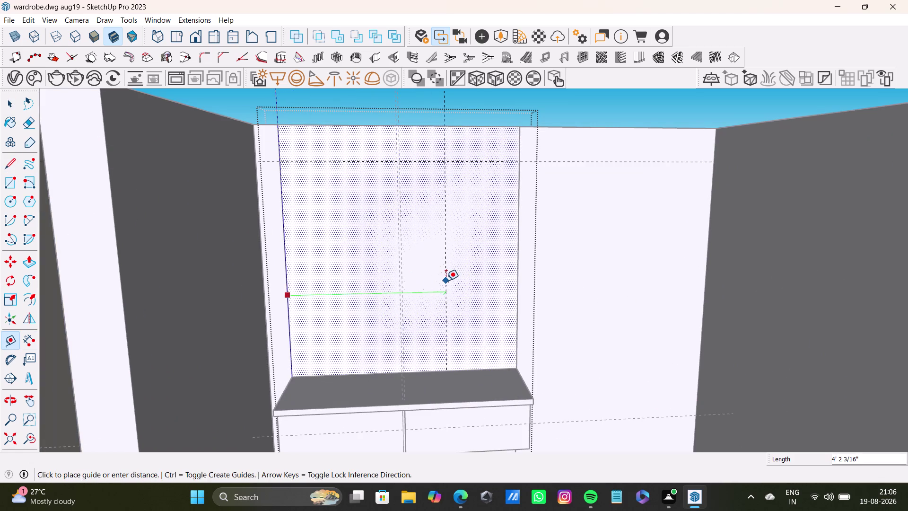
click(441, 282)
middle_drag(468, 303, 438, 303)
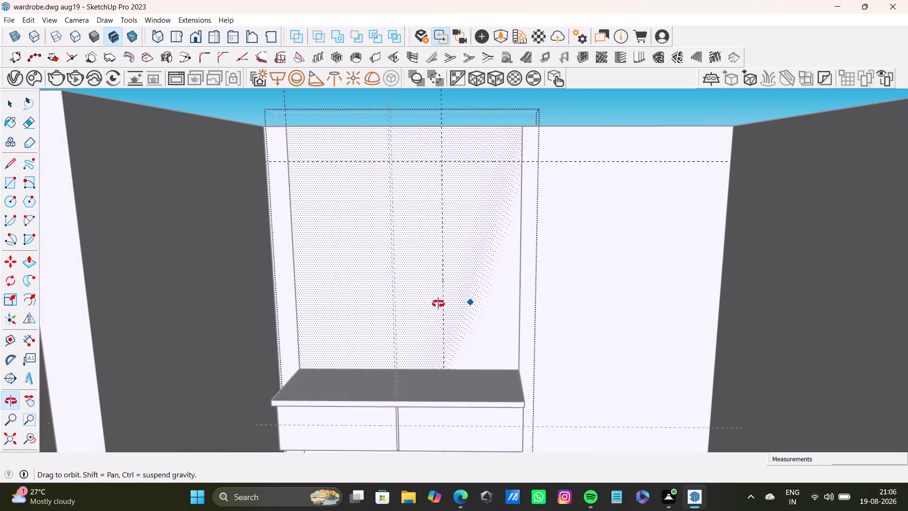
middle_drag(439, 304, 455, 309)
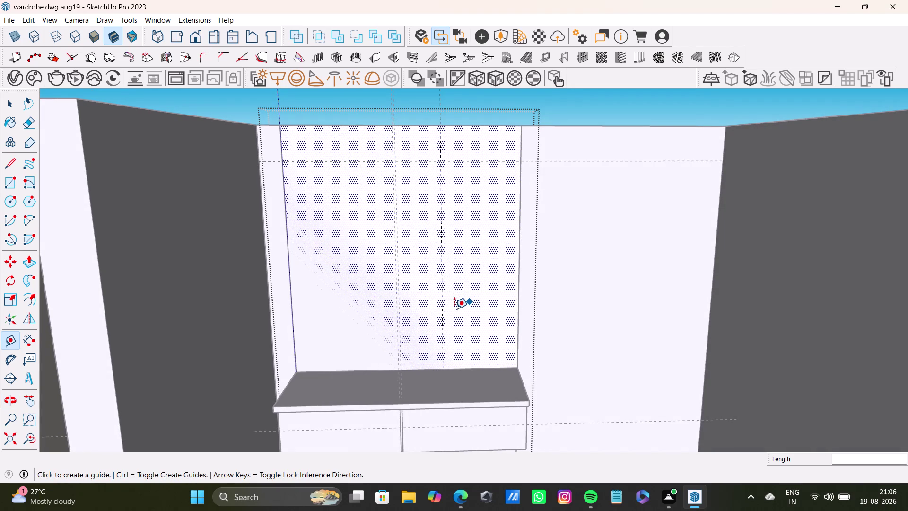
key(ctrl+z)
click(293, 331)
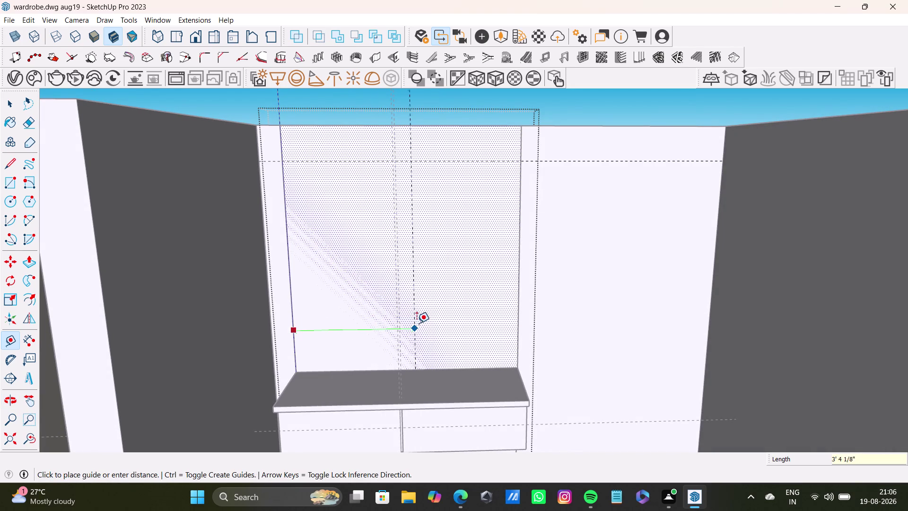
click(421, 323)
Try two 2-Point Arcs from the upper guide to the drawer top, cancelling each.
key(space)
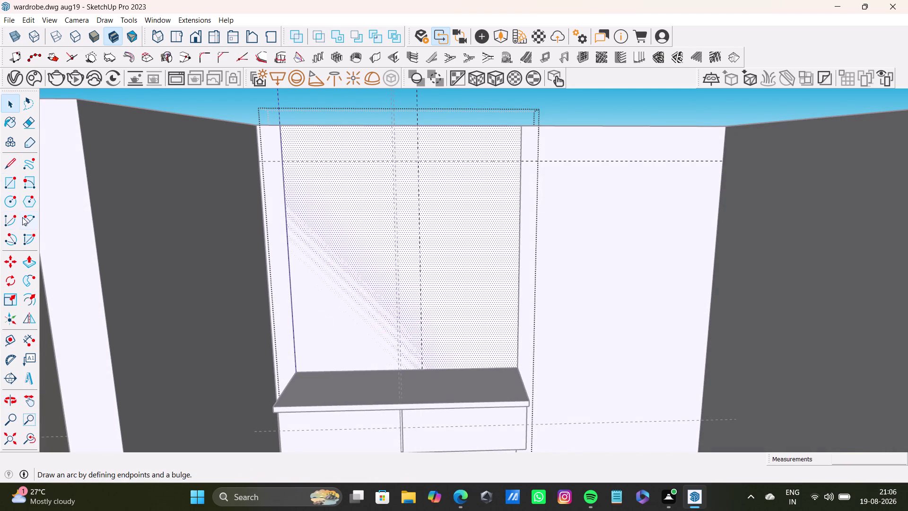
drag(24, 216, 29, 215)
click(280, 165)
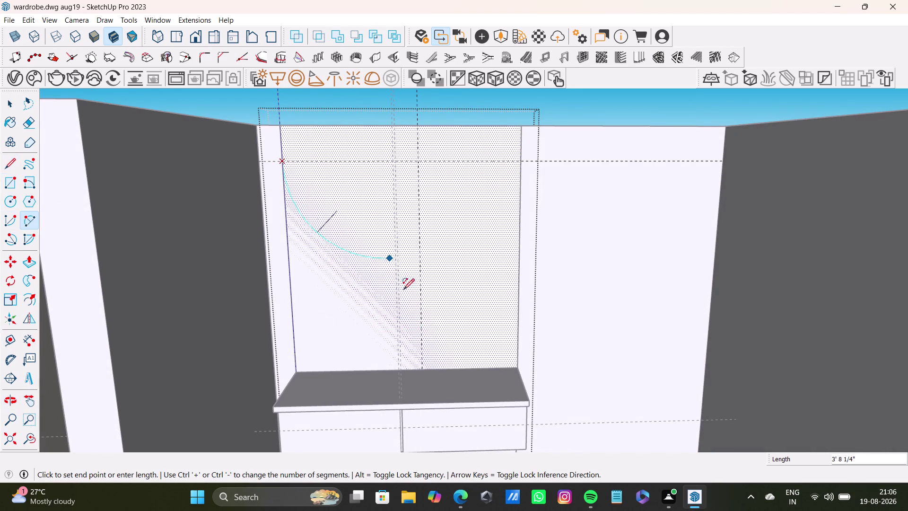
click(421, 367)
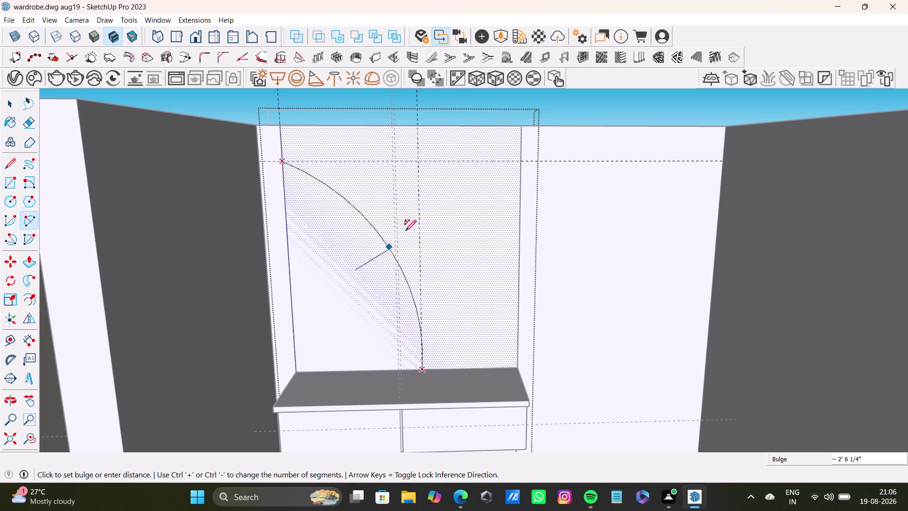
key(space)
click(32, 212)
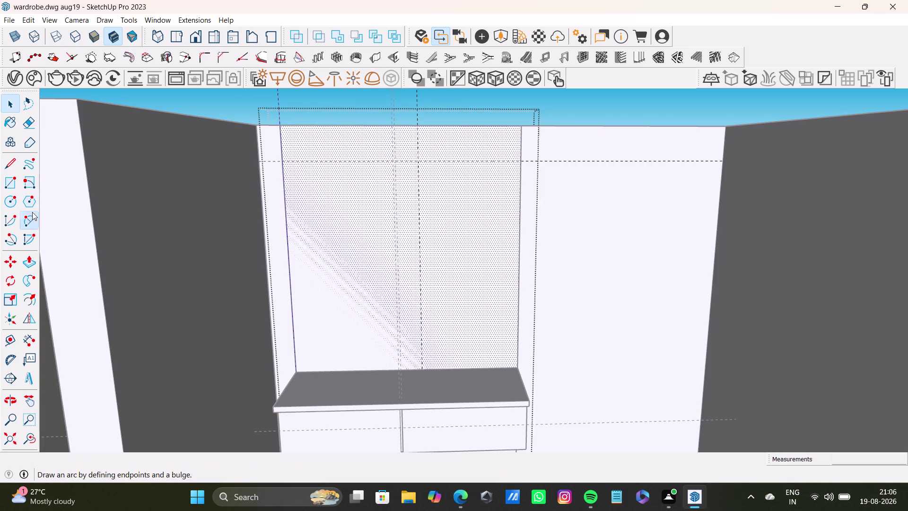
click(285, 162)
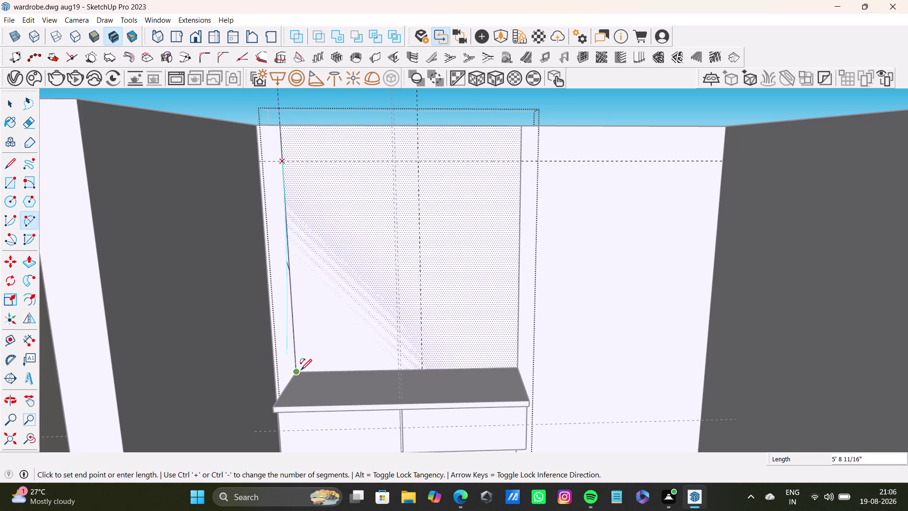
click(300, 370)
key(space)
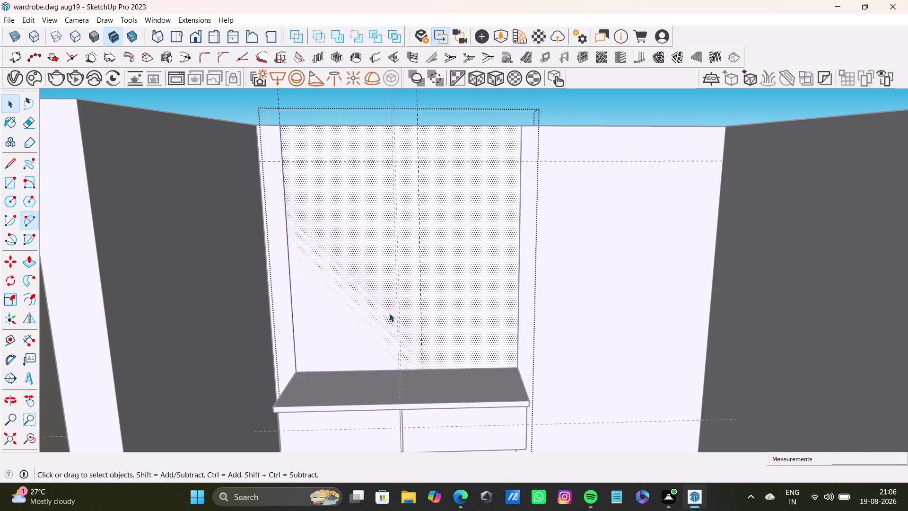
Attempt a third arc from the upper guide to the panel bottom, then cancel it.
click(31, 217)
scroll(up, 3)
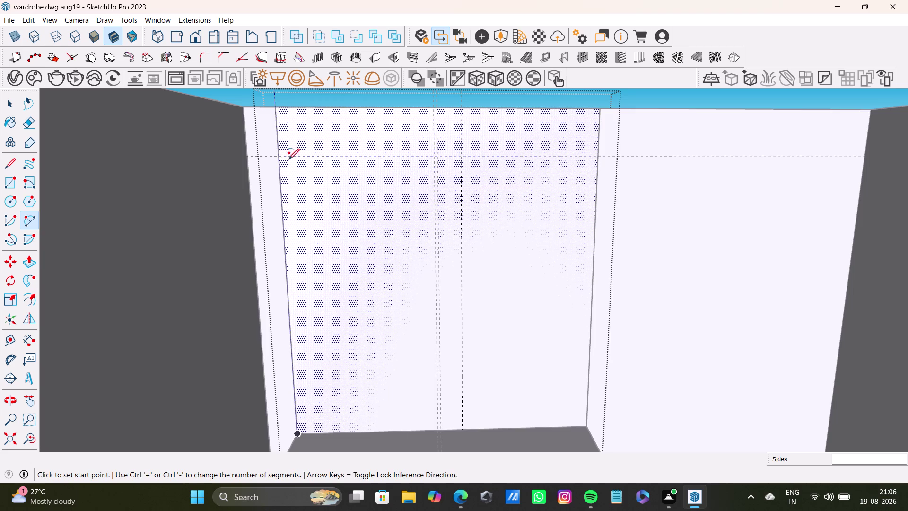
scroll(down, 3)
click(281, 156)
drag(299, 408, 308, 405)
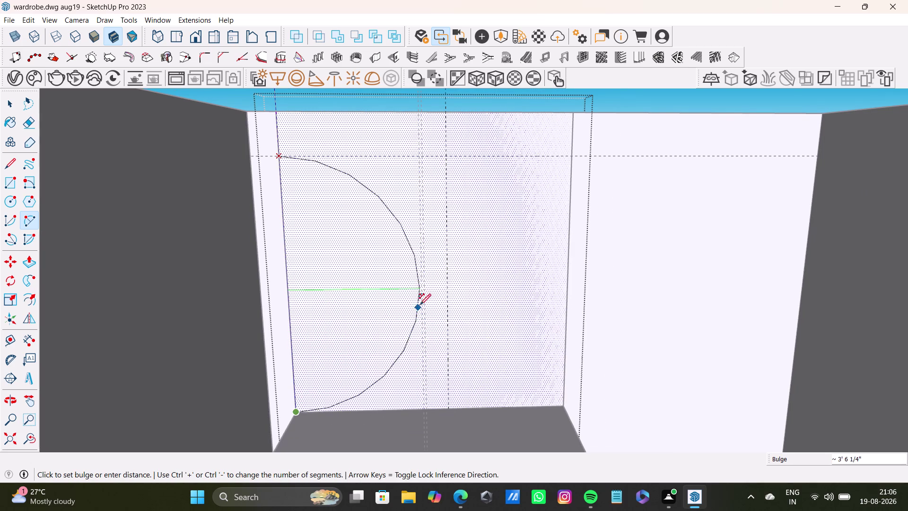
key(space)
scroll(down, 3)
middle_drag(415, 294, 353, 270)
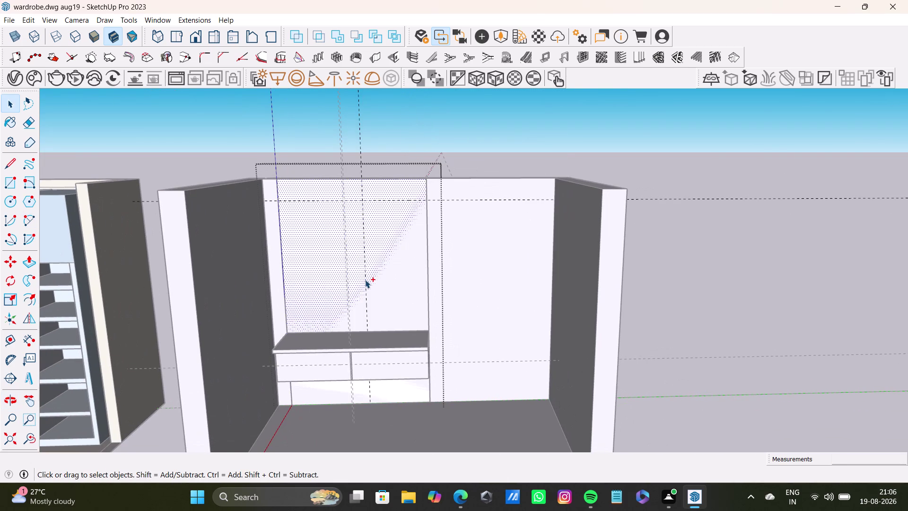
Undo the last five edits to exit editing of the back section.
key(ctrl+z)
key(ctrl+z)
key(ctrl+z)
key(ctrl+z)
key(ctrl+z)
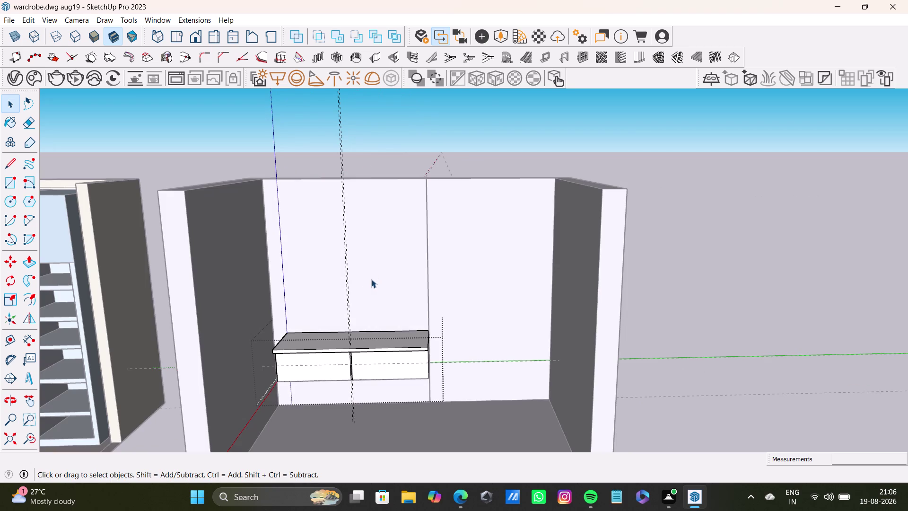
key(space)
click(419, 135)
scroll(up, 3)
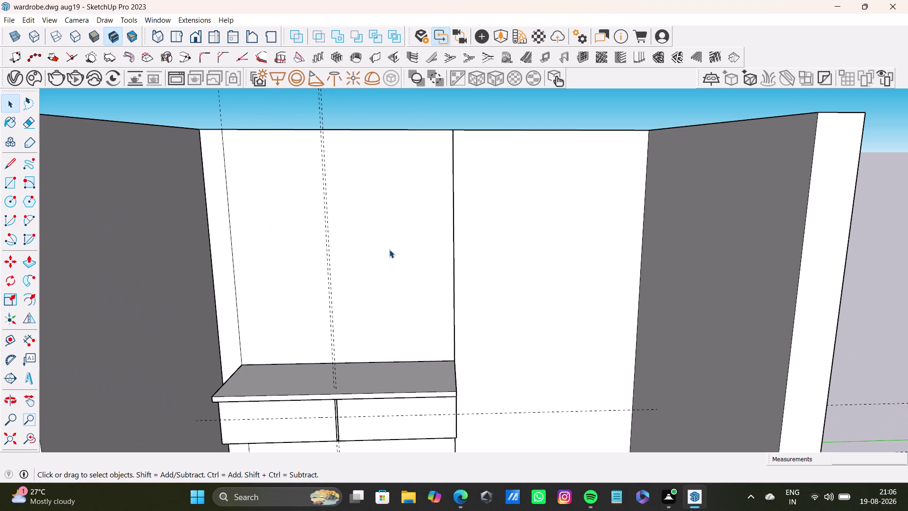
Pull the back panel face above the drawer unit out by 2 5/16 inches.
click(389, 249)
double_click(389, 249)
scroll(down, 3)
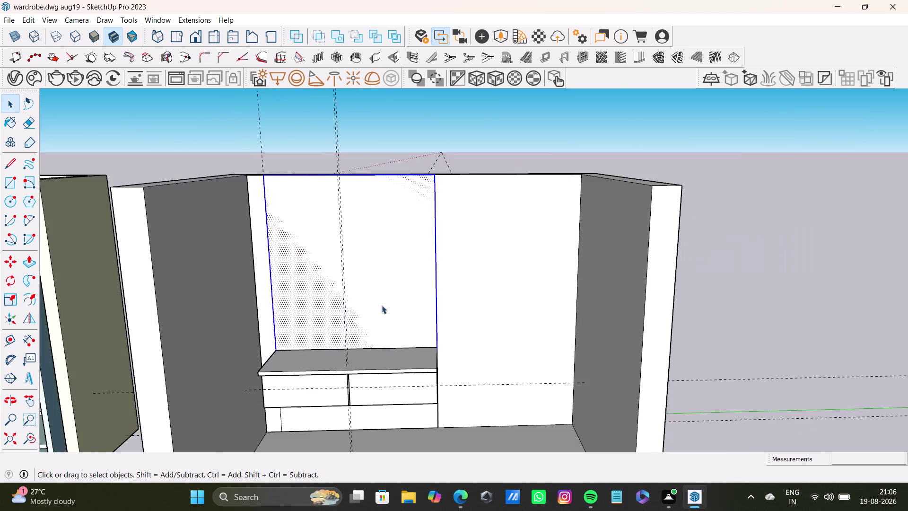
middle_drag(384, 300, 452, 260)
middle_drag(450, 264, 439, 394)
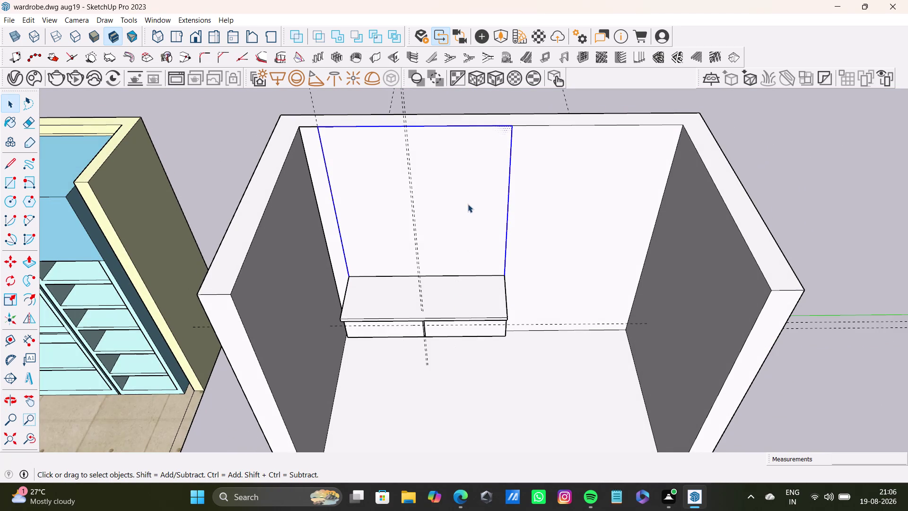
key(p)
click(469, 203)
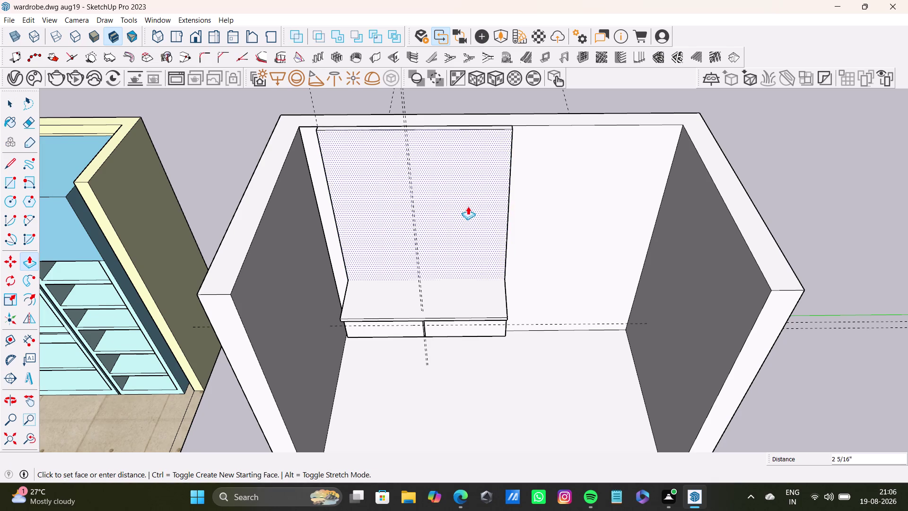
key(space)
click(469, 103)
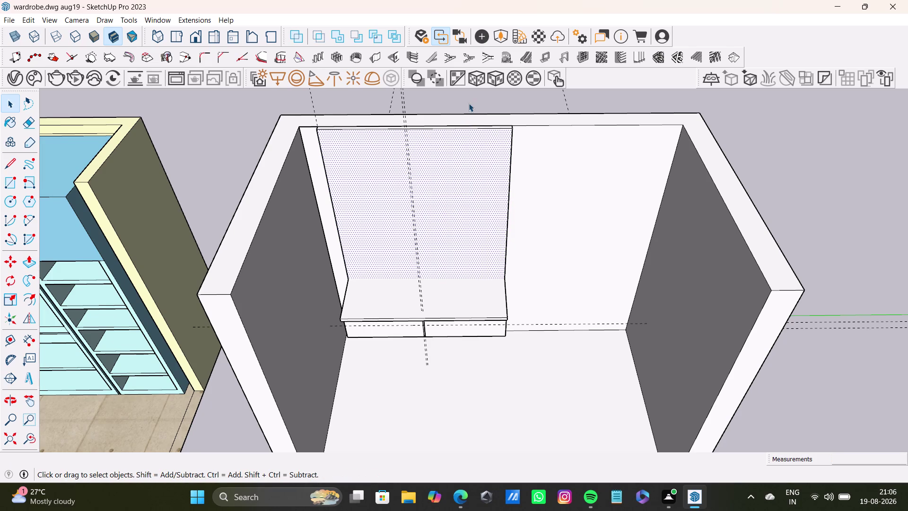
Orbit around the back panel to check its new thickness.
scroll(up, 3)
middle_drag(461, 270, 557, 294)
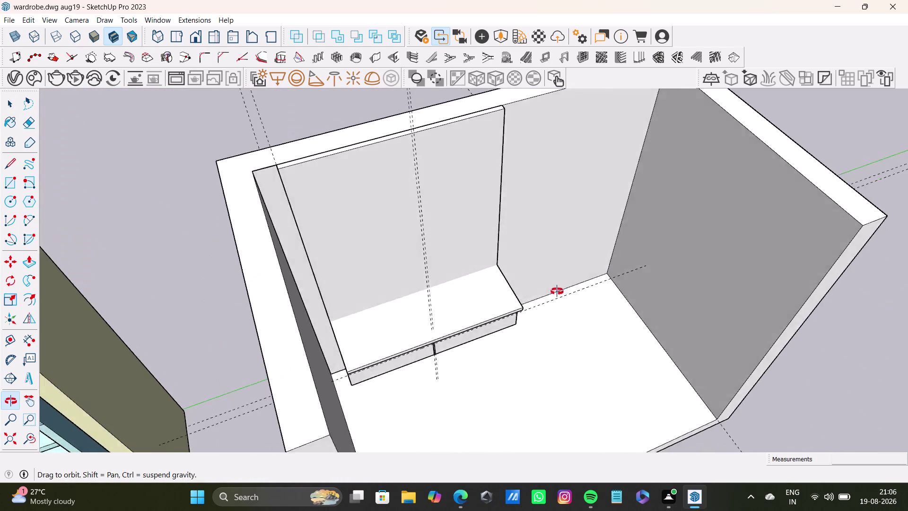
middle_drag(557, 294, 560, 274)
scroll(up, 3)
middle_drag(521, 264, 532, 284)
middle_drag(538, 304, 445, 248)
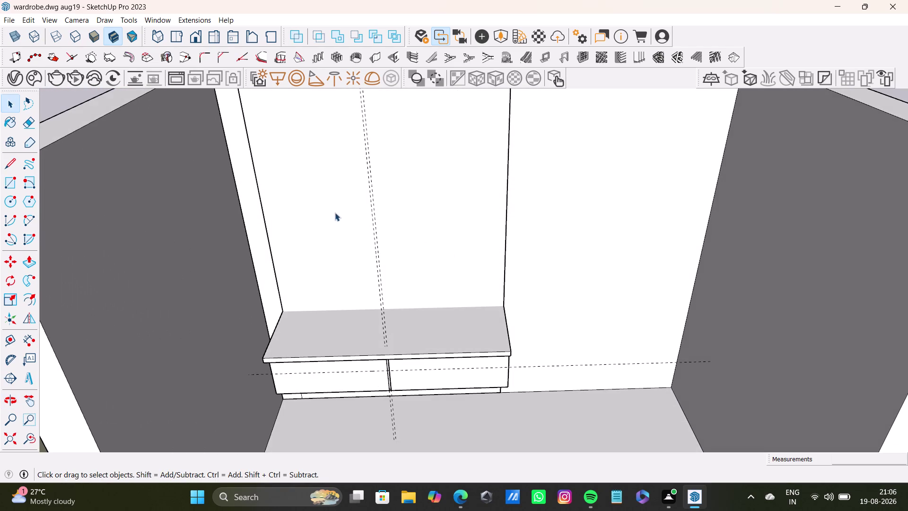
key(space)
middle_drag(363, 217, 391, 314)
middle_drag(392, 309, 391, 202)
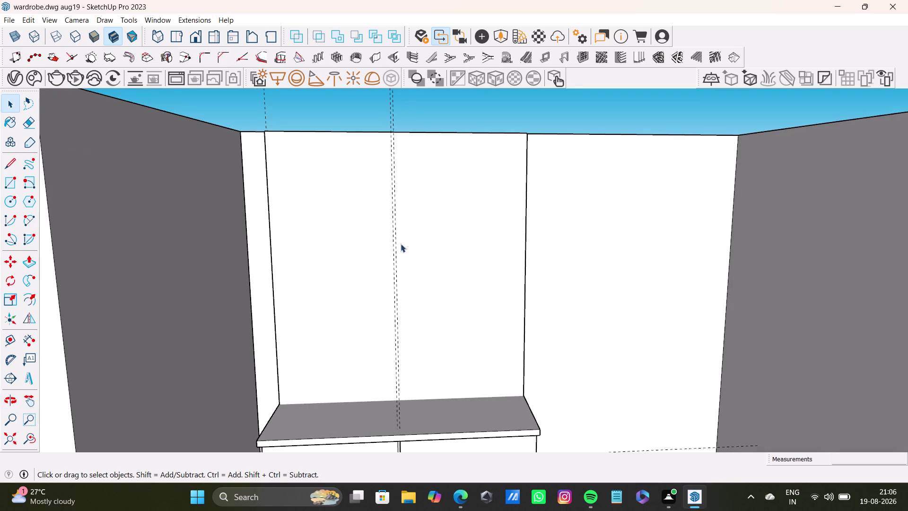
click(53, 21)
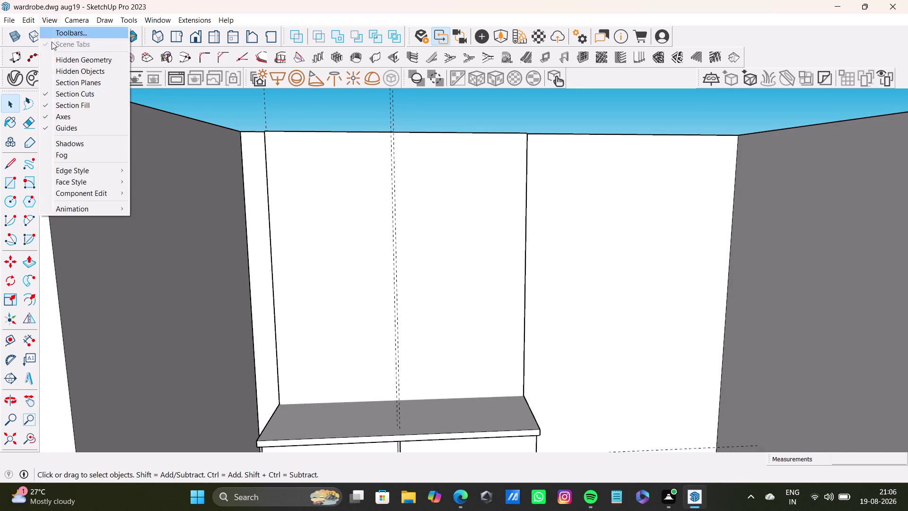
Hide the guide lines and orbit up toward the back panel.
click(53, 120)
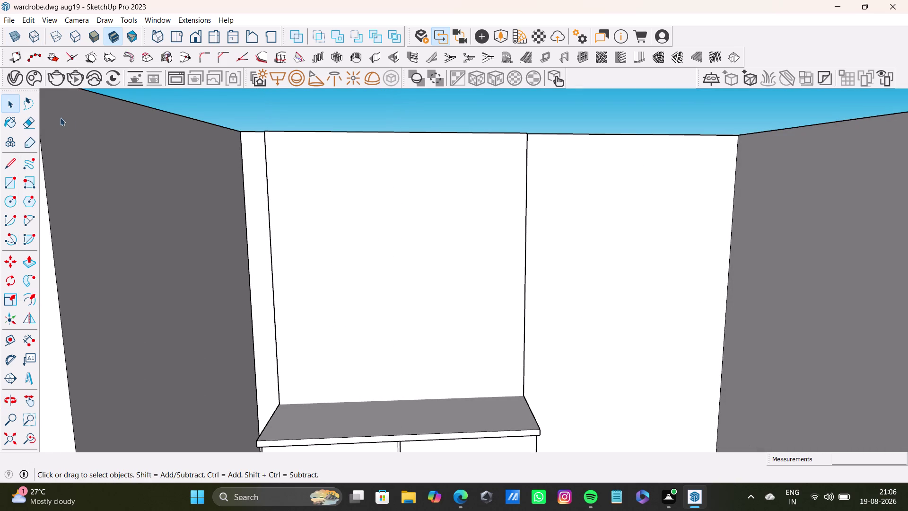
key(space)
middle_drag(344, 226, 322, 181)
middle_drag(334, 185, 353, 262)
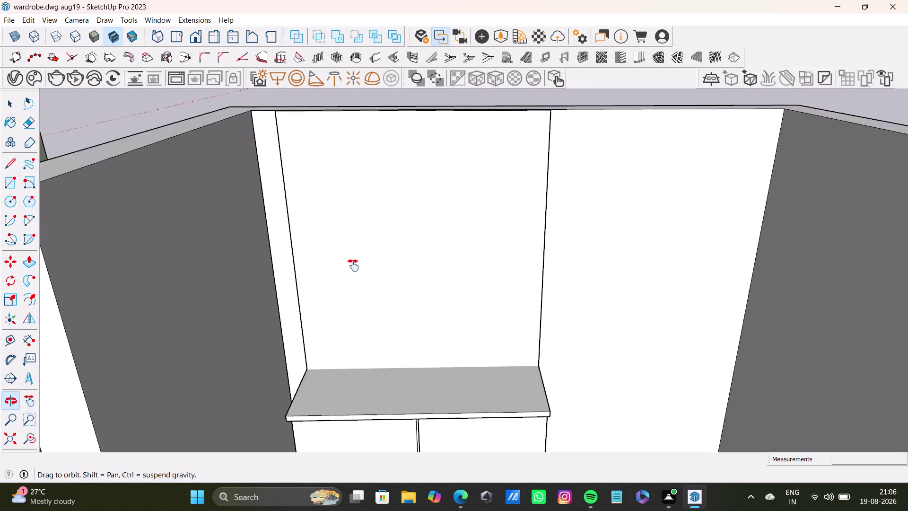
middle_drag(354, 262, 360, 296)
Select faces of the back panel from below and above, then clear the selection.
double_click(362, 276)
middle_drag(373, 266, 359, 311)
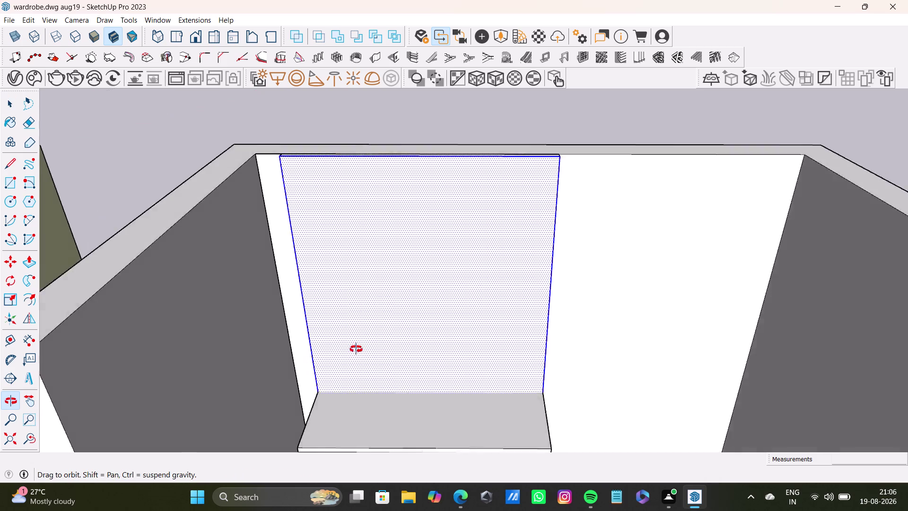
middle_drag(360, 311, 350, 410)
scroll(up, 3)
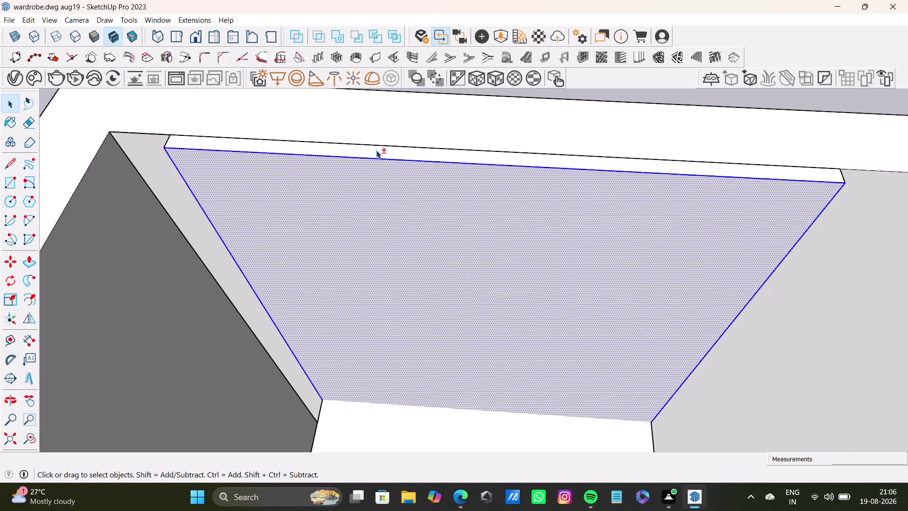
double_click(377, 150)
double_click(380, 158)
double_click(384, 153)
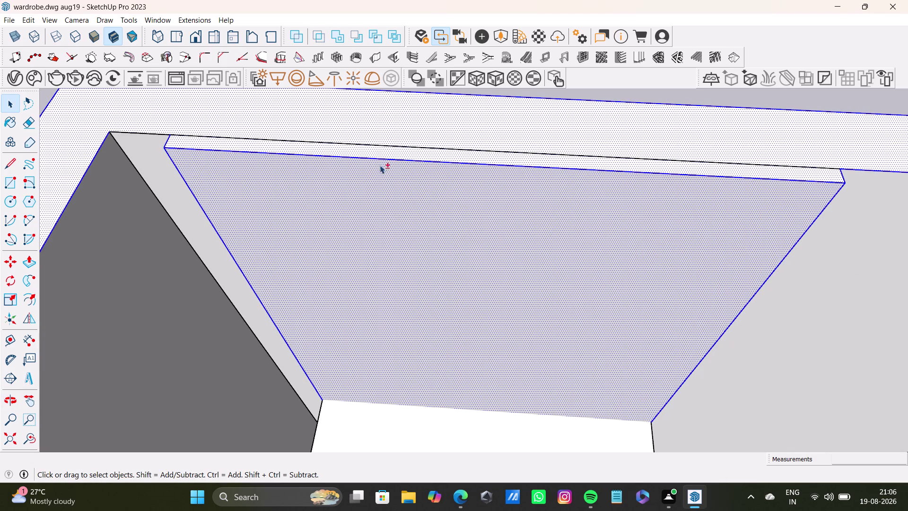
double_click(368, 184)
scroll(down, 3)
key(space)
click(392, 131)
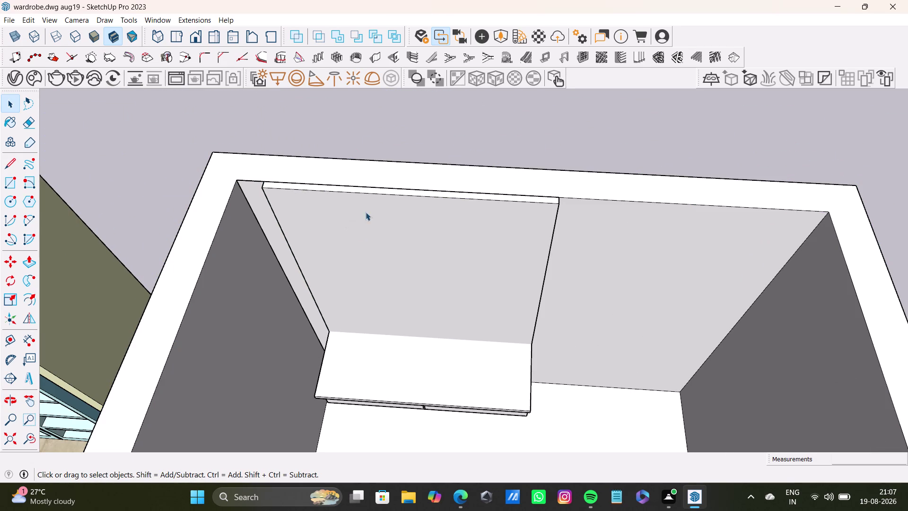
Group the back panel's face and edges from the context menu, then select the whole panel.
double_click(363, 240)
double_click(366, 242)
right_click(364, 239)
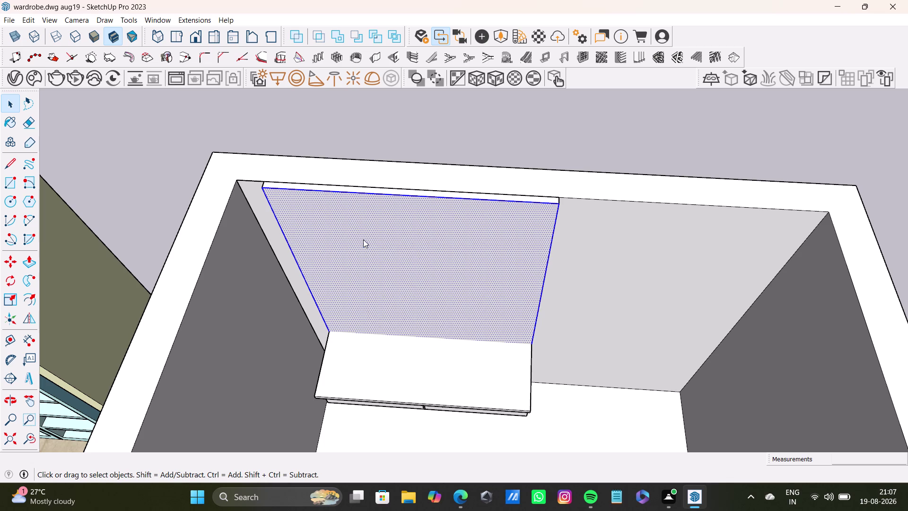
click(402, 332)
key(space)
click(460, 154)
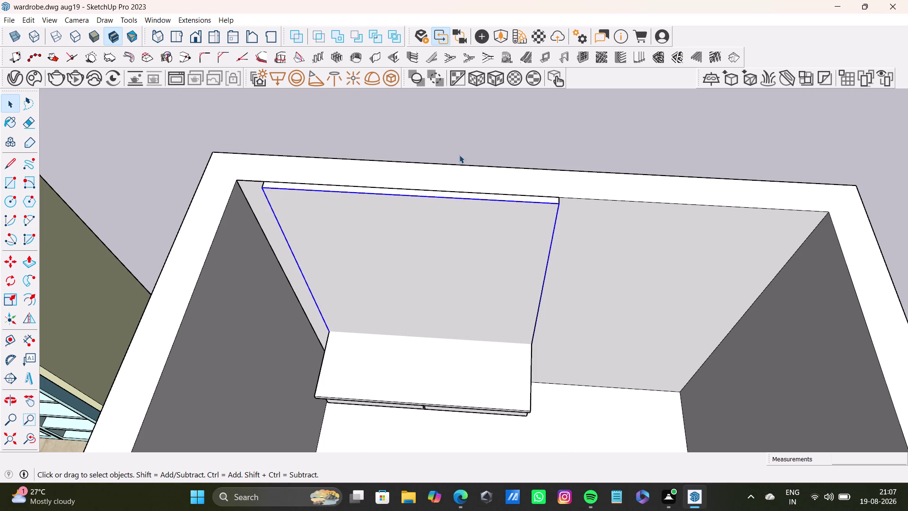
triple_click(451, 242)
Add a vertical guide at the panel's centre and a horizontal guide 4 7/16 inches below the top.
middle_drag(470, 312, 496, 196)
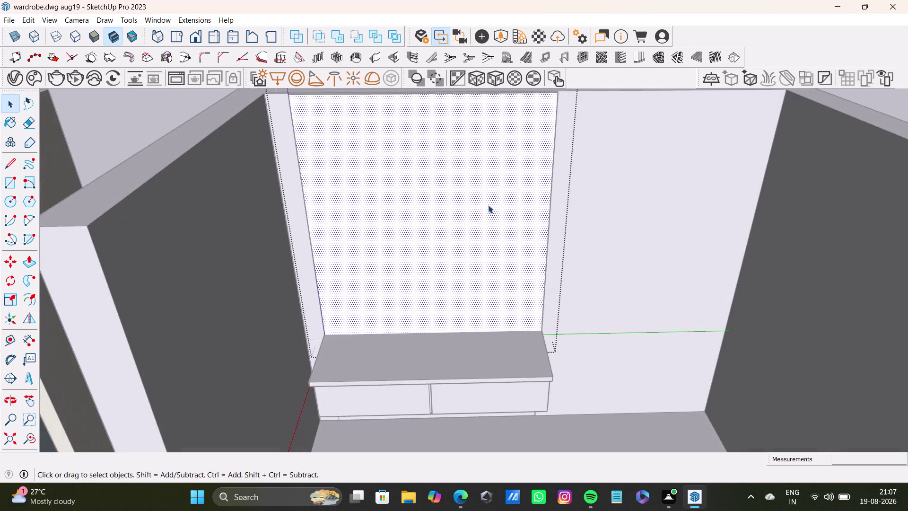
middle_drag(479, 210, 455, 308)
middle_drag(455, 308, 446, 163)
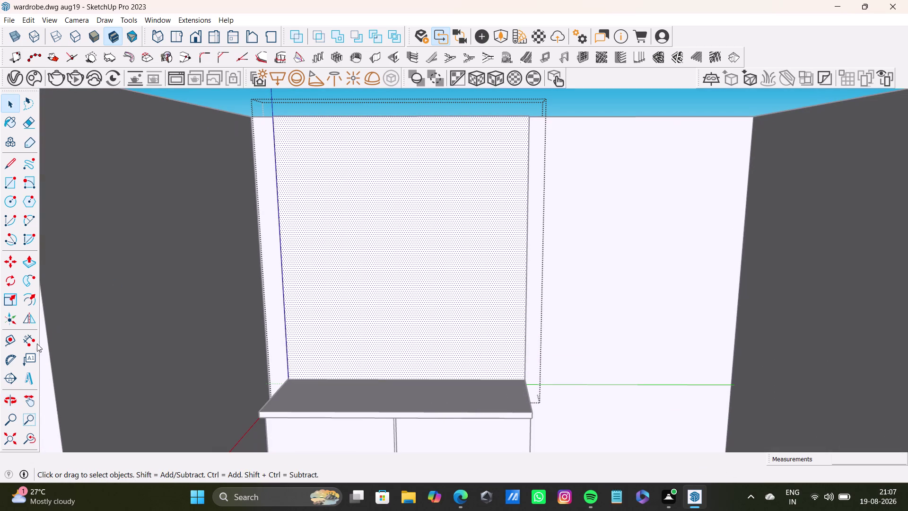
click(16, 341)
click(289, 345)
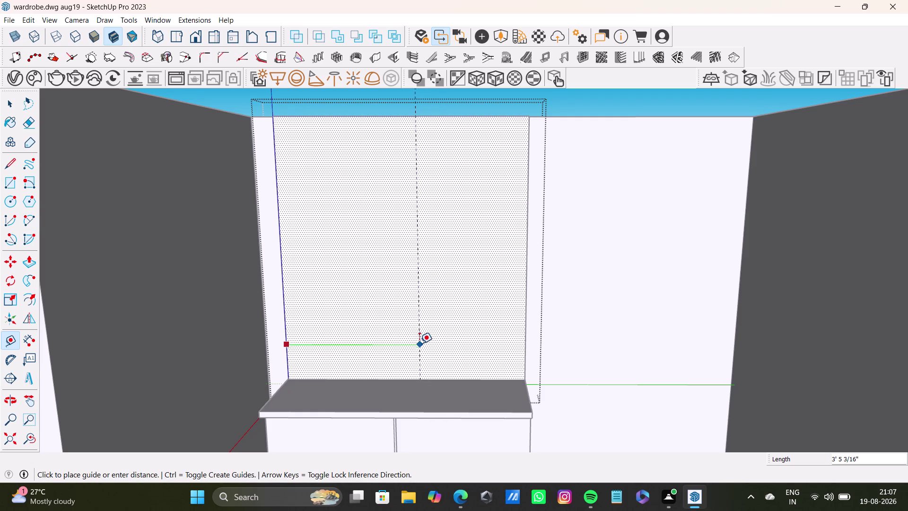
click(407, 348)
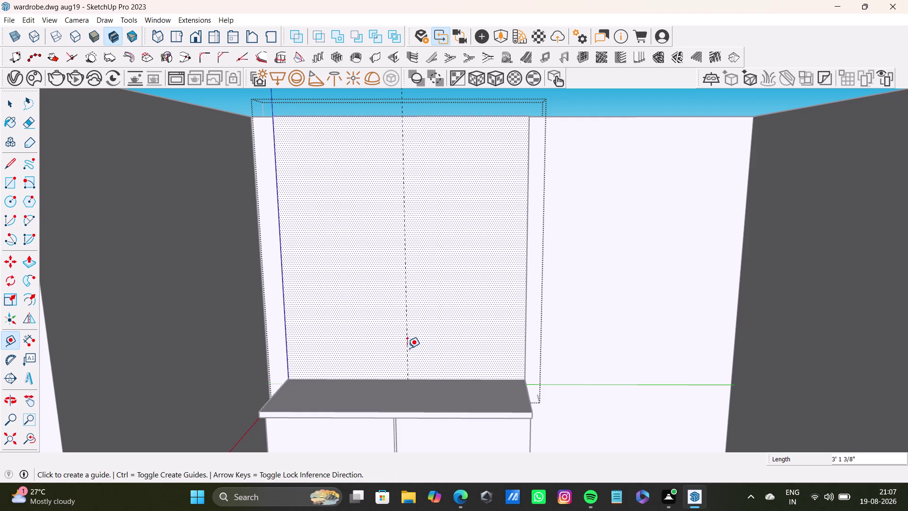
click(395, 116)
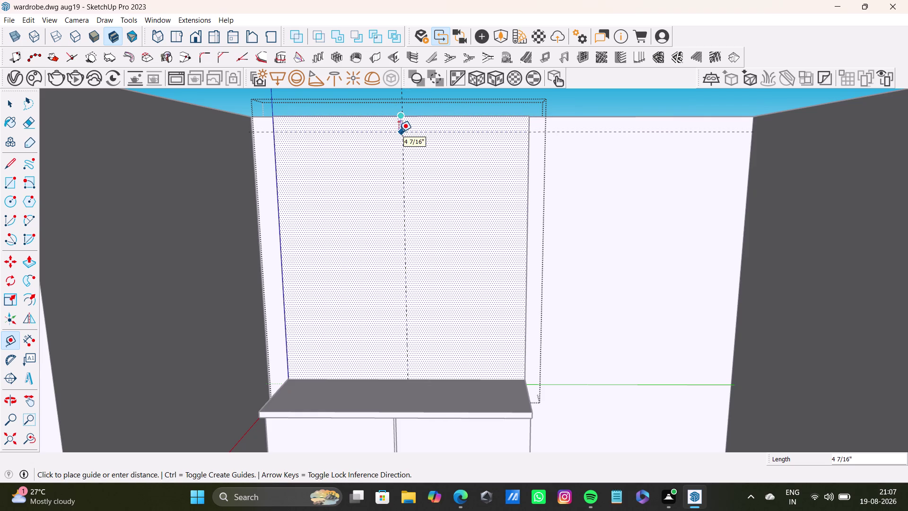
click(399, 133)
Draw a line along the back panel's left edge from top to bottom.
key(space)
click(9, 167)
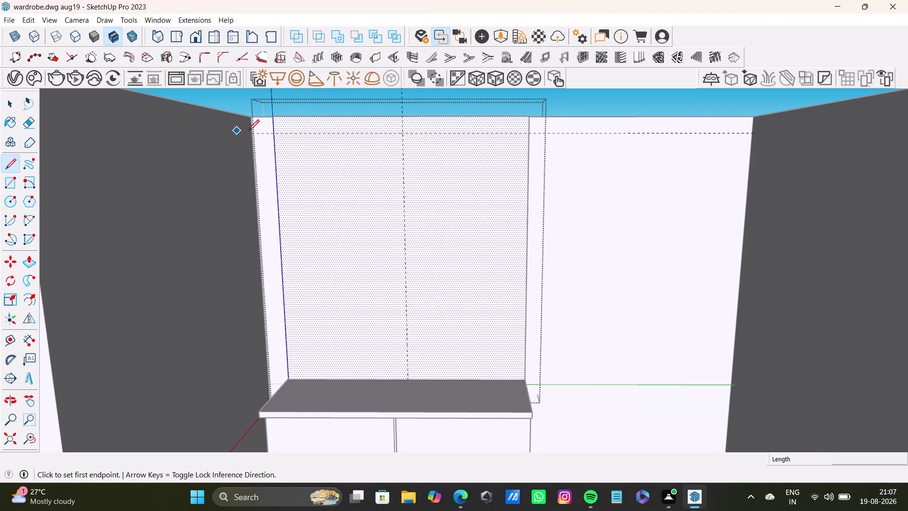
click(276, 131)
click(290, 377)
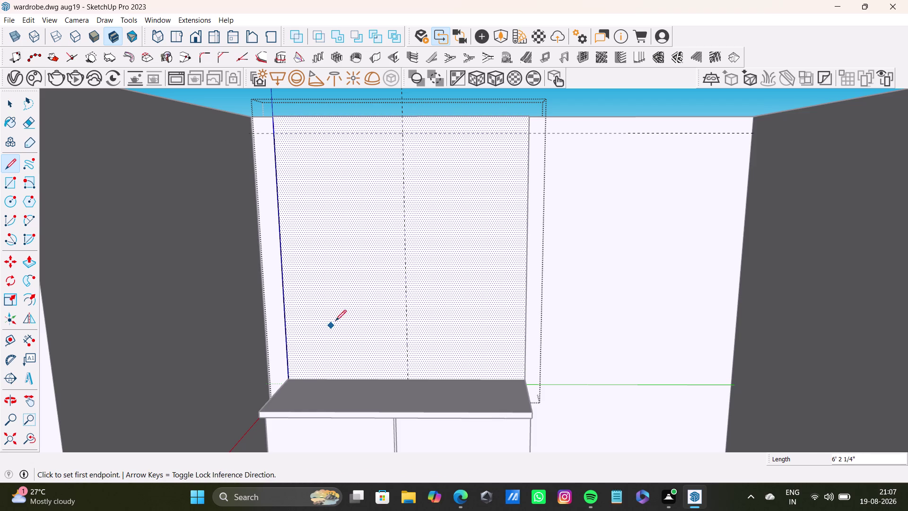
key(space)
click(30, 220)
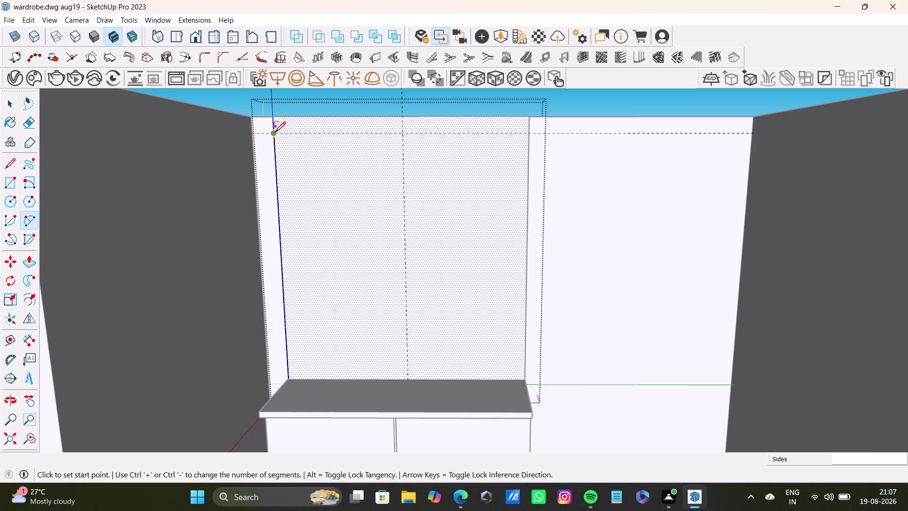
Draw a 2-point arc from the panel's top-left to bottom-left corner, bulging toward the centre.
click(275, 132)
scroll(up, 3)
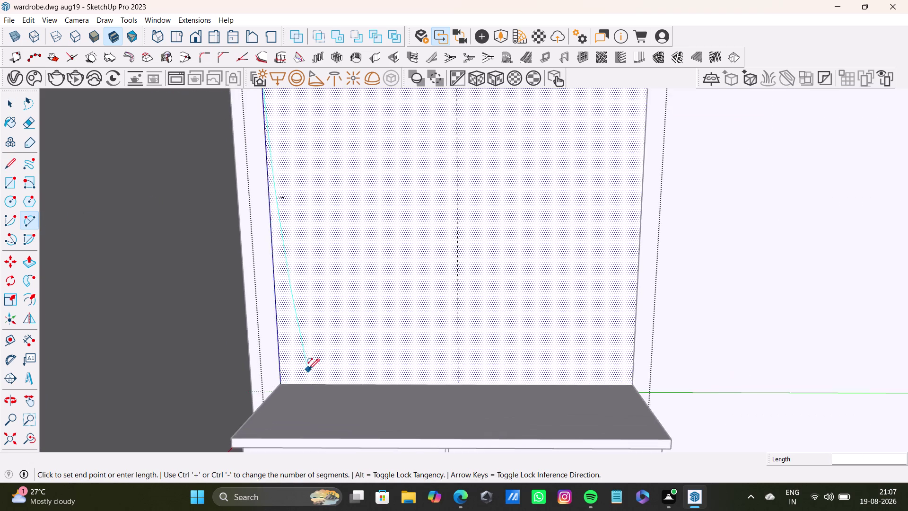
click(271, 387)
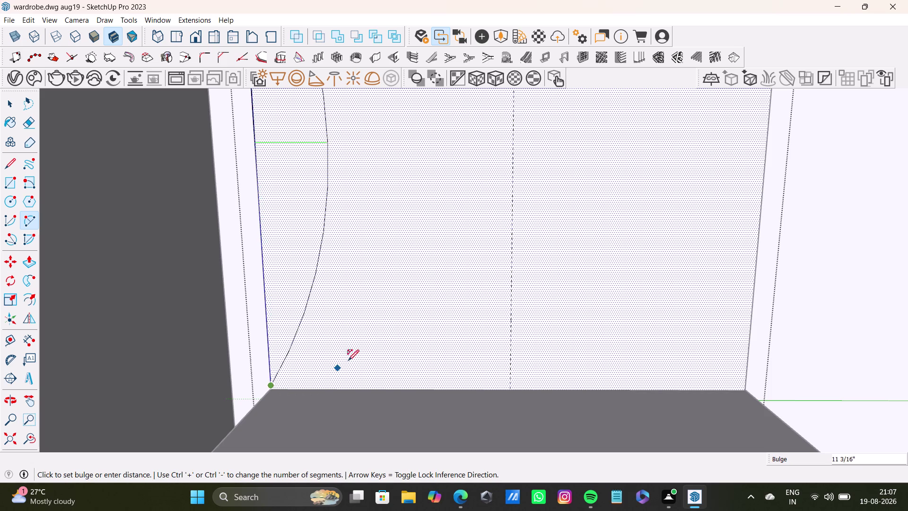
click(510, 370)
key(space)
scroll(down, 3)
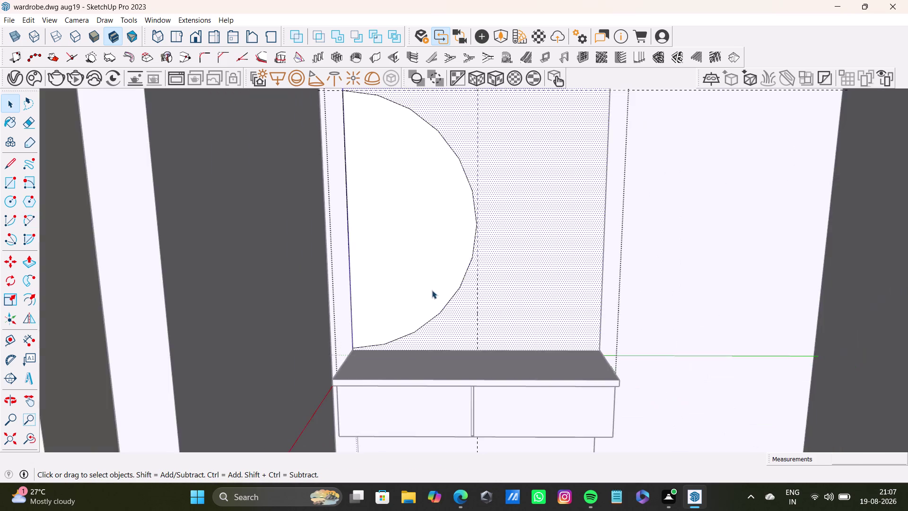
scroll(down, 3)
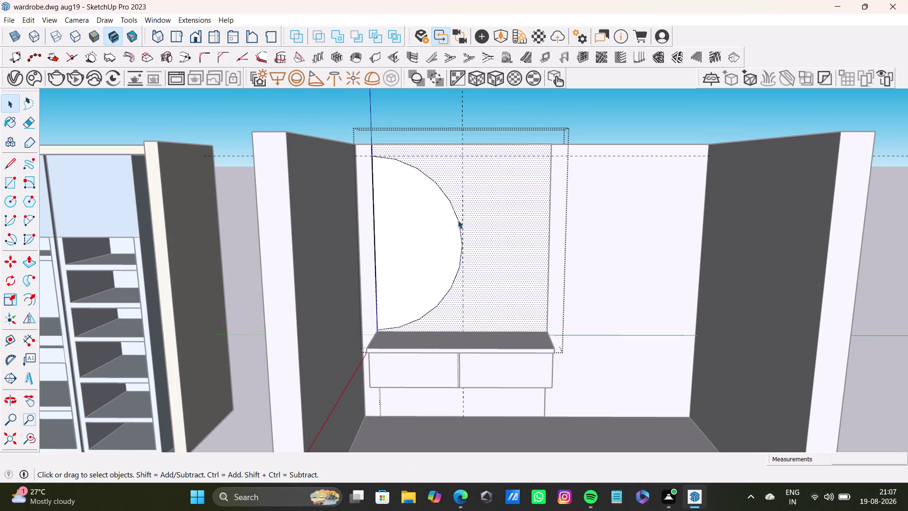
Select the new arc, apply a context-menu action, then undo it to restore the arc.
click(459, 224)
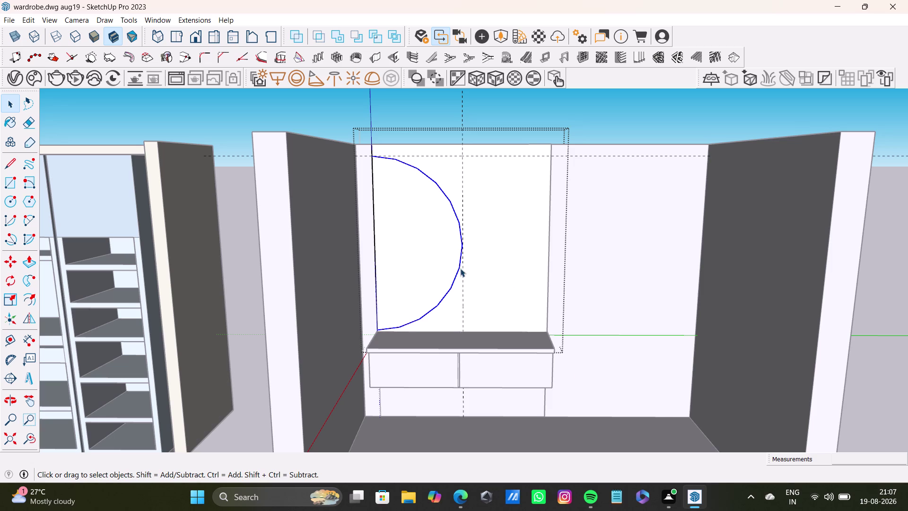
right_click(460, 269)
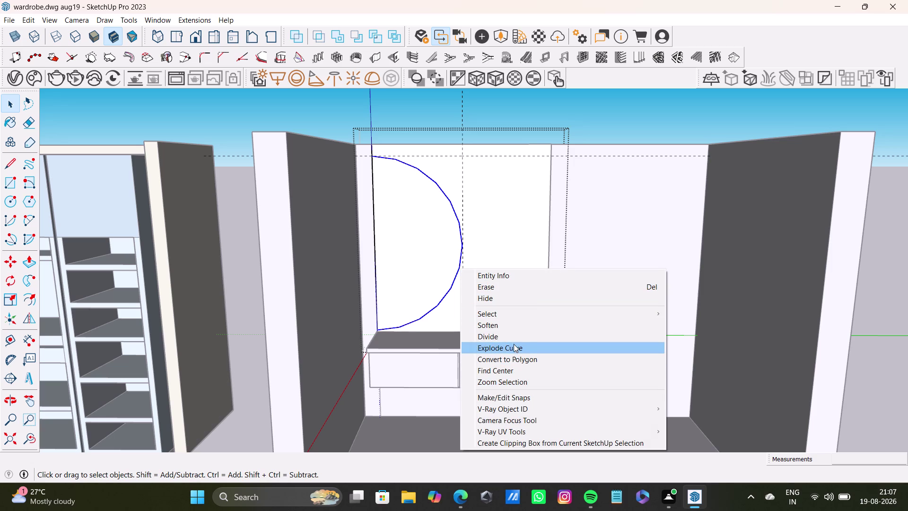
click(506, 327)
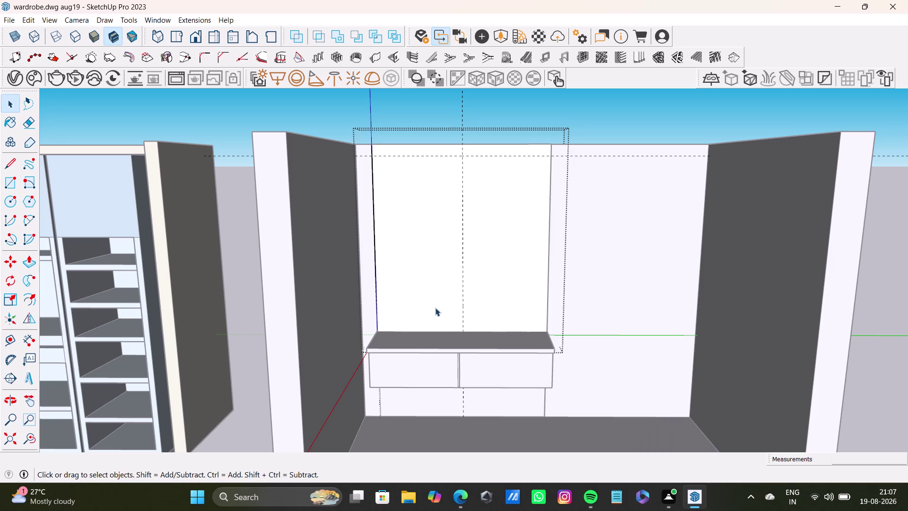
key(ctrl+z)
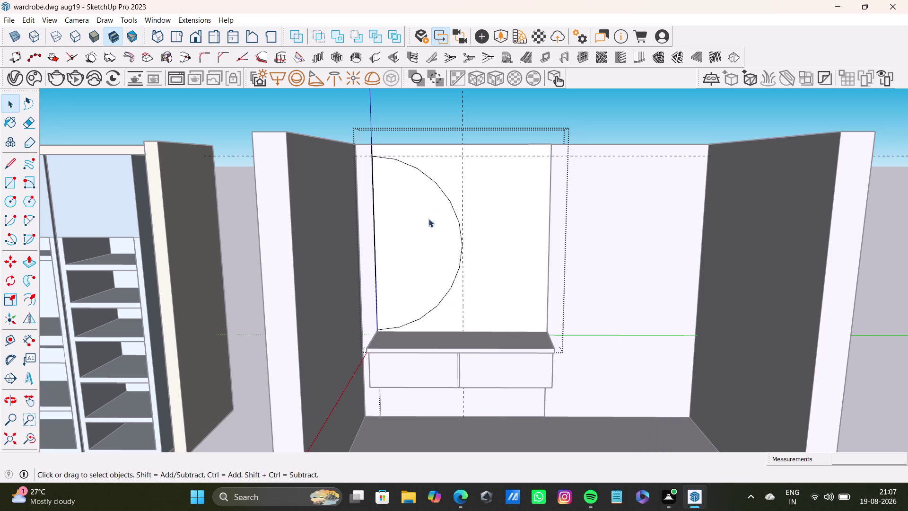
key(space)
click(424, 236)
Push/pull the half-circle mirror face out 3 1/8 inches and inspect its curved edge.
key(p)
click(425, 239)
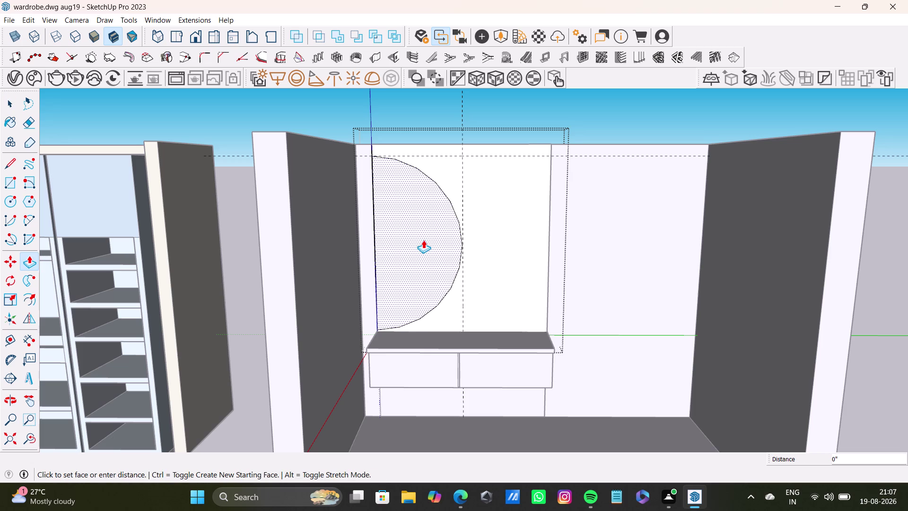
middle_drag(428, 243, 425, 379)
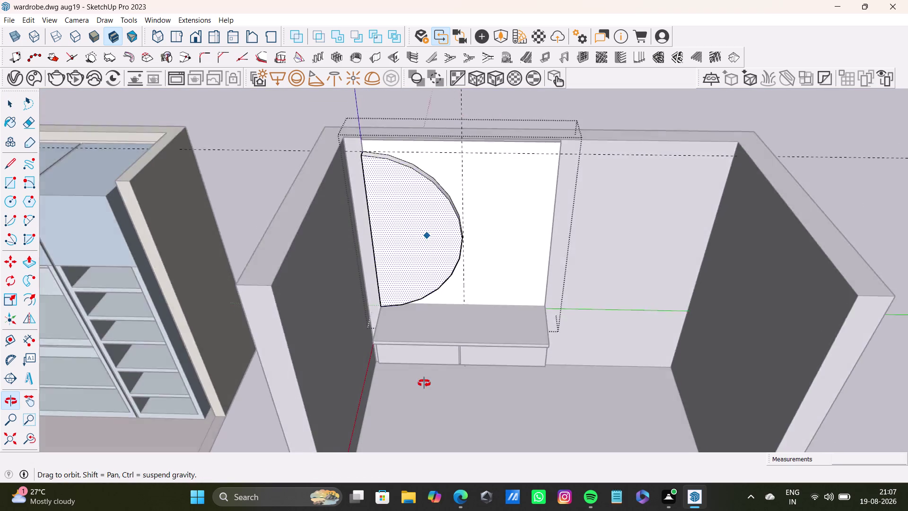
middle_drag(424, 378, 424, 386)
scroll(up, 3)
middle_drag(406, 223, 445, 272)
scroll(up, 3)
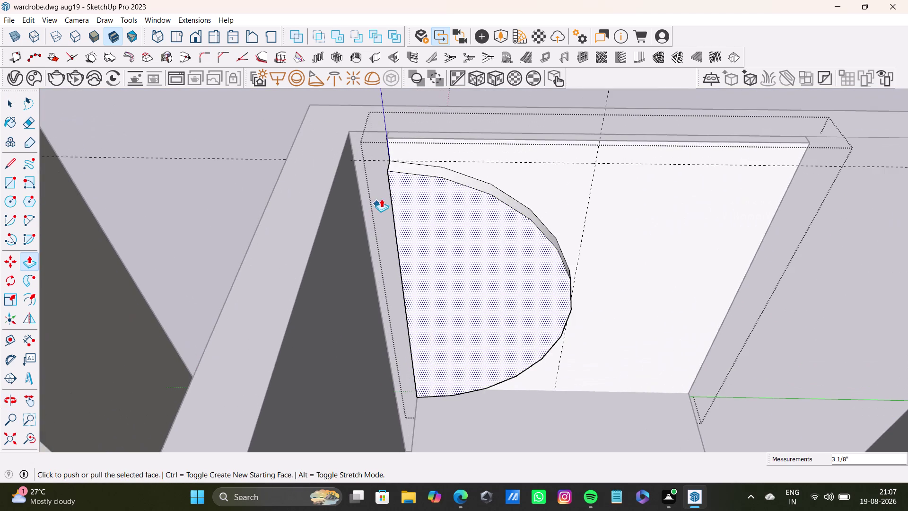
middle_drag(551, 253, 512, 242)
Select the whole half-circle mirror shape and choose Soften/Smooth Edges.
key(space)
triple_click(518, 252)
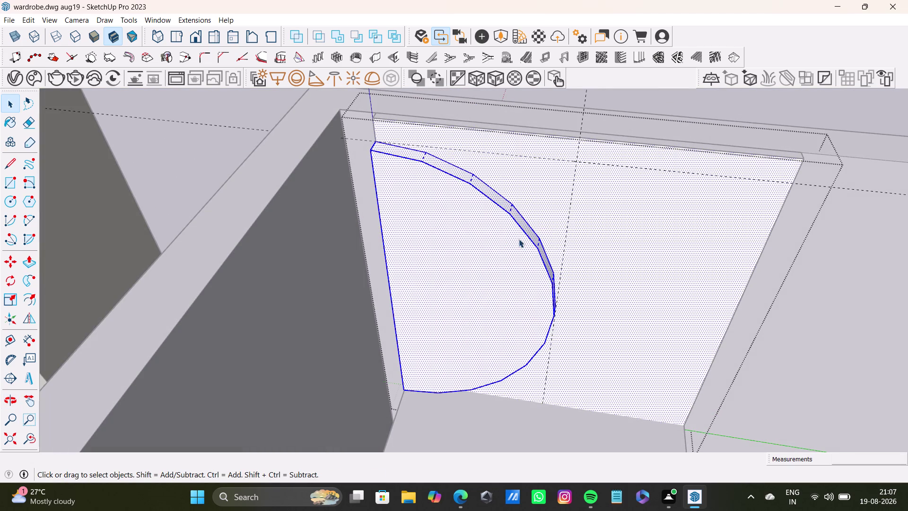
click(546, 207)
right_click(467, 254)
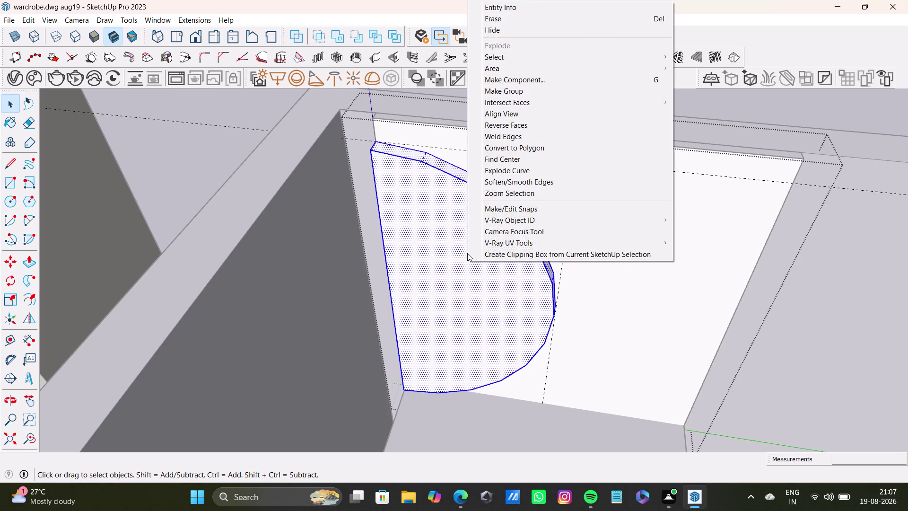
click(542, 177)
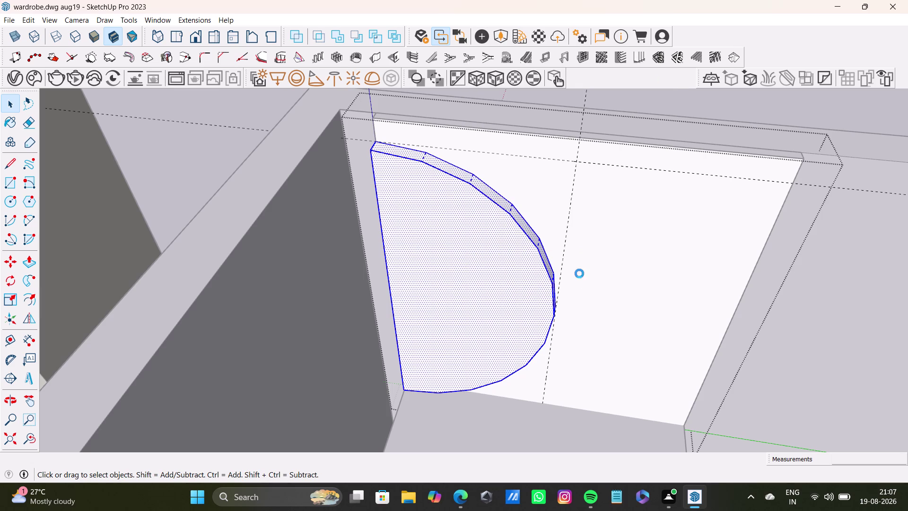
Raise the softening angle to around 53° and enable Soften coplanar.
drag(392, 229, 365, 29)
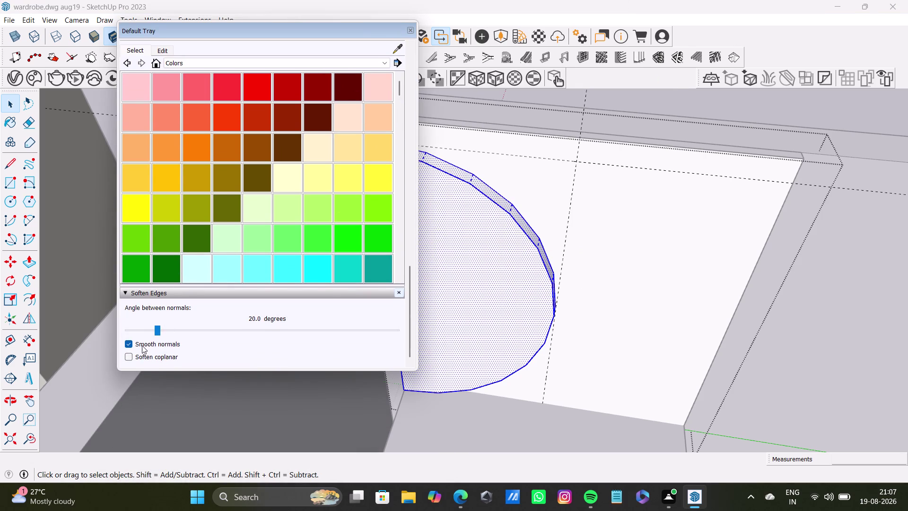
drag(157, 331, 206, 331)
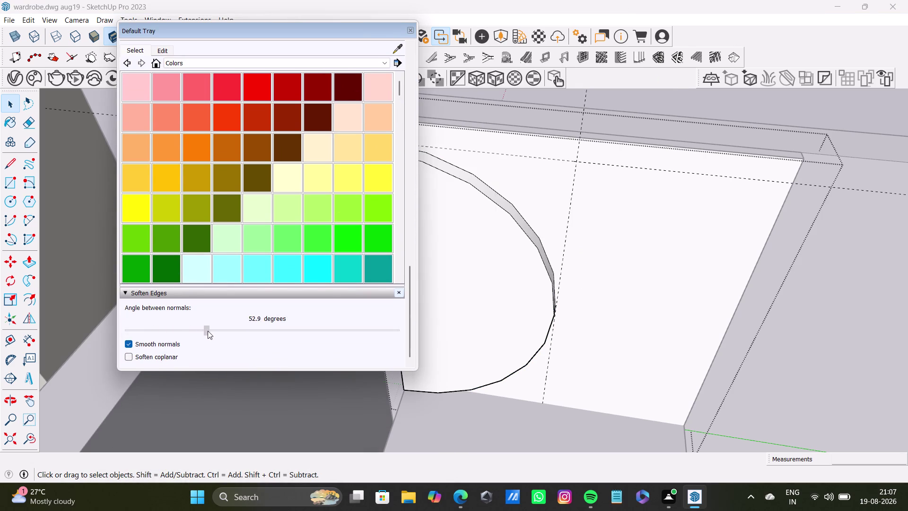
drag(205, 331, 280, 339)
drag(281, 329, 215, 331)
drag(215, 332, 207, 332)
drag(206, 332, 199, 333)
drag(201, 332, 213, 333)
drag(214, 329, 236, 329)
drag(235, 330, 246, 336)
drag(247, 333, 265, 337)
drag(263, 333, 251, 334)
click(132, 357)
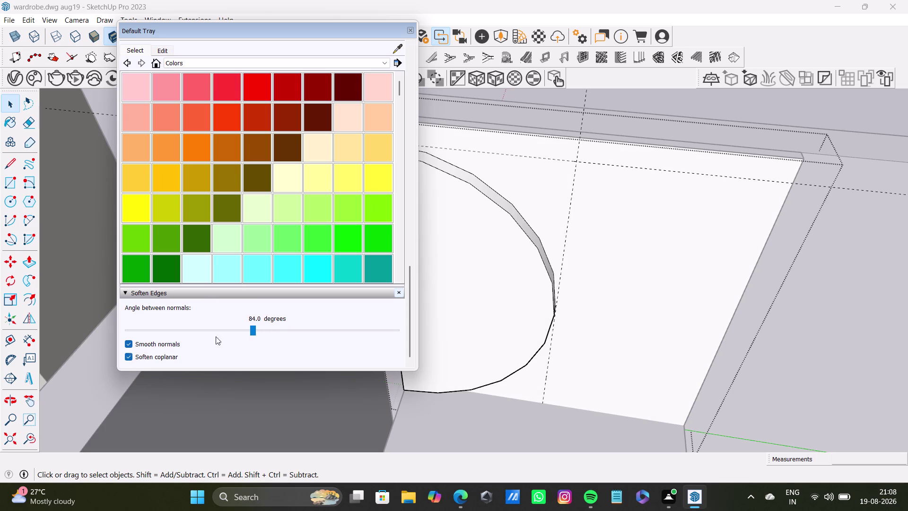
Set the softening angle to about 61° and close the Default Tray.
drag(257, 331, 266, 334)
drag(266, 333, 273, 333)
drag(257, 331, 214, 330)
drag(213, 330, 225, 323)
drag(226, 323, 221, 318)
click(411, 31)
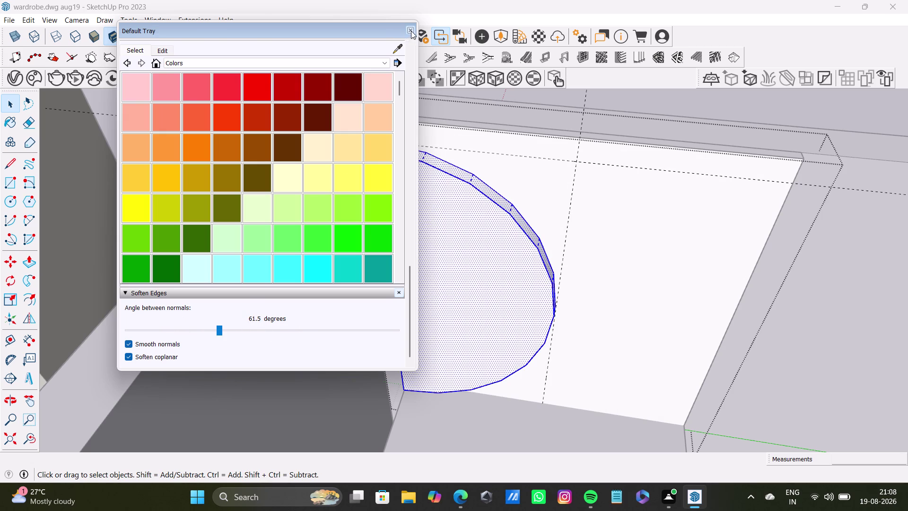
scroll(down, 3)
key(space)
click(520, 194)
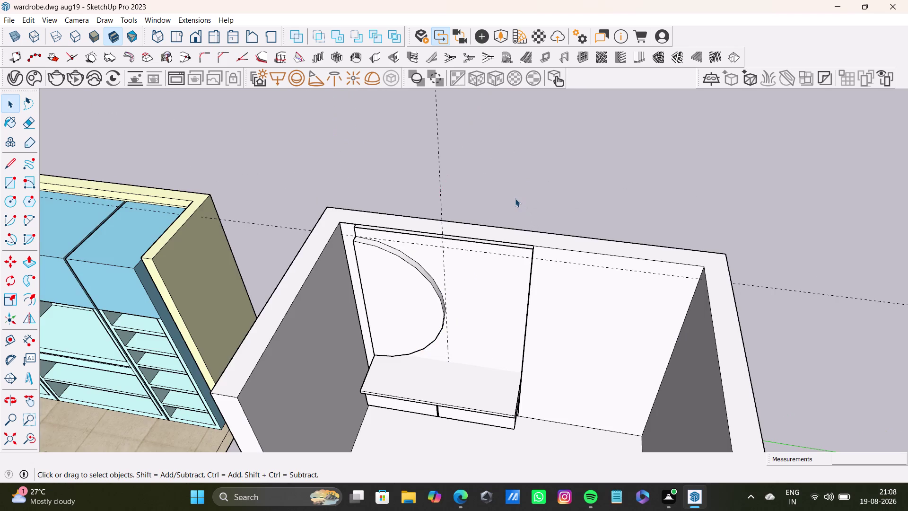
Place a guide 4 13/16 inches in from the mirror panel's left edge.
drag(515, 198, 513, 194)
scroll(up, 3)
middle_drag(365, 279, 431, 309)
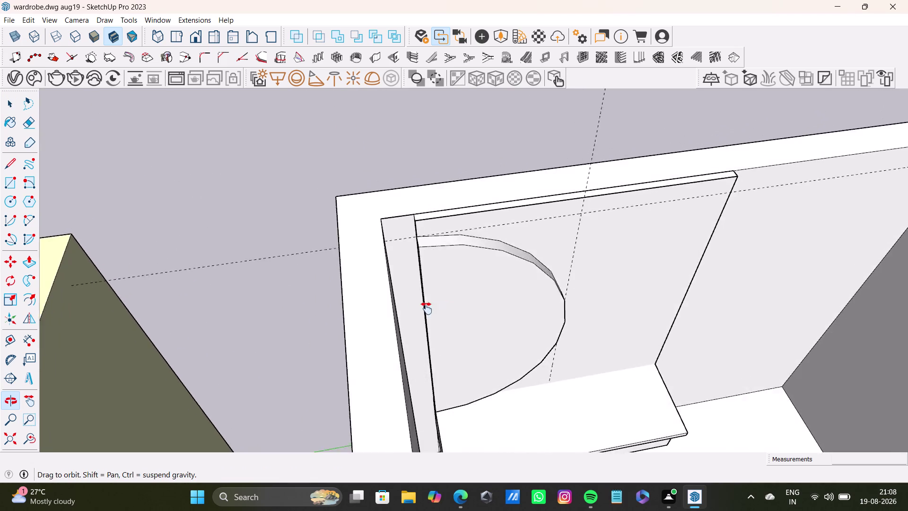
middle_drag(432, 309, 347, 288)
drag(11, 339, 16, 333)
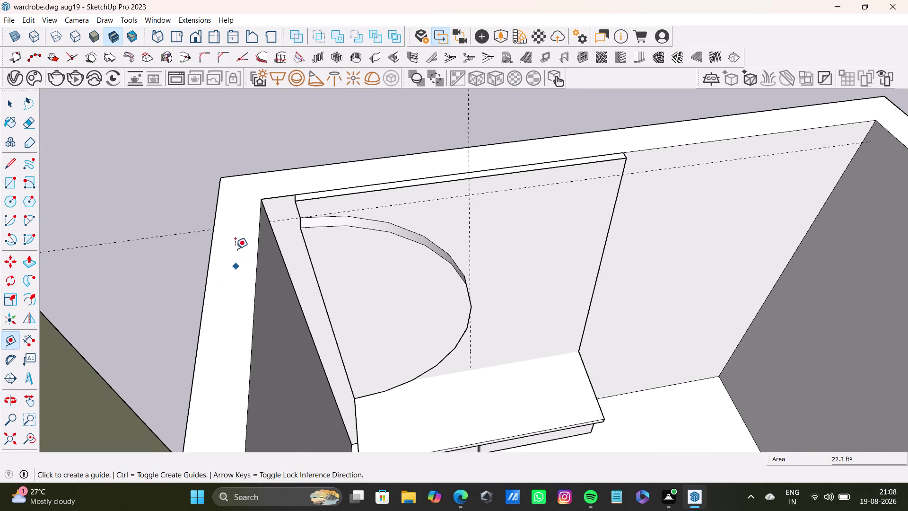
scroll(up, 3)
click(281, 207)
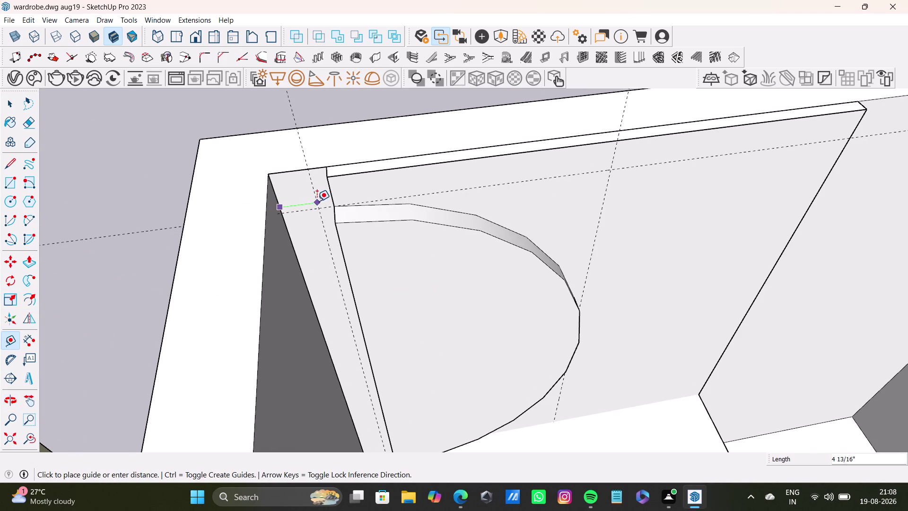
click(322, 200)
key(space)
Draw a vertical line along the guide from the panel's top to its bottom.
click(291, 196)
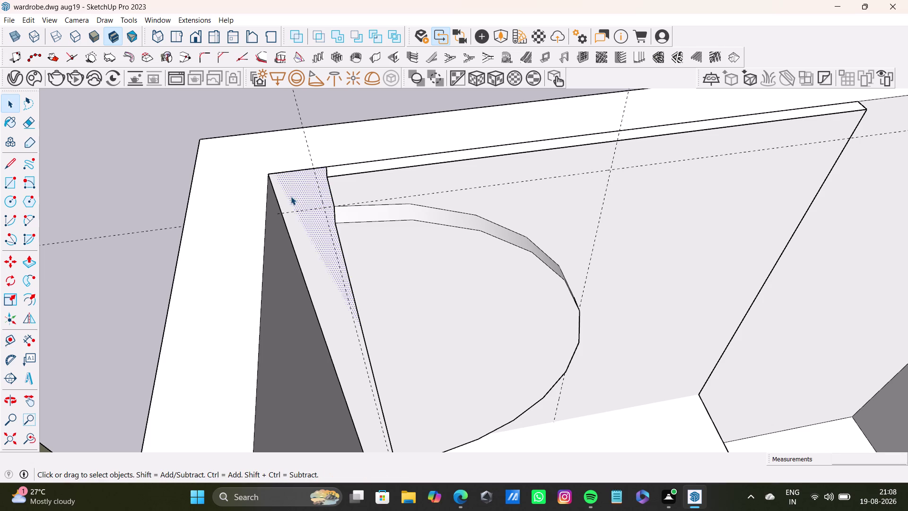
click(16, 162)
scroll(up, 3)
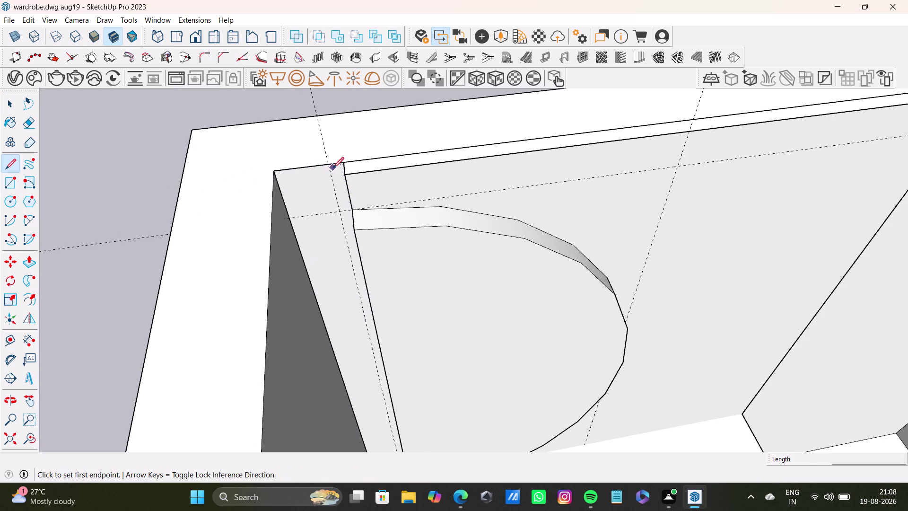
click(331, 167)
scroll(down, 3)
middle_drag(356, 337, 347, 157)
scroll(down, 3)
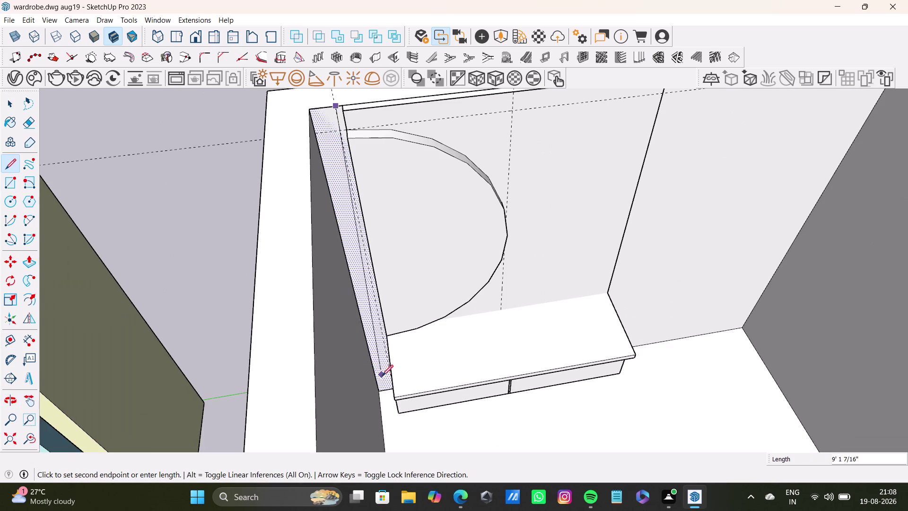
scroll(up, 3)
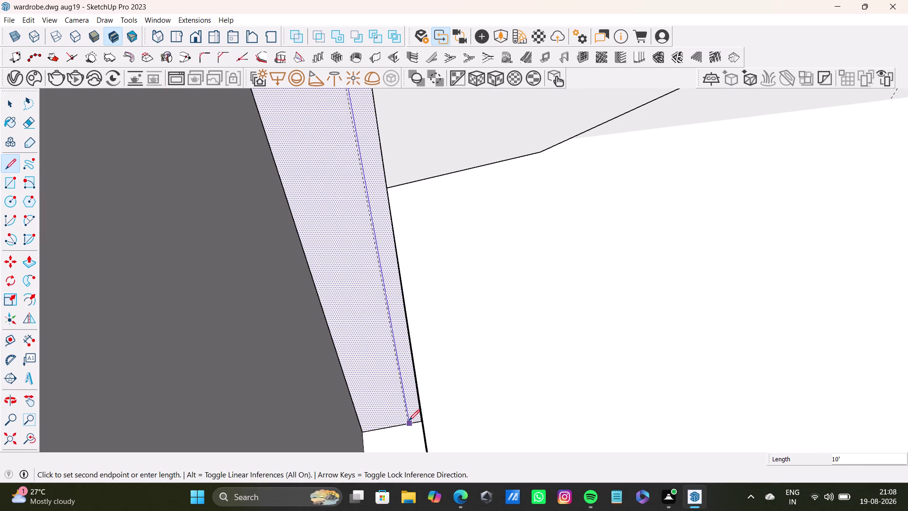
scroll(up, 3)
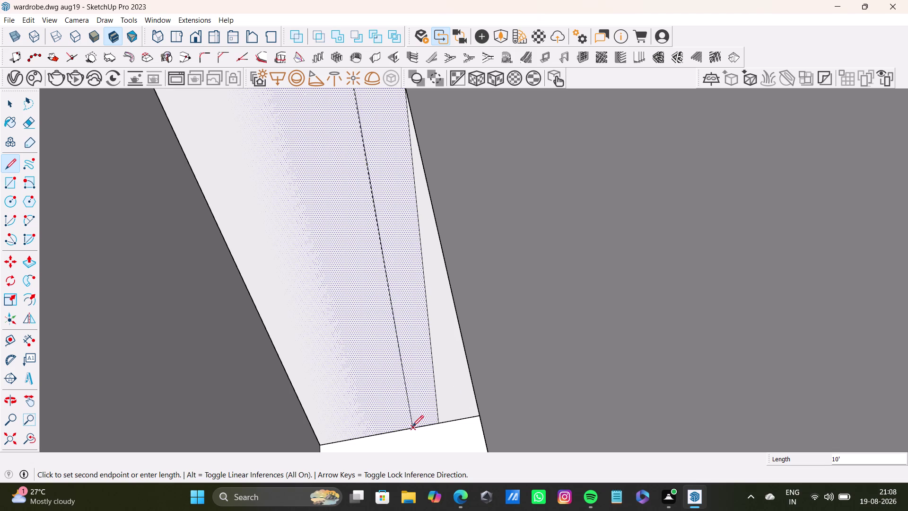
click(413, 426)
key(space)
Orbit to check the split strip, then view the whole mirror unit.
scroll(down, 3)
middle_drag(400, 295, 472, 414)
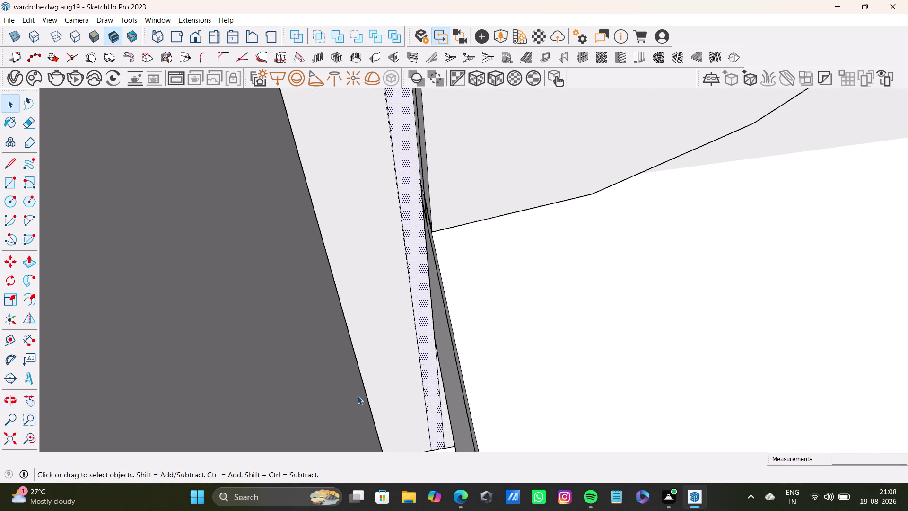
scroll(down, 3)
middle_drag(424, 321, 451, 373)
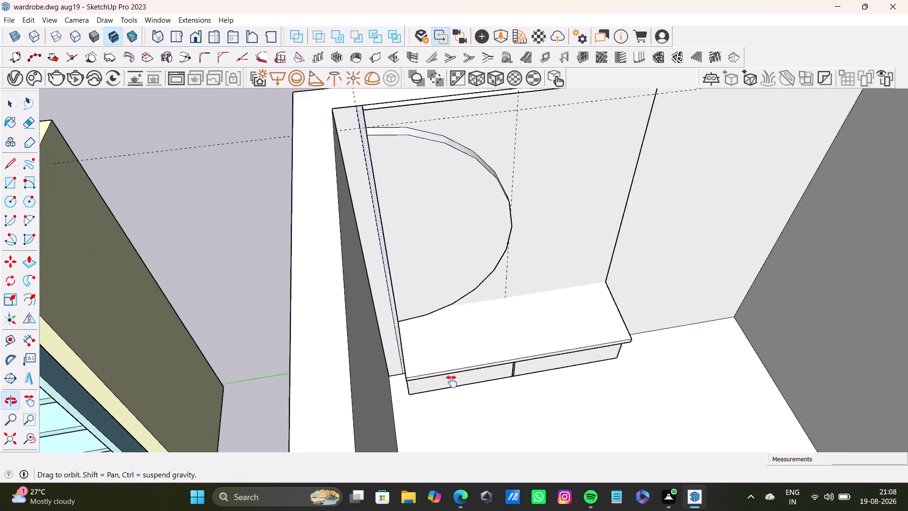
middle_drag(450, 373, 453, 469)
scroll(up, 3)
click(374, 294)
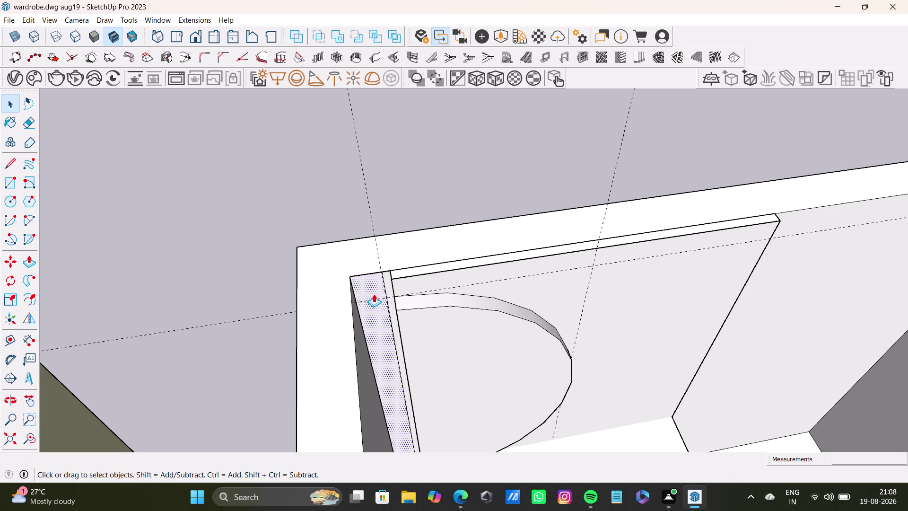
Push/Pull the narrow left-edge strip outward into a thin raised border.
key(p)
drag(373, 294, 378, 321)
middle_drag(393, 317, 264, 319)
scroll(up, 3)
drag(352, 239, 358, 241)
key(space)
click(354, 240)
key(p)
drag(352, 239, 354, 240)
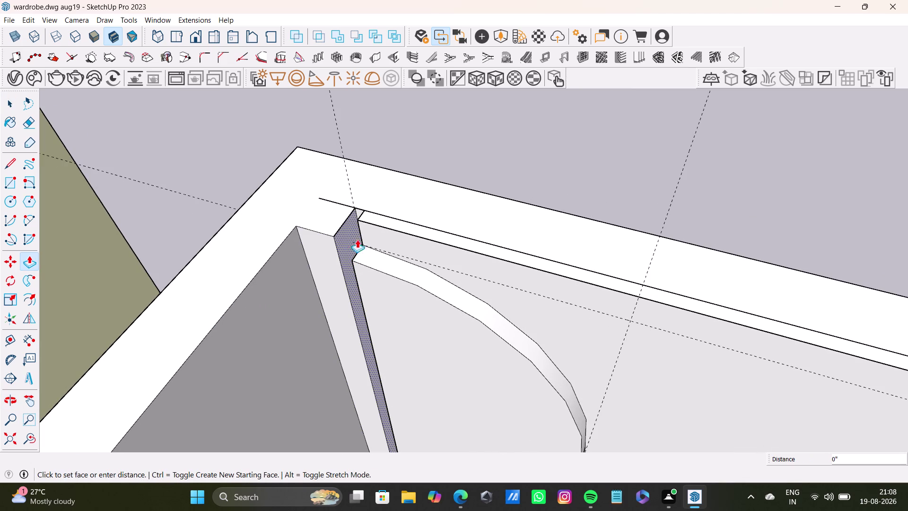
drag(355, 239, 372, 246)
drag(350, 241, 369, 251)
key(space)
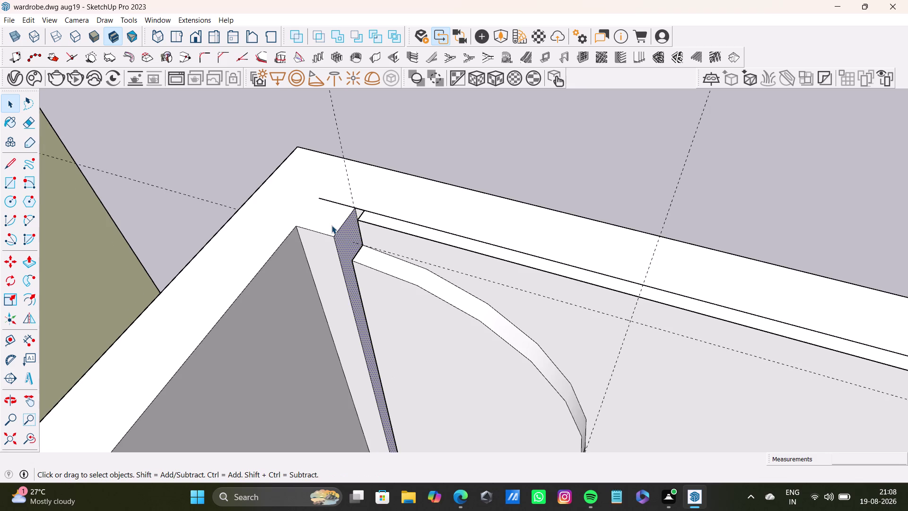
Orbit down past the drawer unit to face the mirror panel's lower half.
scroll(up, 3)
scroll(up, 3)
scroll(down, 3)
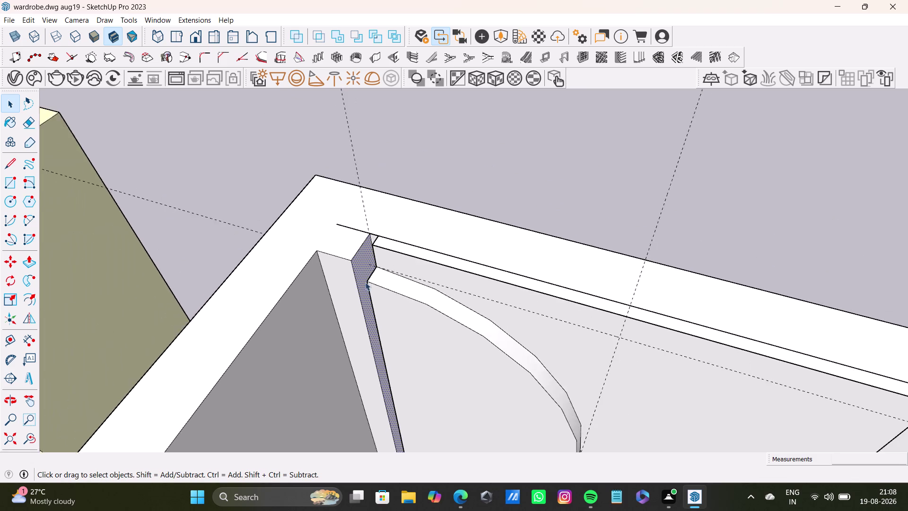
scroll(down, 3)
middle_drag(359, 327, 555, 353)
middle_drag(549, 355, 404, 230)
middle_drag(533, 306, 370, 204)
middle_drag(527, 348, 495, 249)
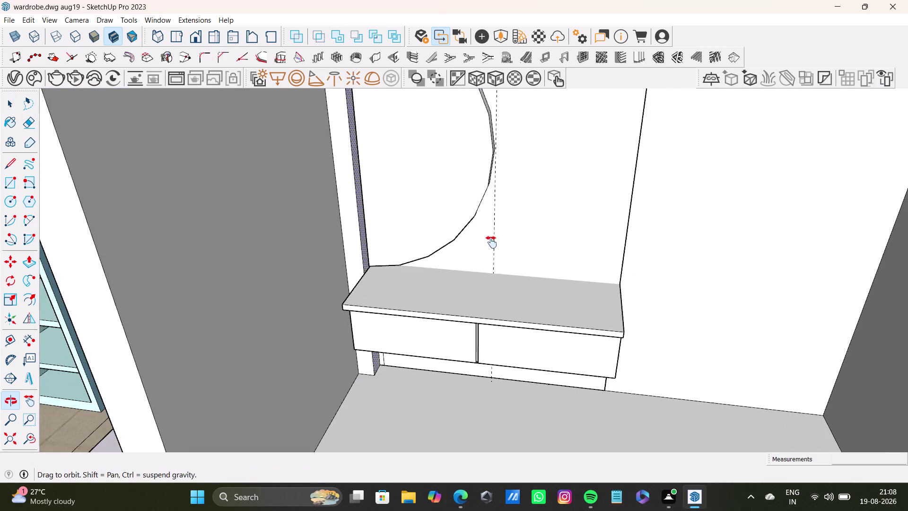
middle_drag(494, 249, 490, 239)
middle_drag(466, 303, 453, 367)
middle_drag(456, 353, 439, 255)
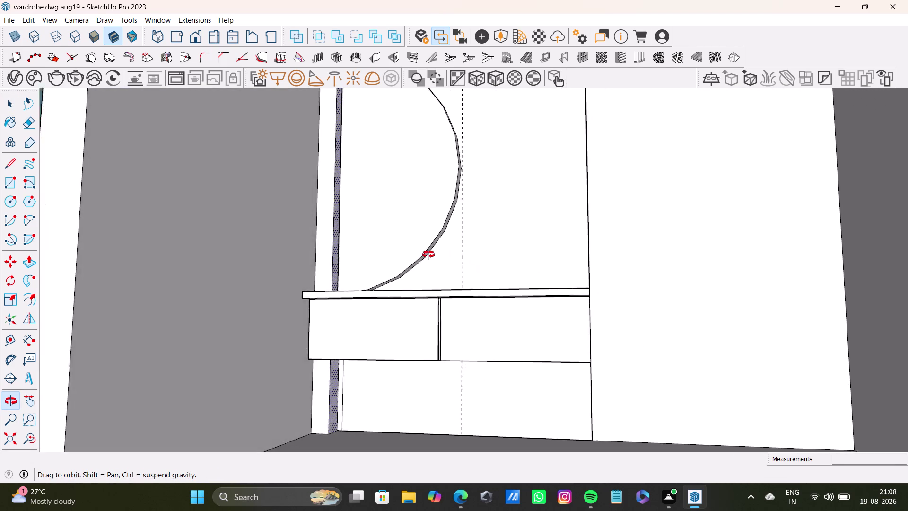
middle_drag(439, 255, 443, 382)
Select the panel and mirror faces, view the unit from above, and bring up Materials.
key(space)
click(477, 347)
double_click(506, 281)
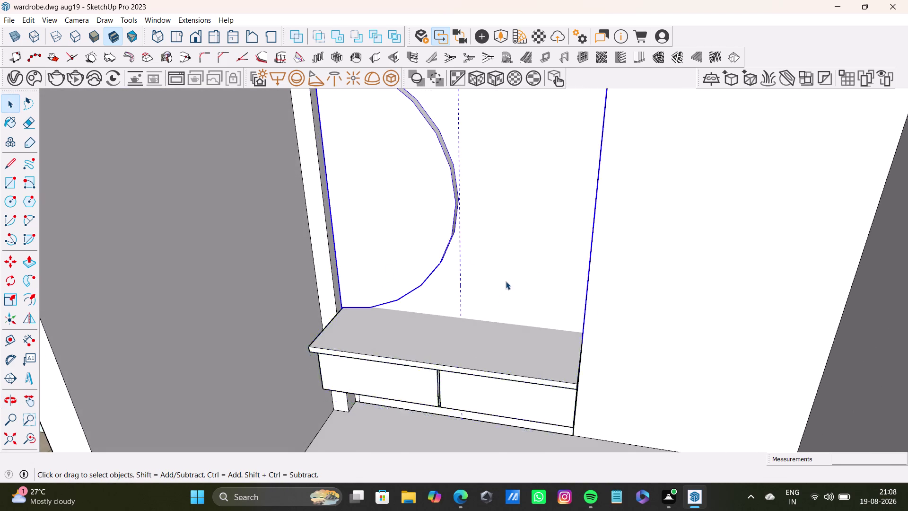
double_click(504, 256)
scroll(down, 3)
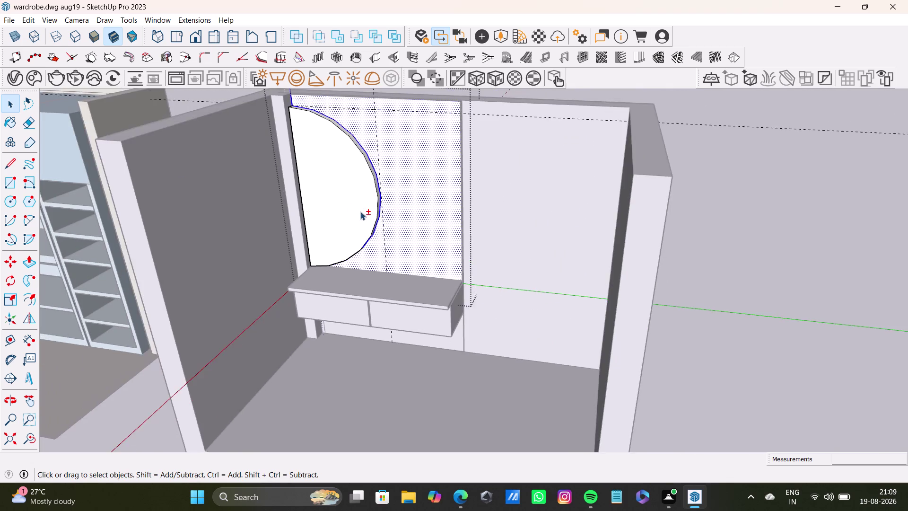
middle_drag(361, 211, 371, 318)
middle_drag(387, 316, 449, 405)
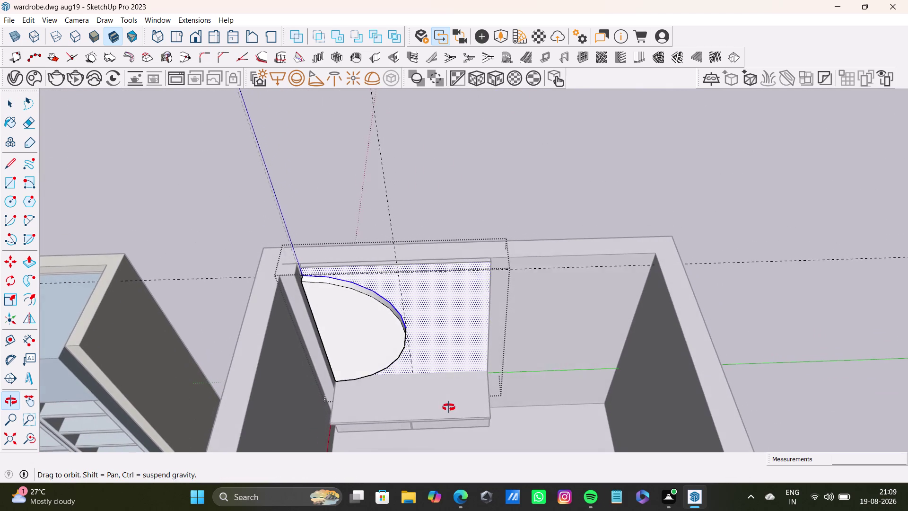
middle_drag(449, 405, 448, 413)
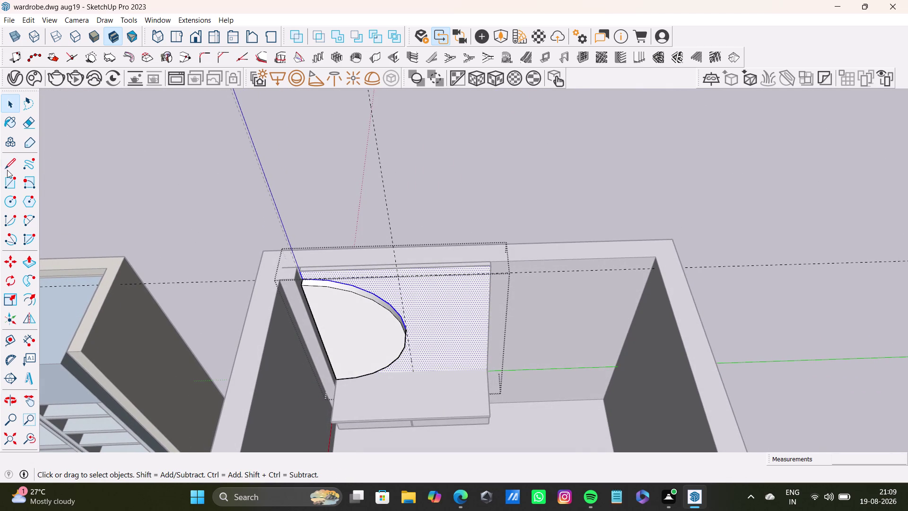
click(5, 121)
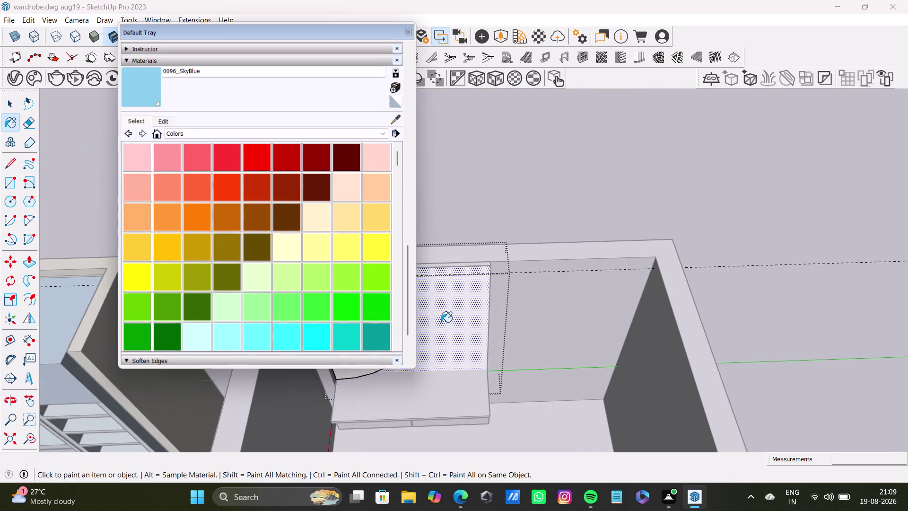
Choose the light pink Color L01 swatch in the Materials Colors list.
scroll(down, 3)
scroll(down, 3)
scroll(down, 3)
scroll(down, 3)
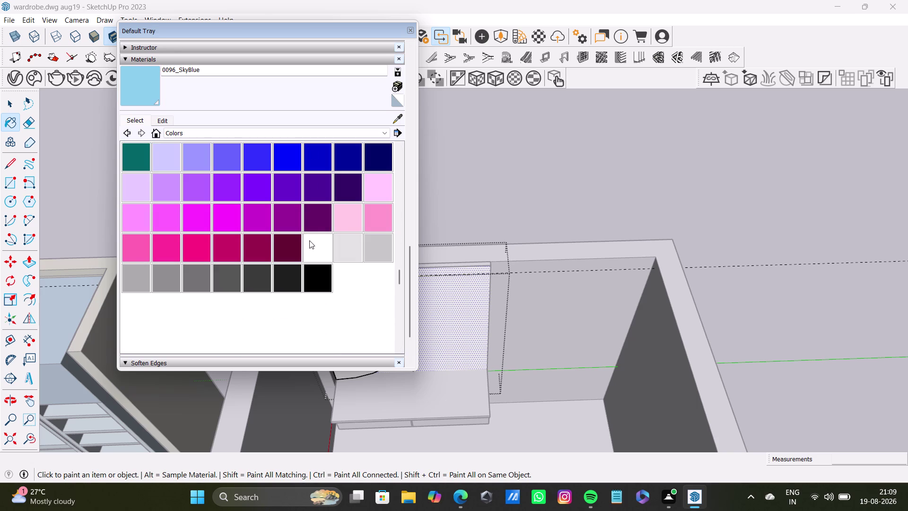
scroll(down, 3)
scroll(up, 3)
click(352, 246)
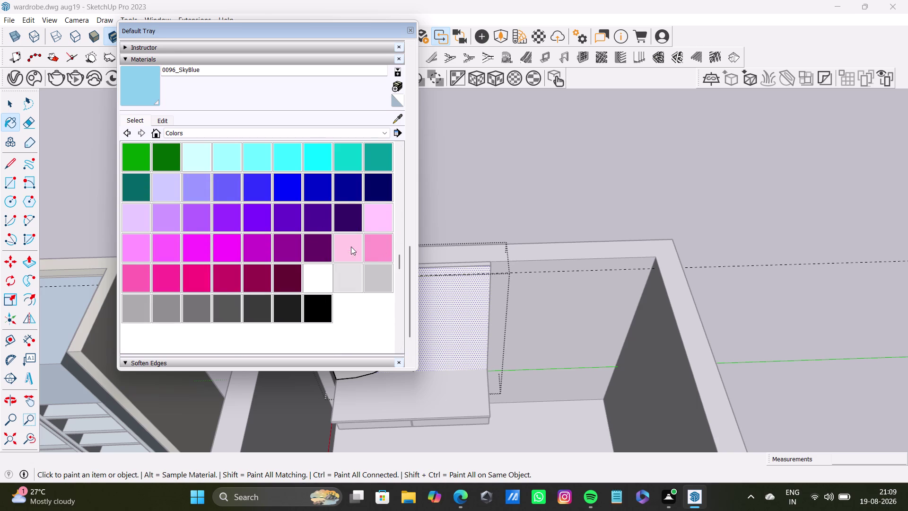
click(462, 293)
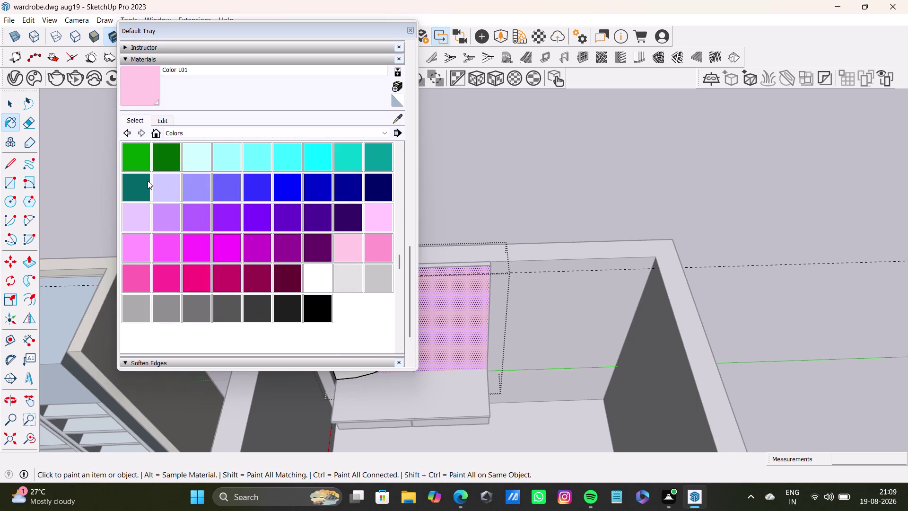
Orbit toward the back panel and paint its face pink.
scroll(down, 3)
scroll(down, 3)
scroll(up, 3)
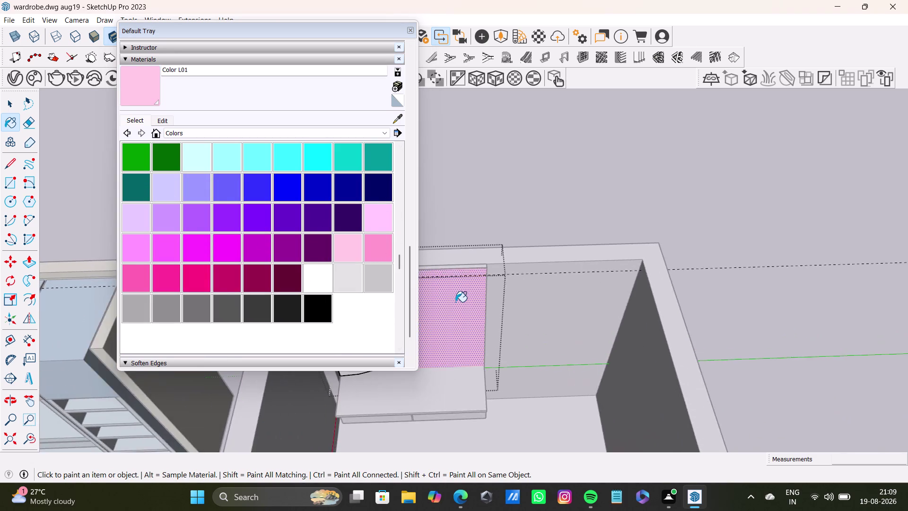
scroll(up, 3)
middle_drag(468, 297, 463, 370)
scroll(up, 3)
click(504, 313)
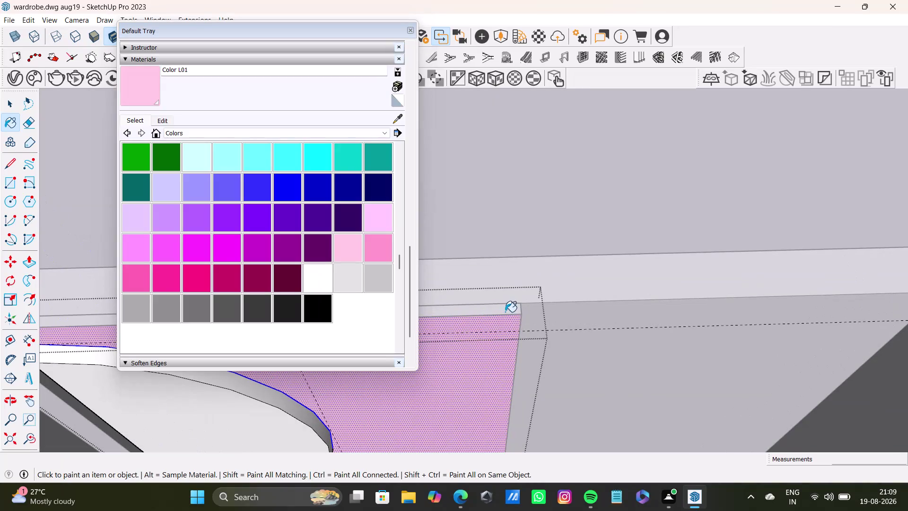
Move the colour swatches away from the model, then paint a panel face pink and undo it.
key(space)
drag(369, 29, 720, 101)
key(space)
click(350, 189)
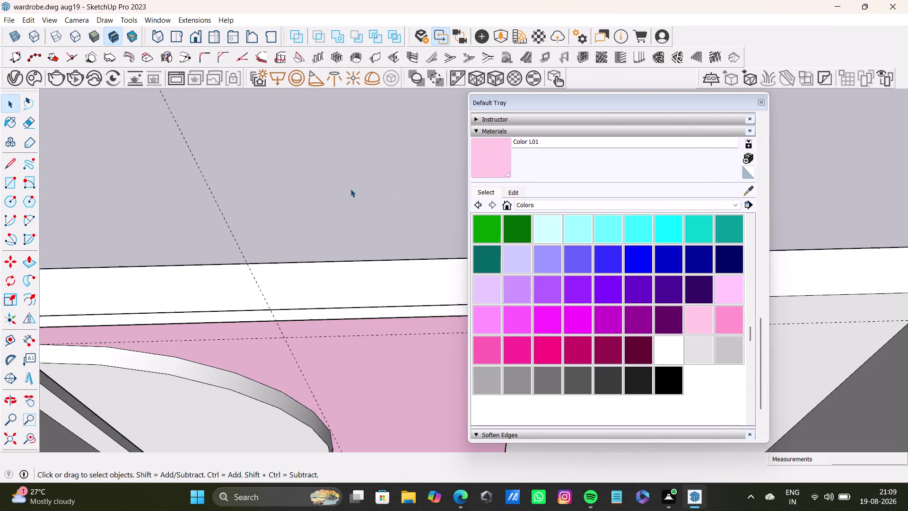
click(496, 160)
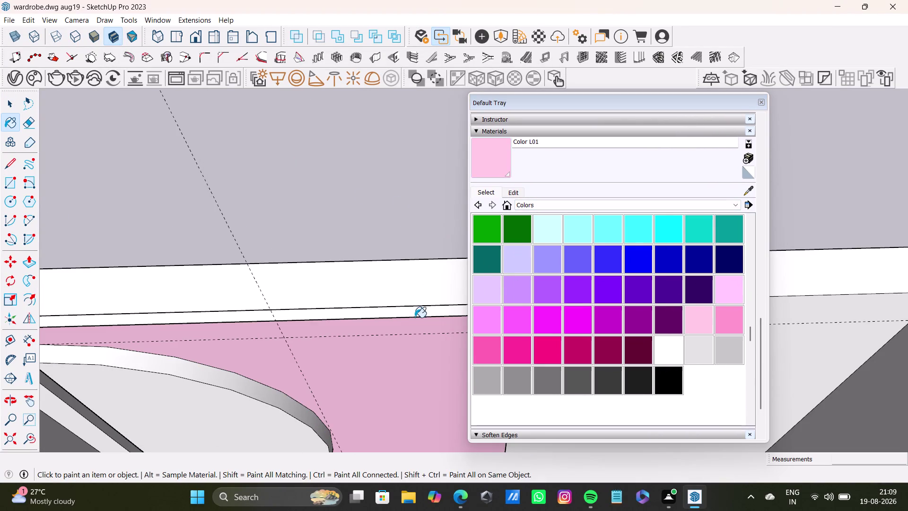
click(420, 314)
key(ctrl+z)
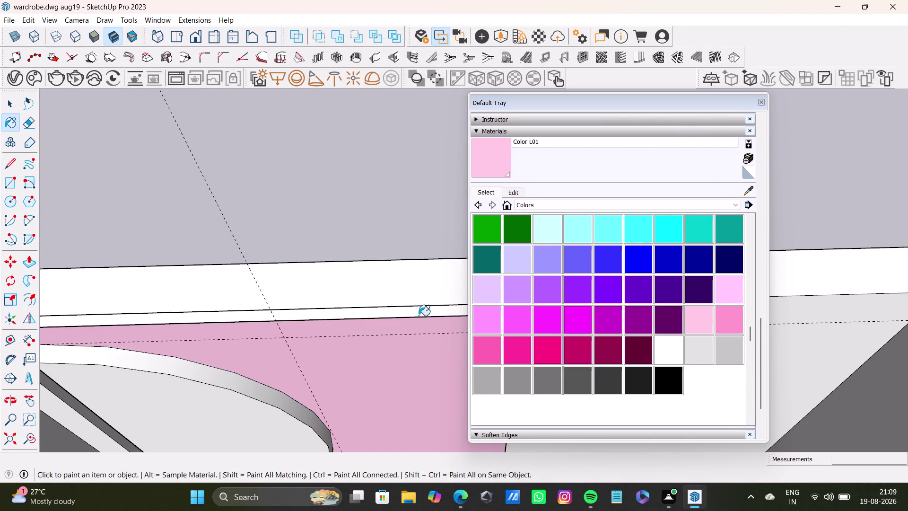
key(space)
Select the whole top panel and orbit around the box to see the back panel.
click(421, 314)
triple_click(421, 315)
triple_click(422, 312)
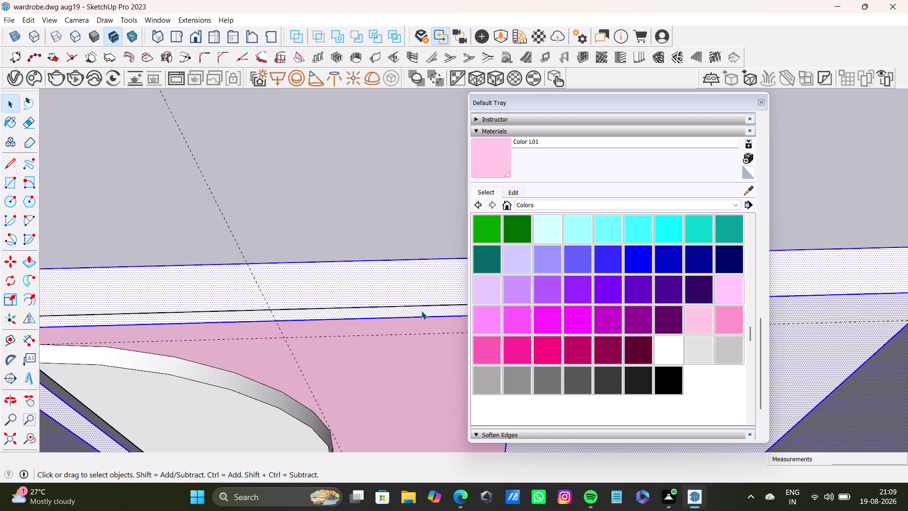
double_click(421, 311)
scroll(down, 3)
middle_drag(415, 313, 393, 223)
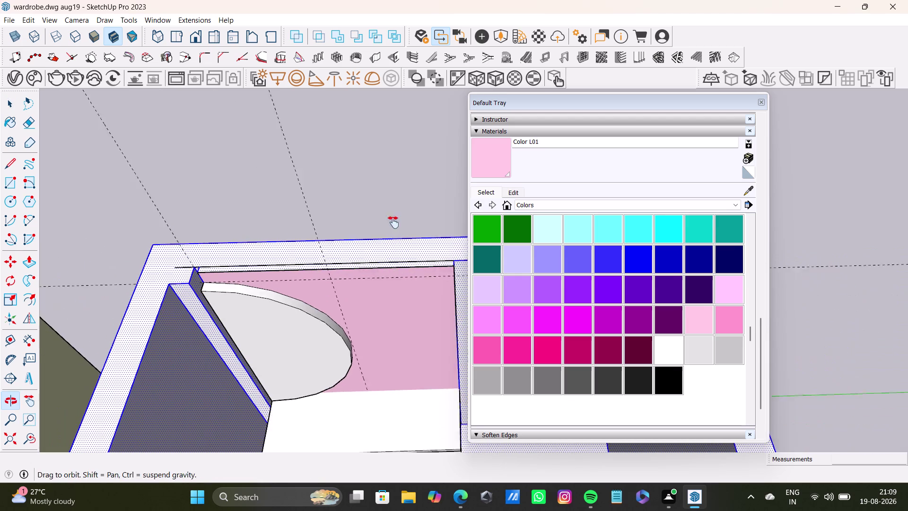
middle_drag(394, 223, 393, 221)
middle_drag(378, 248, 293, 328)
key(space)
click(397, 242)
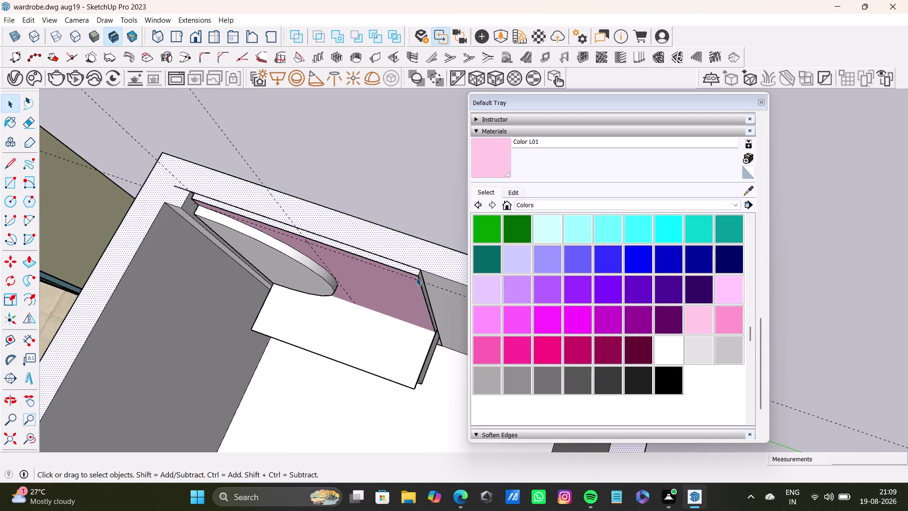
scroll(up, 3)
Paint the top panel pink, then undo it and reselect the top panel.
click(499, 161)
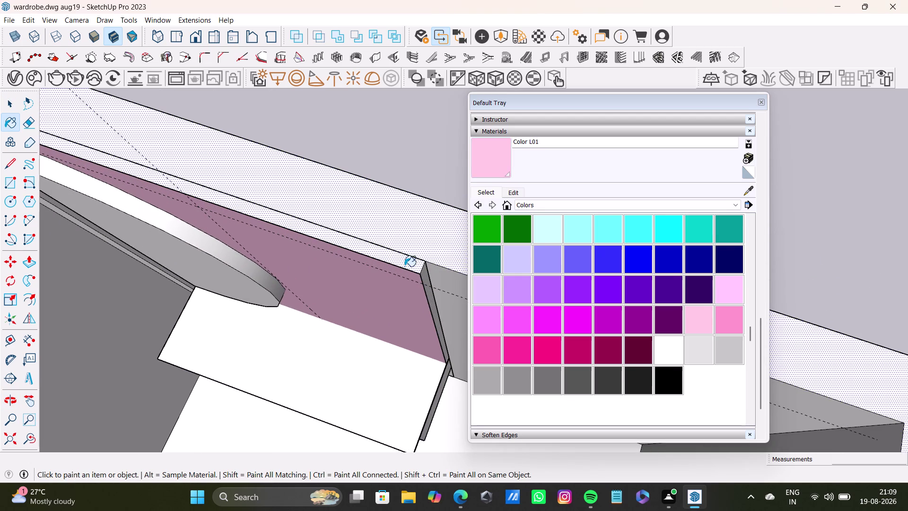
click(406, 266)
key(ctrl+z)
click(411, 270)
key(space)
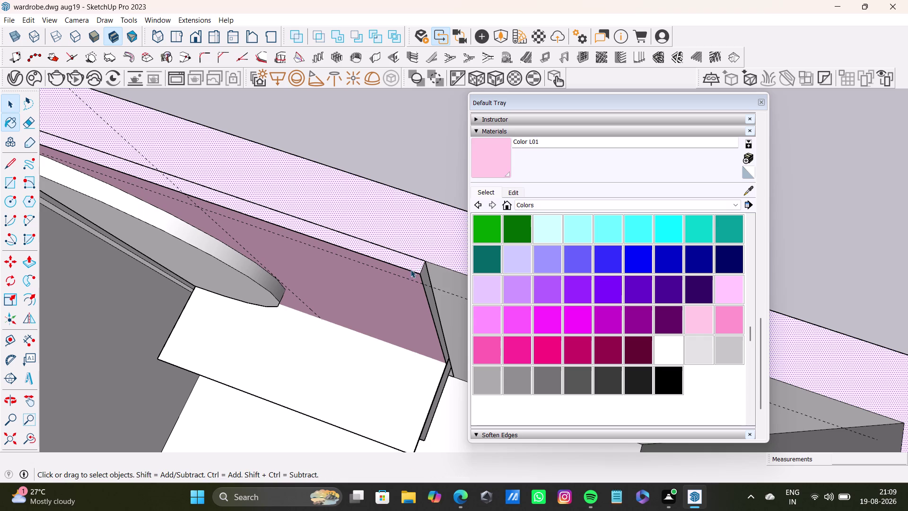
double_click(414, 261)
key(ctrl+z)
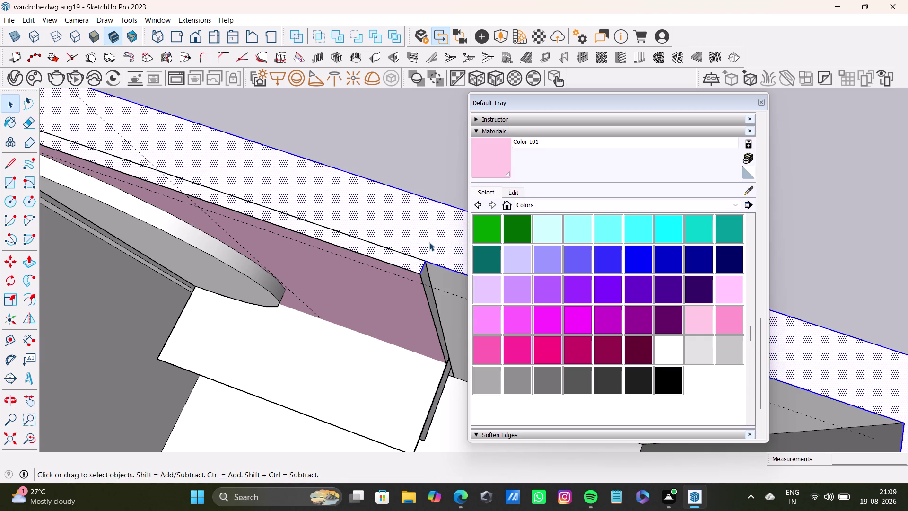
click(430, 242)
Orbit along the back panel toward the side panel to check the pink finish.
middle_drag(438, 299, 344, 277)
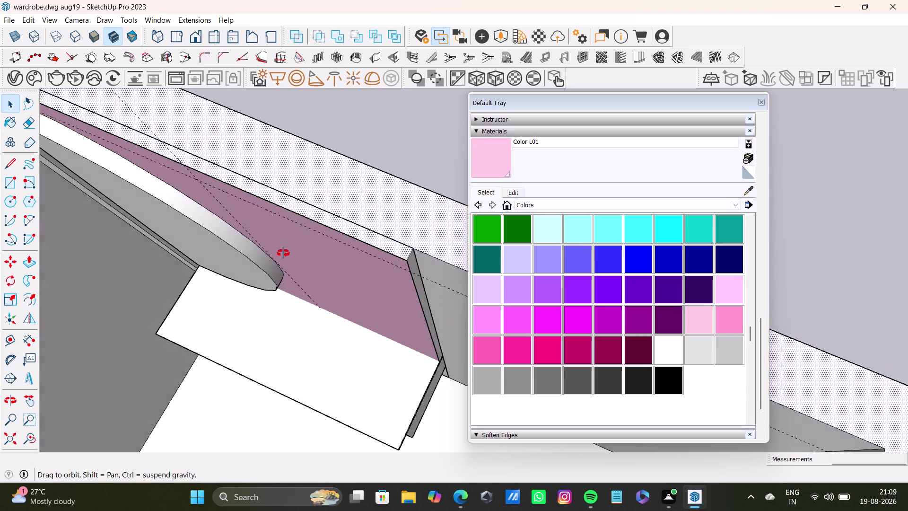
middle_drag(344, 276, 282, 251)
scroll(up, 3)
middle_drag(360, 236, 394, 375)
scroll(up, 3)
click(415, 263)
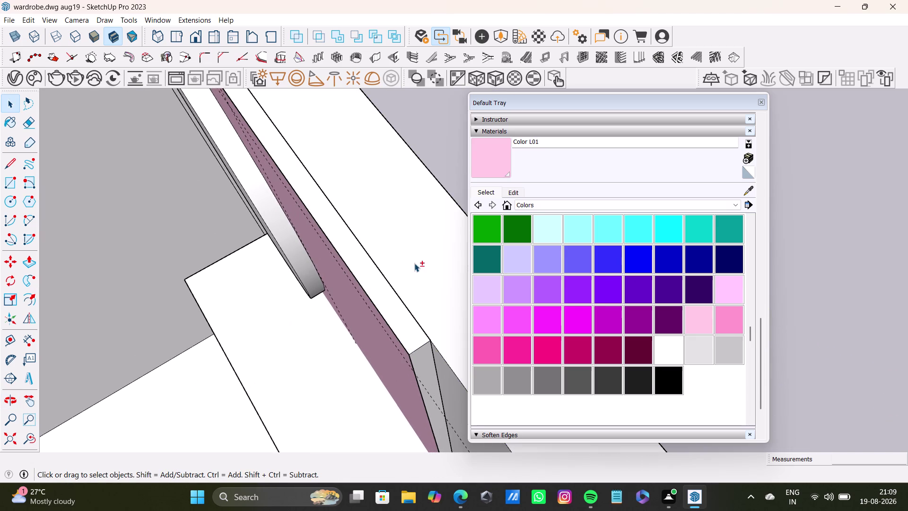
triple_click(387, 302)
click(387, 302)
double_click(400, 315)
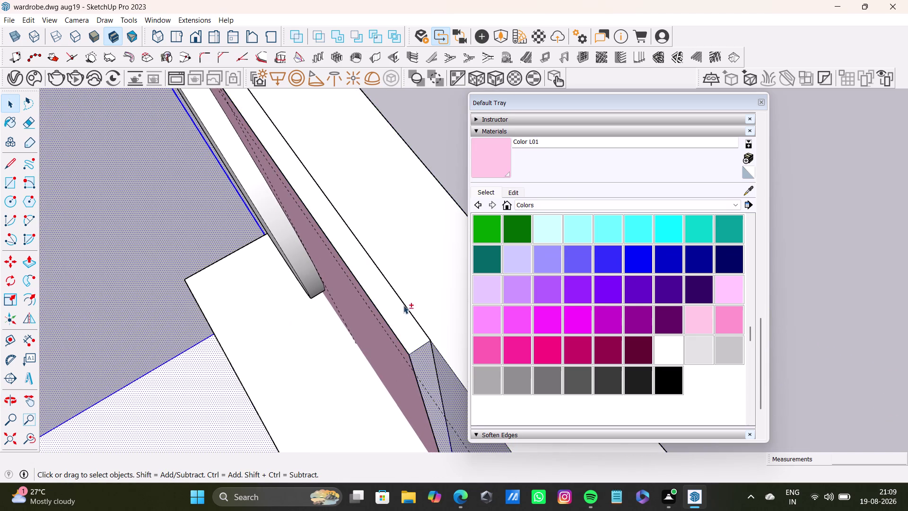
scroll(down, 3)
middle_drag(360, 231, 411, 337)
scroll(up, 3)
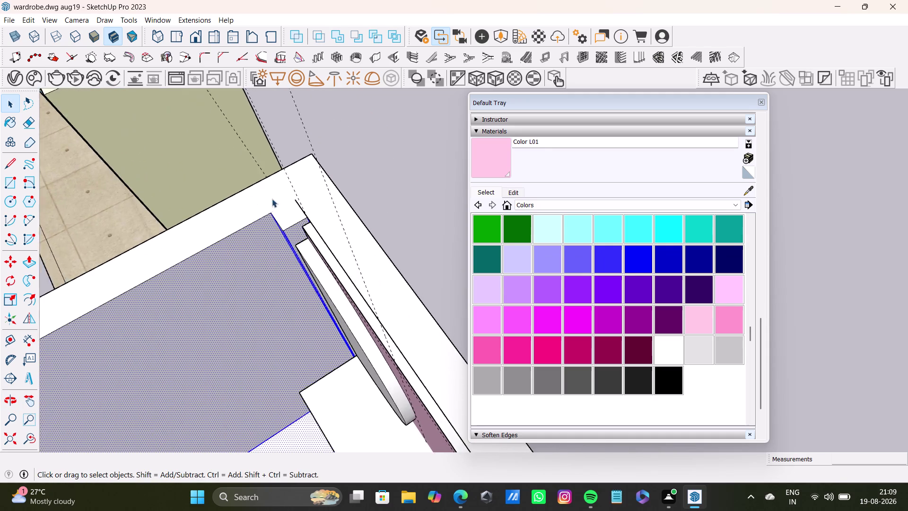
scroll(up, 3)
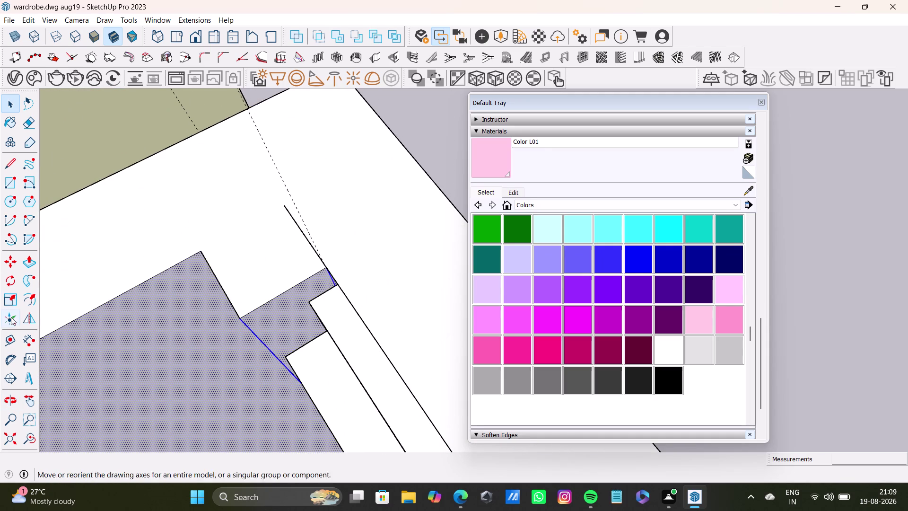
click(14, 165)
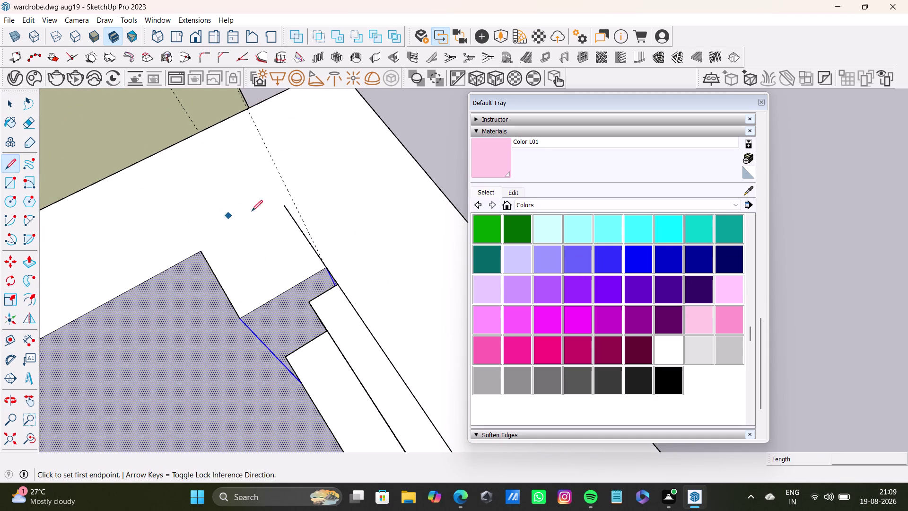
drag(287, 203, 282, 199)
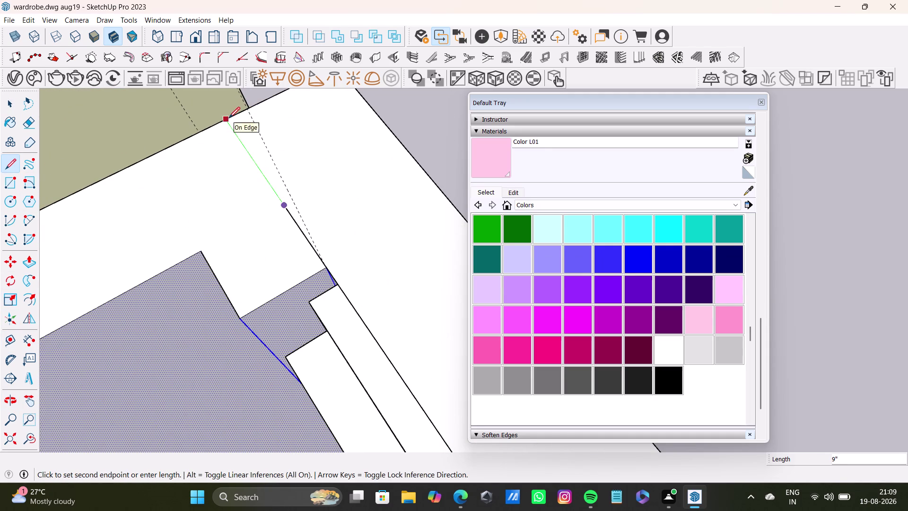
click(229, 118)
key(space)
scroll(down, 3)
middle_drag(340, 291, 286, 188)
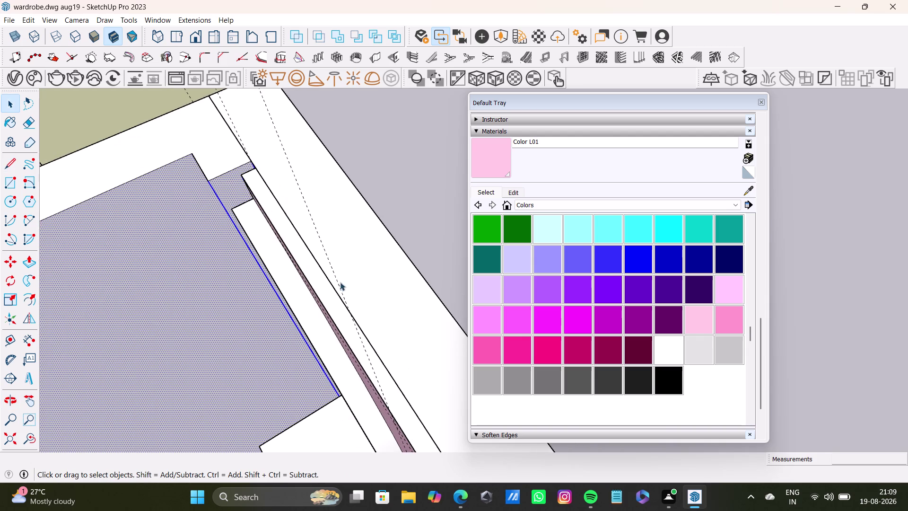
key(space)
scroll(down, 3)
middle_drag(371, 302, 366, 286)
double_click(354, 308)
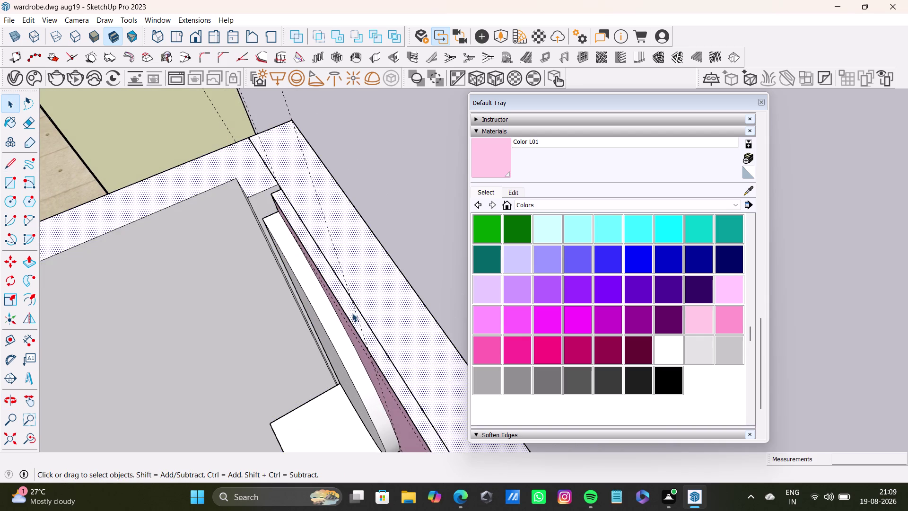
triple_click(352, 313)
click(355, 309)
click(350, 299)
click(350, 306)
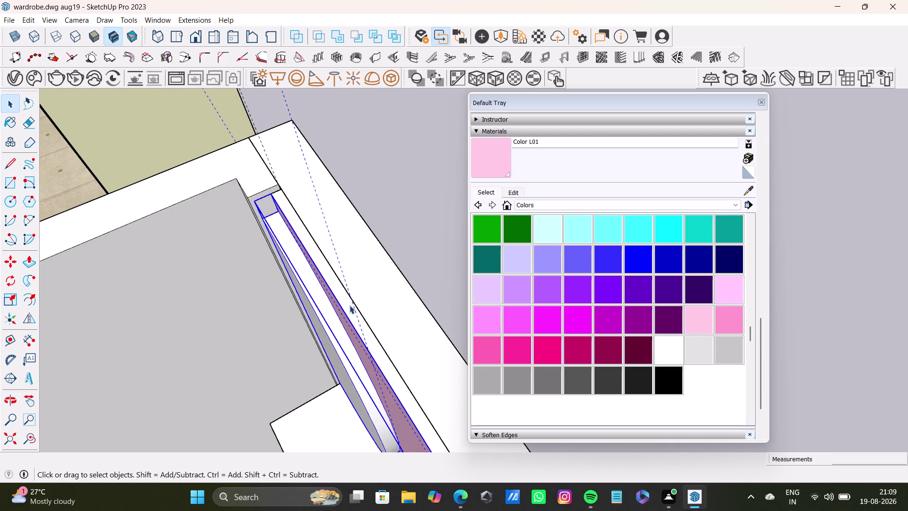
double_click(352, 312)
scroll(up, 3)
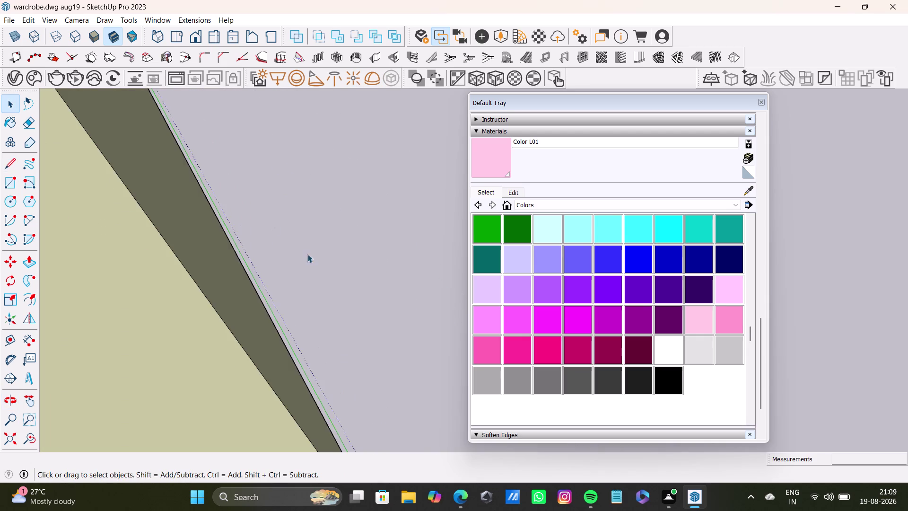
scroll(down, 3)
middle_drag(368, 325, 327, 237)
scroll(up, 3)
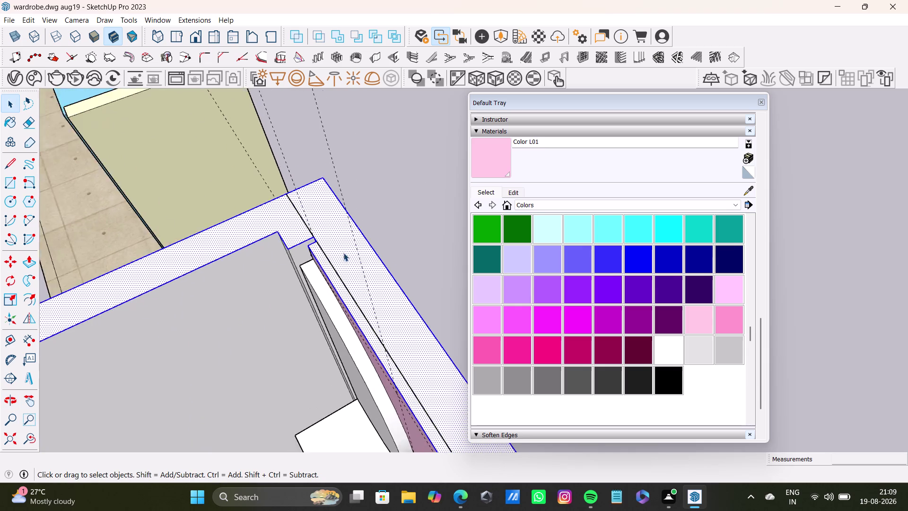
scroll(up, 3)
middle_drag(251, 175, 346, 318)
scroll(up, 3)
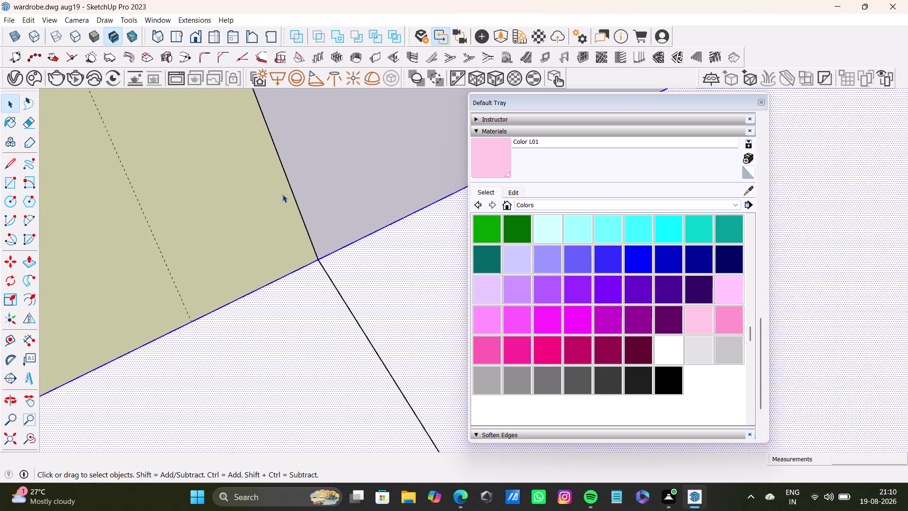
scroll(up, 3)
scroll(down, 3)
scroll(up, 3)
middle_drag(381, 337, 341, 235)
scroll(up, 3)
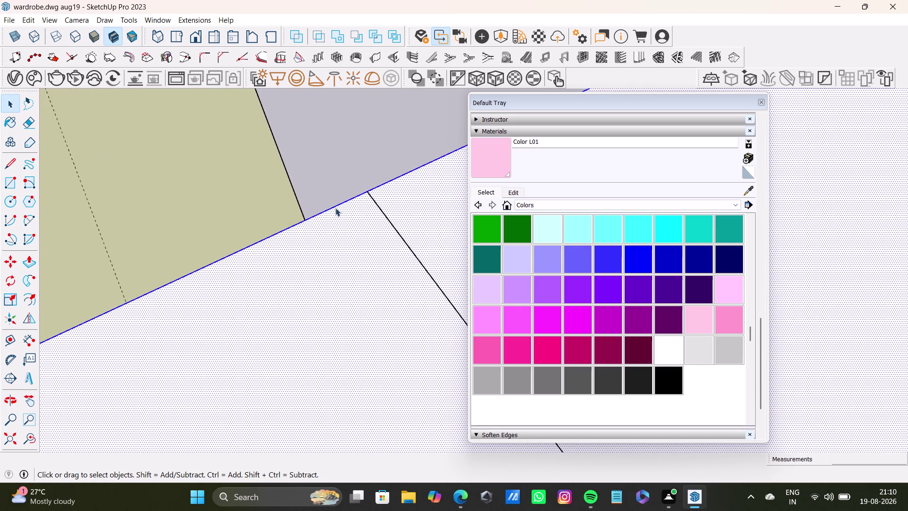
scroll(up, 3)
scroll(down, 3)
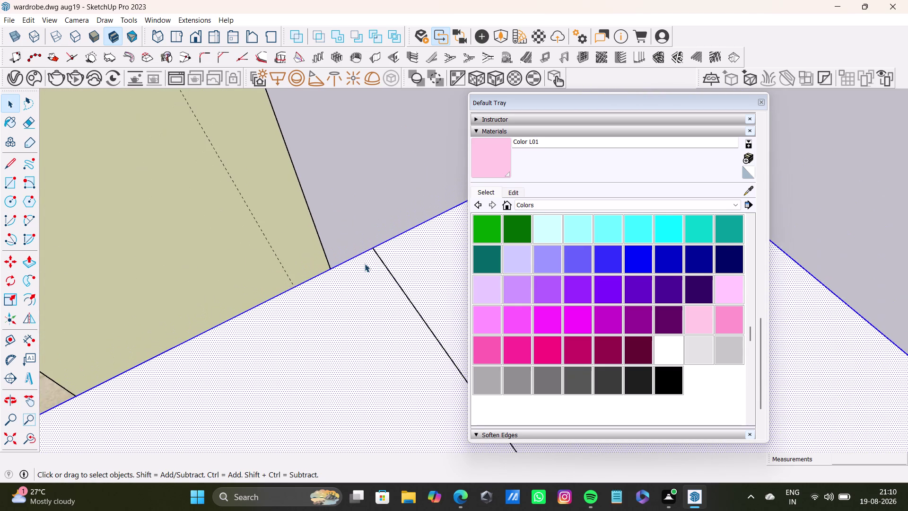
scroll(down, 3)
scroll(down, 3)
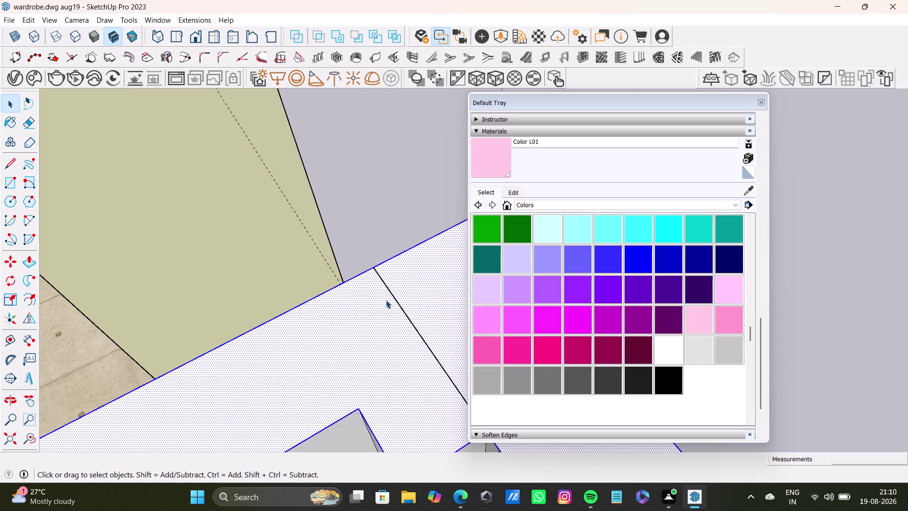
scroll(down, 3)
middle_drag(421, 322, 360, 236)
scroll(down, 3)
middle_drag(422, 300, 533, 314)
middle_drag(486, 303, 262, 186)
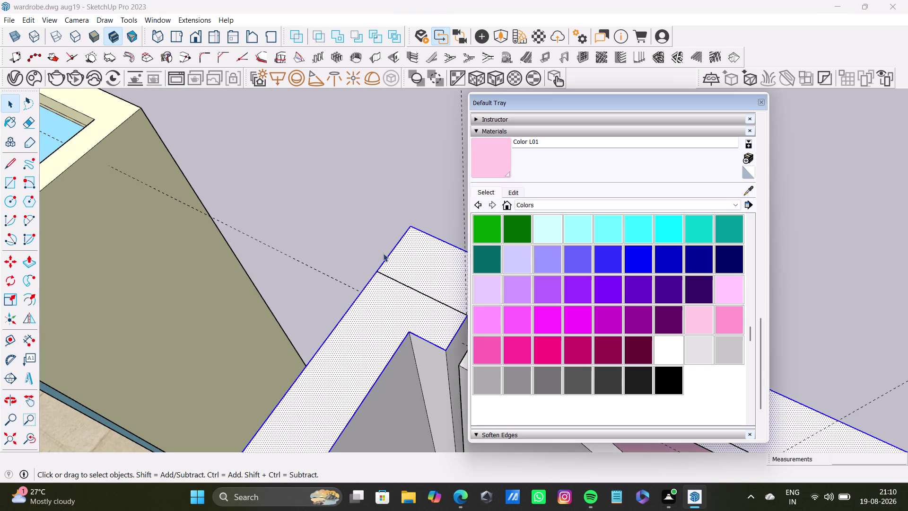
middle_drag(384, 253, 85, 156)
middle_drag(190, 212, 254, 90)
middle_drag(221, 178, 303, 275)
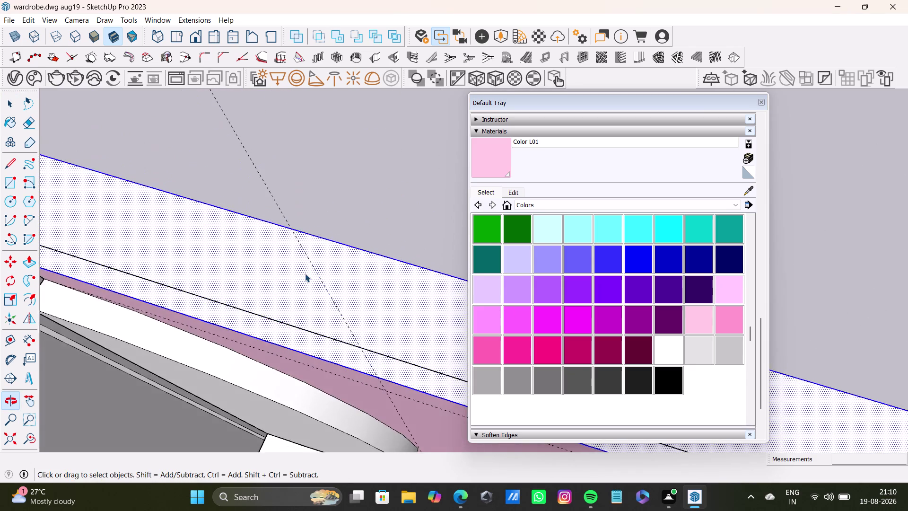
scroll(down, 3)
middle_drag(313, 269, 278, 205)
scroll(up, 3)
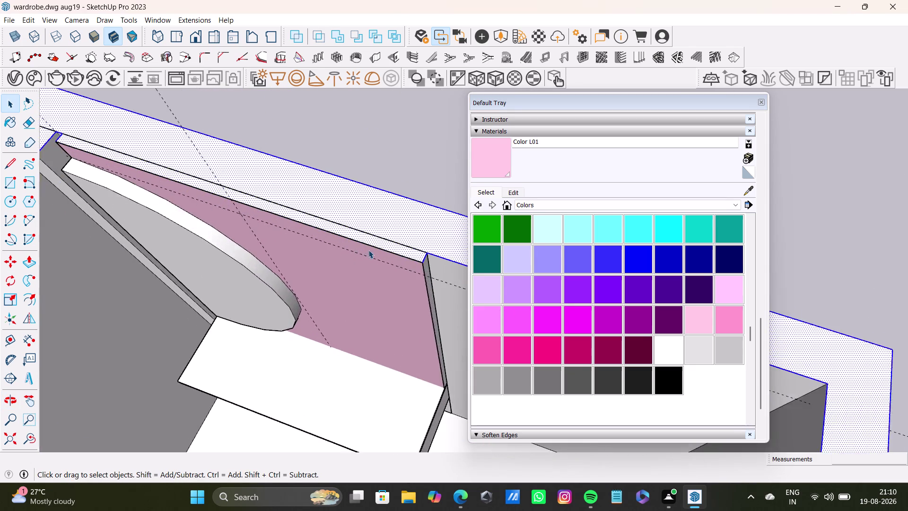
scroll(up, 3)
click(378, 223)
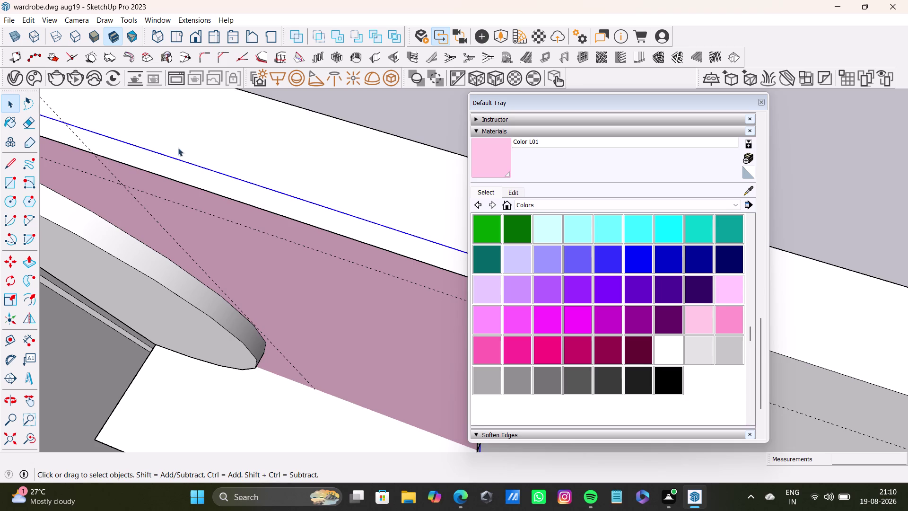
scroll(down, 3)
middle_drag(201, 169, 399, 189)
middle_drag(183, 120, 272, 154)
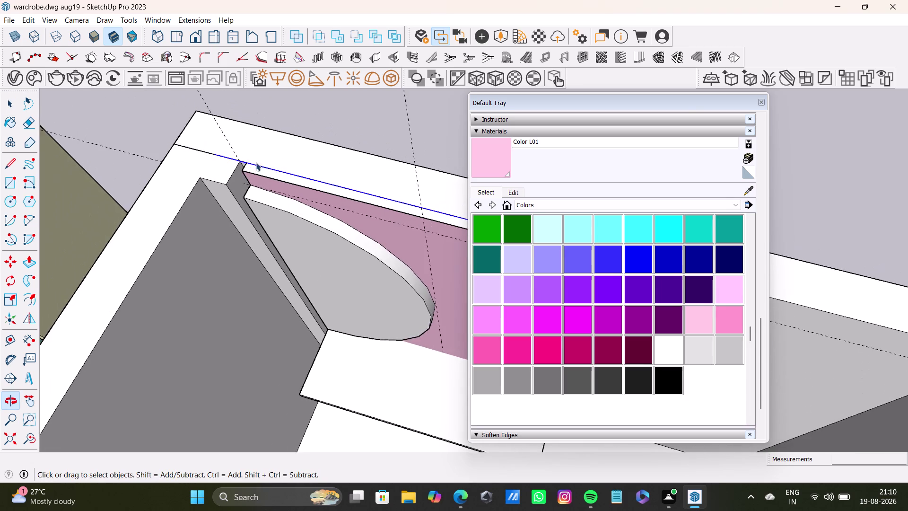
scroll(up, 3)
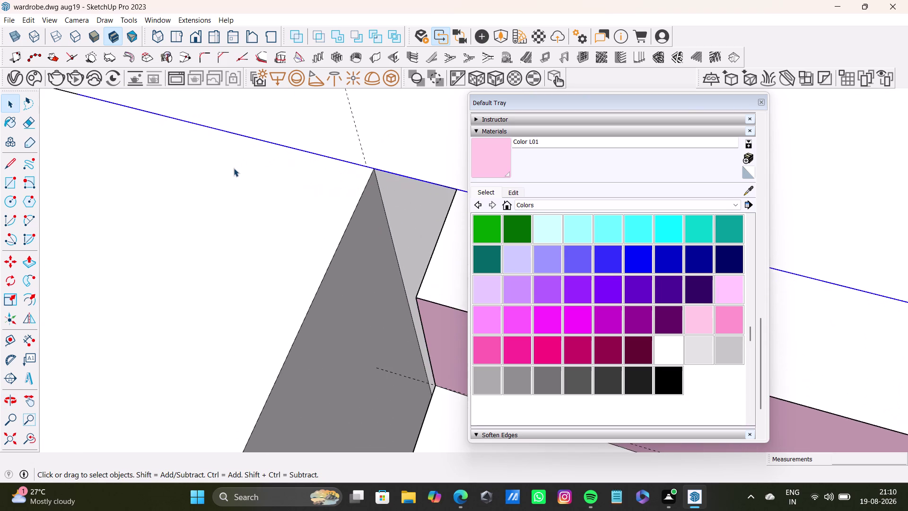
scroll(down, 3)
scroll(up, 3)
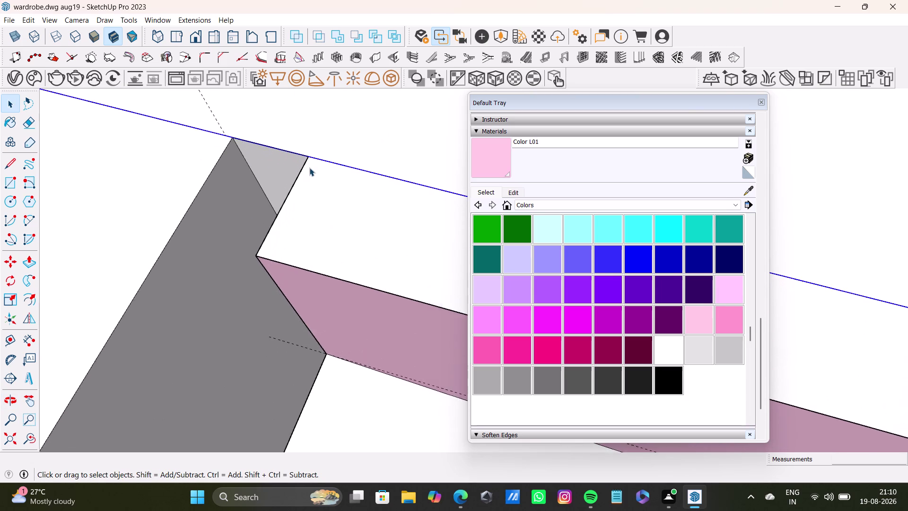
scroll(up, 3)
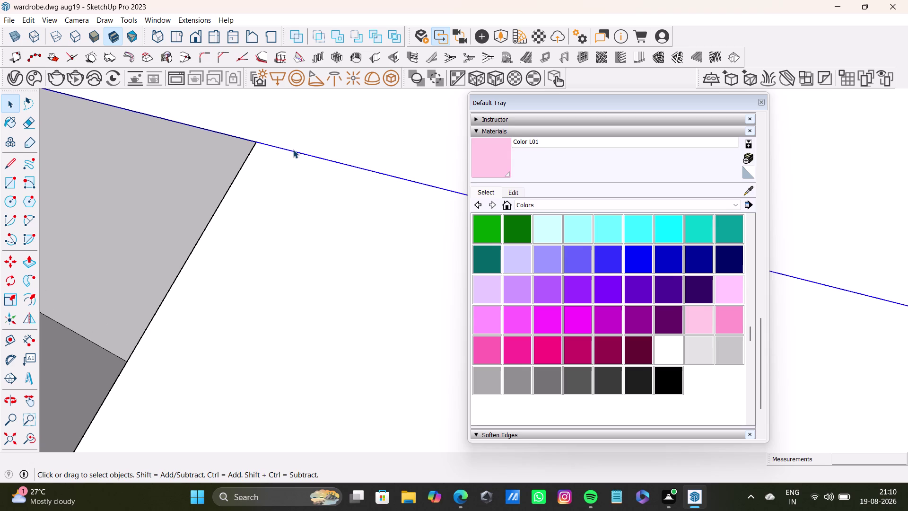
scroll(down, 3)
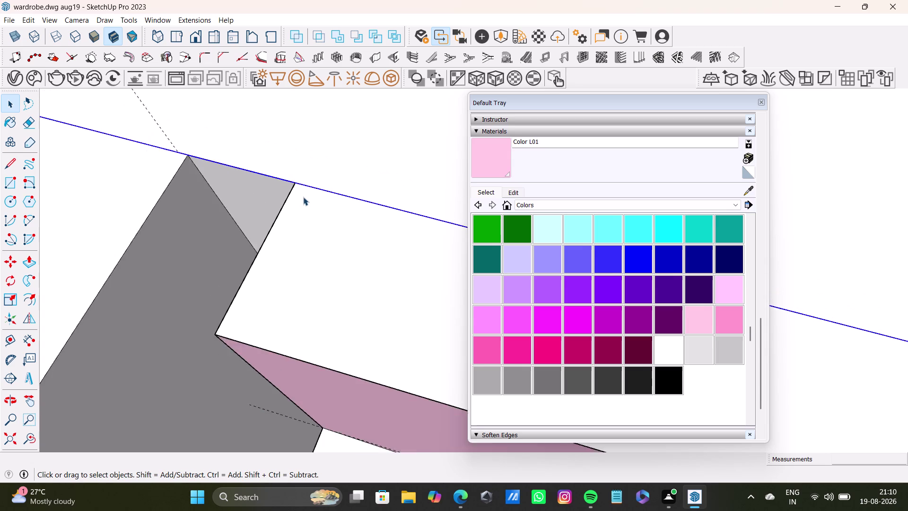
scroll(down, 3)
middle_drag(336, 217, 1, 83)
scroll(down, 3)
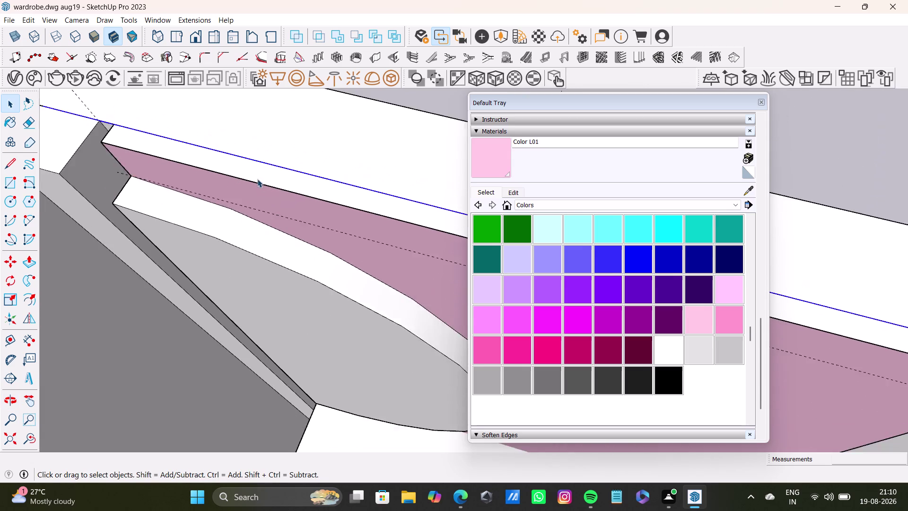
scroll(down, 3)
middle_drag(278, 188, 110, 178)
scroll(down, 3)
Zoom toward the side panel's edge and select the top panel with everything connected.
middle_drag(282, 219, 141, 169)
scroll(up, 3)
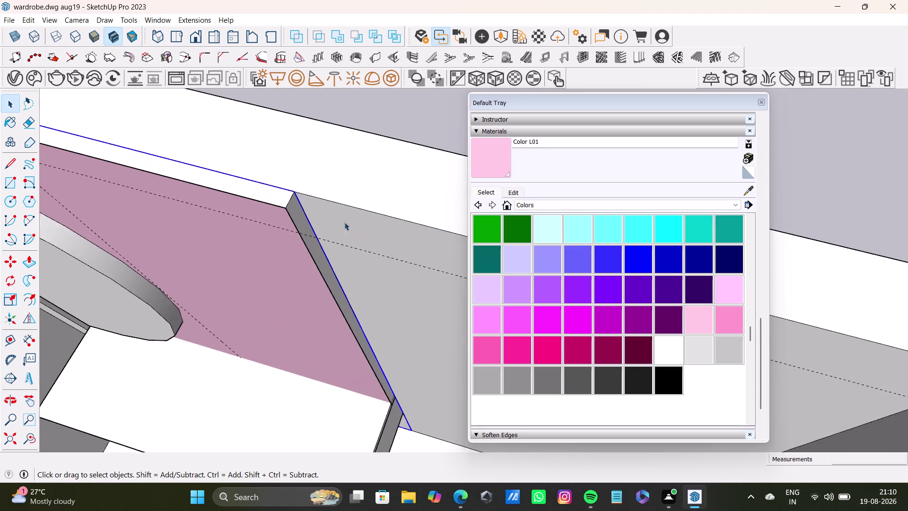
scroll(up, 3)
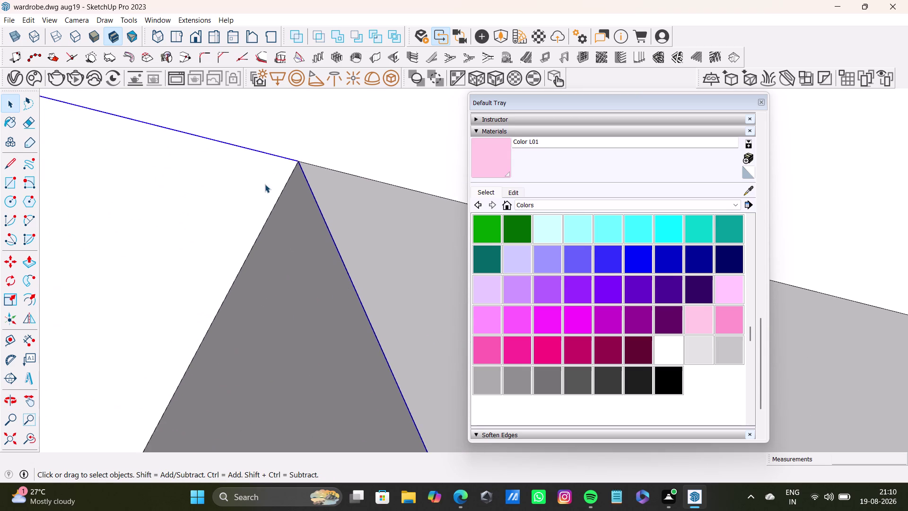
scroll(up, 3)
scroll(down, 3)
scroll(up, 3)
scroll(down, 3)
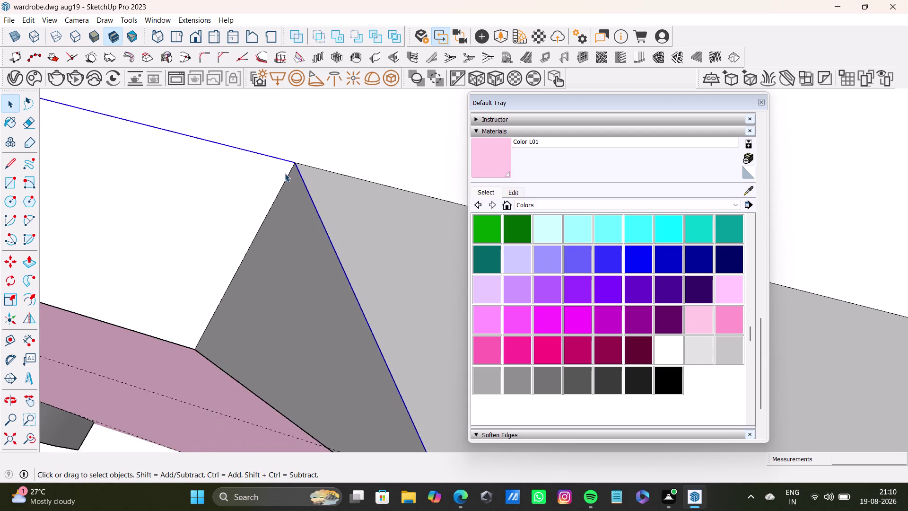
scroll(down, 3)
click(252, 195)
triple_click(251, 195)
double_click(251, 196)
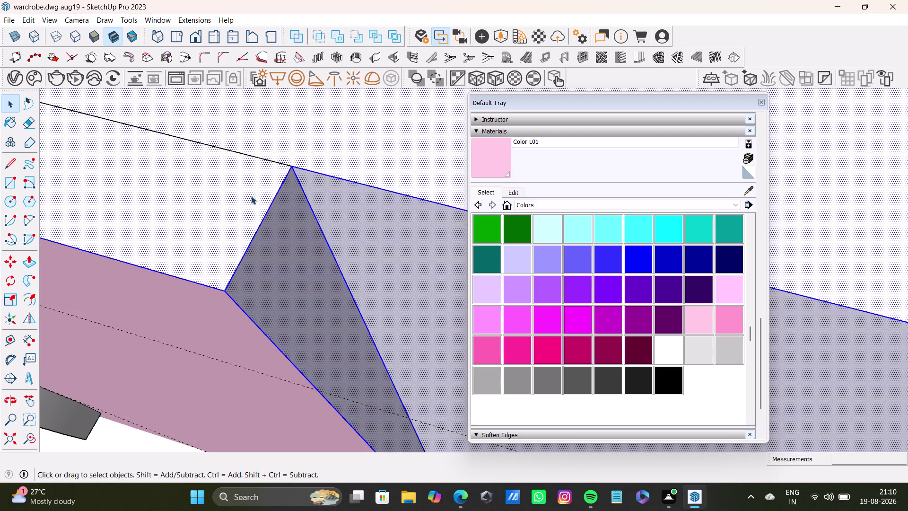
triple_click(256, 191)
Orbit and pan back out to the box's top corner and clear the selection.
scroll(down, 3)
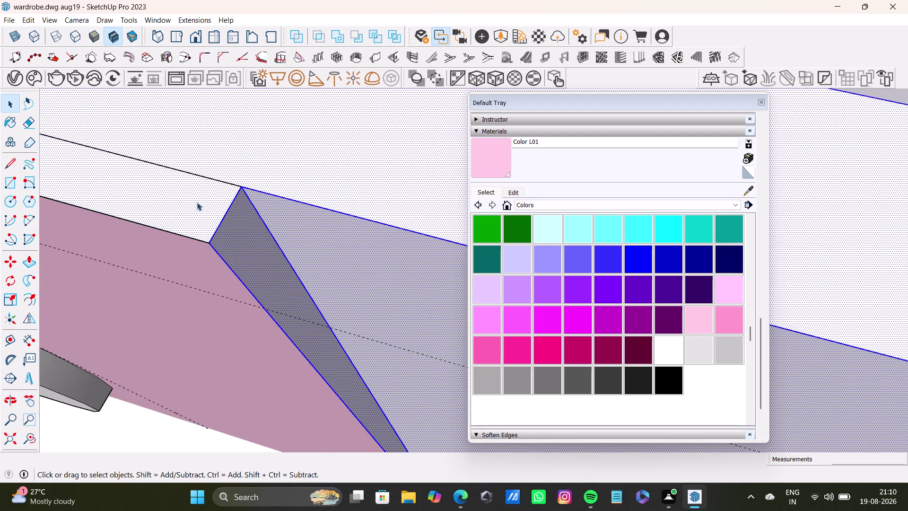
middle_drag(179, 188, 398, 187)
scroll(down, 3)
middle_drag(119, 142, 351, 197)
scroll(down, 3)
middle_drag(125, 131, 351, 188)
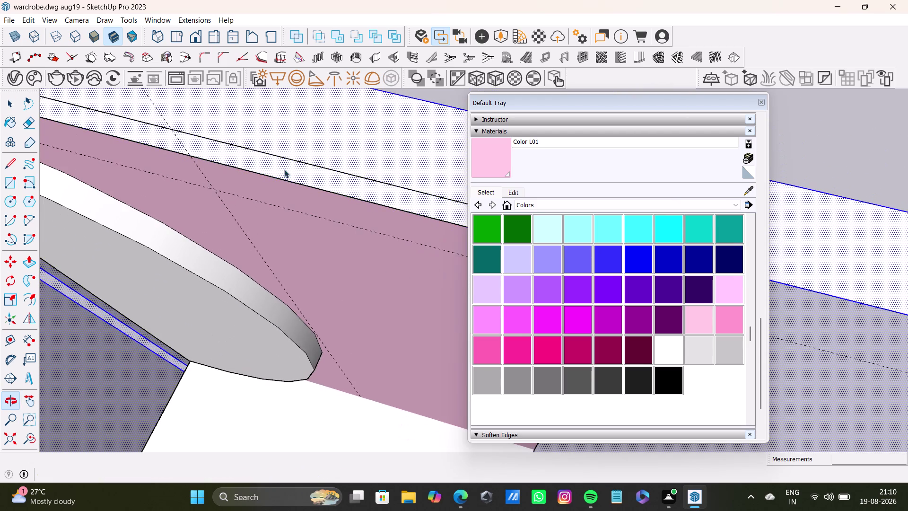
scroll(down, 3)
middle_drag(133, 121, 300, 210)
scroll(down, 3)
middle_drag(110, 144, 322, 182)
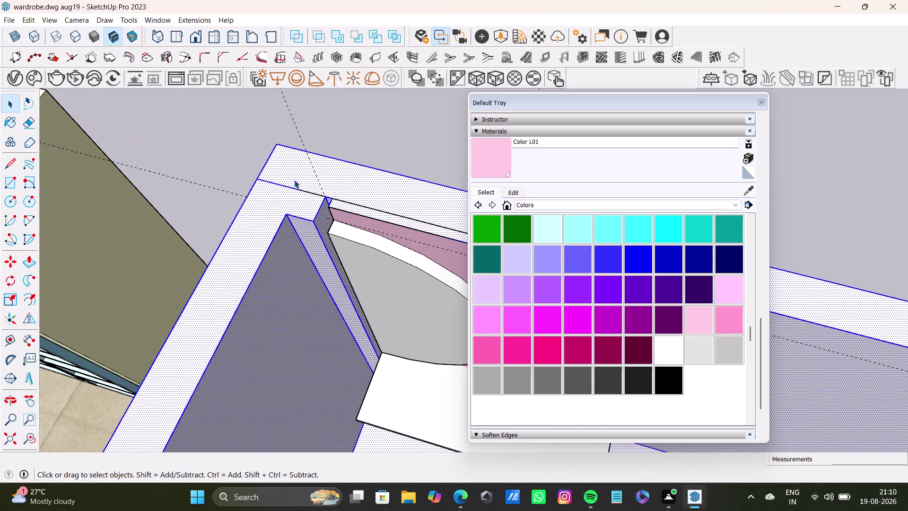
key(space)
click(313, 173)
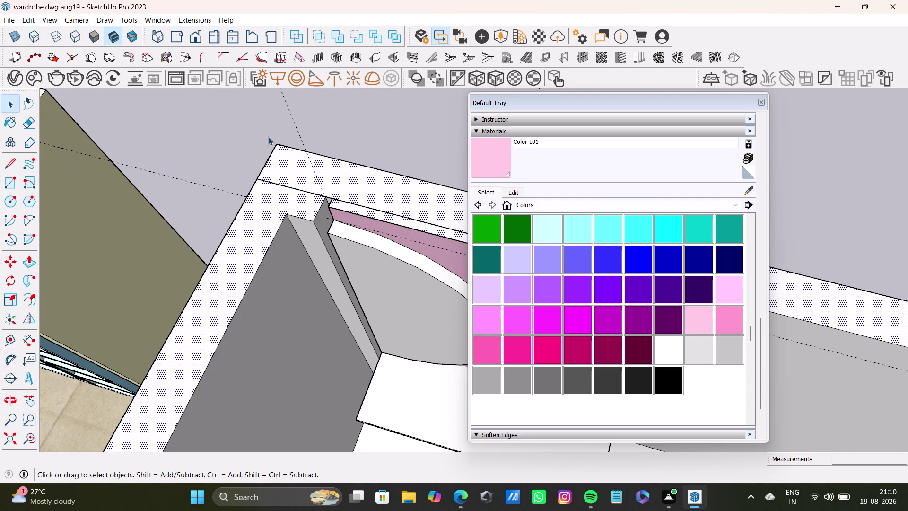
Select the stray edge on the top panel and delete it.
scroll(up, 3)
scroll(up, 3)
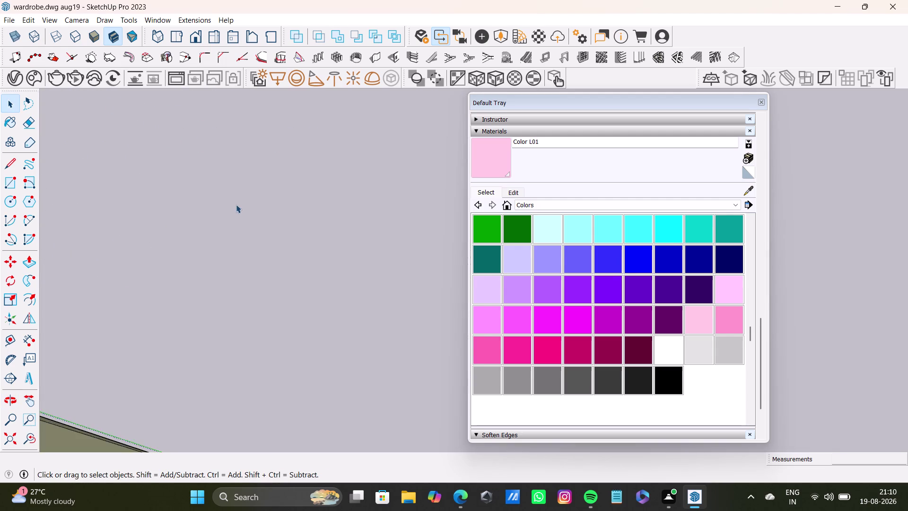
scroll(down, 3)
click(370, 301)
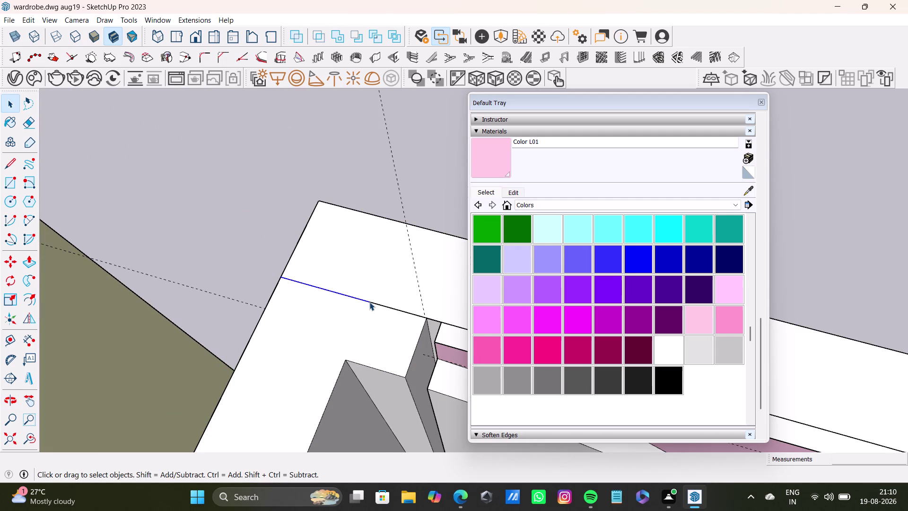
key(Delete)
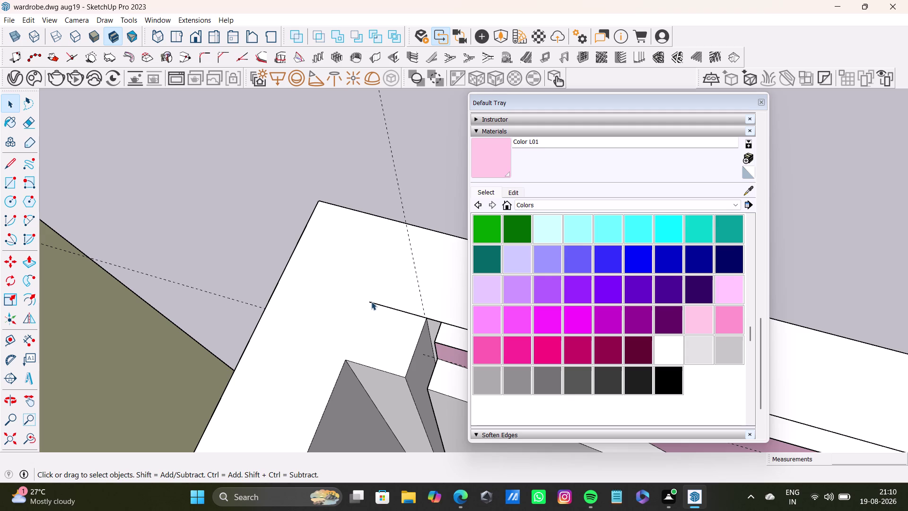
Select and delete the remaining stray edge segment.
scroll(down, 3)
scroll(up, 3)
scroll(down, 3)
scroll(up, 3)
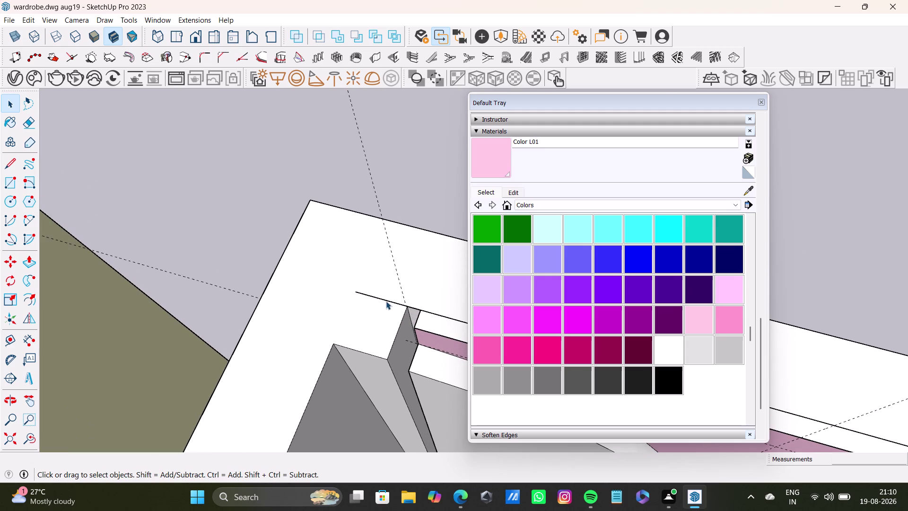
click(387, 301)
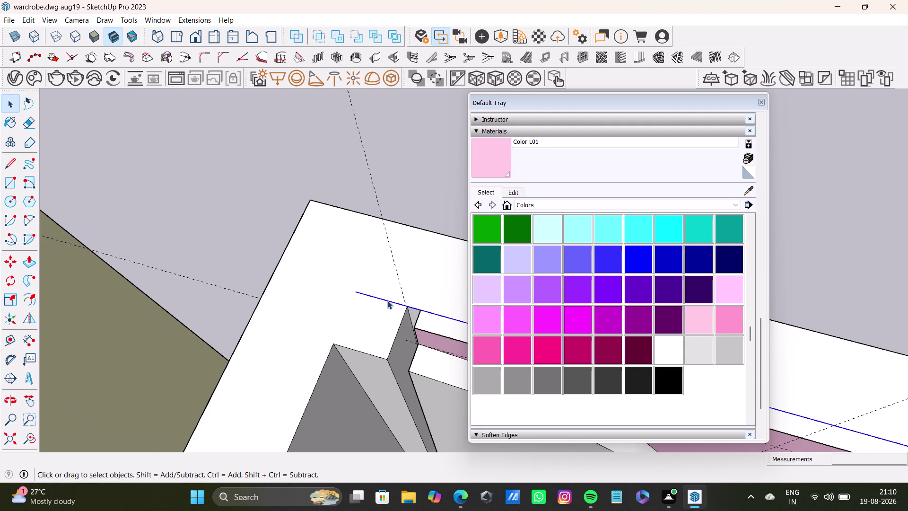
key(Delete)
Move the materials tray aside and orbit to see the whole wardrobe box.
key(space)
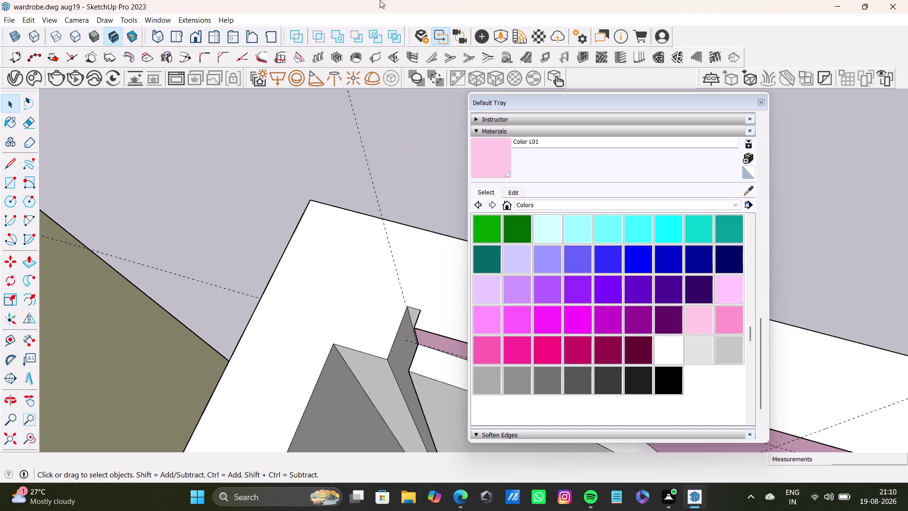
drag(586, 100, 701, 465)
scroll(down, 3)
middle_drag(632, 325, 630, 319)
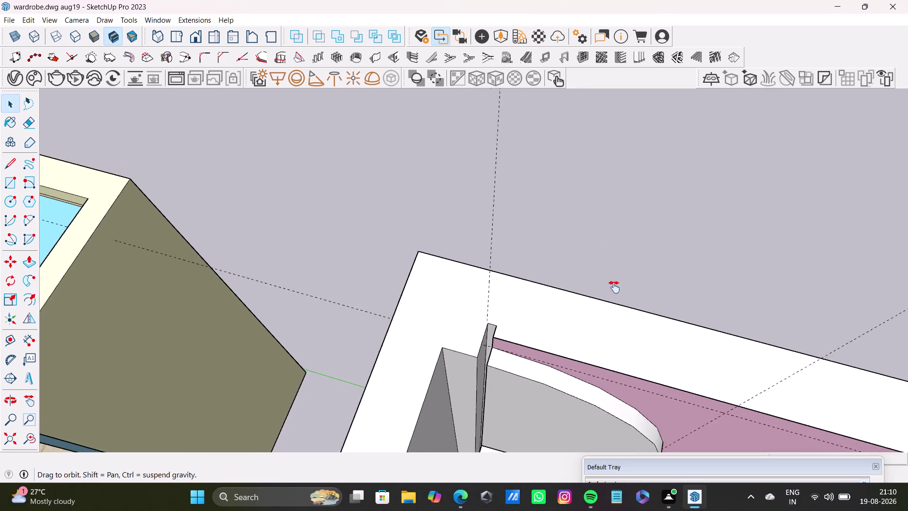
Frame the whole wardrobe box and ready the Paint Bucket with the Materials tray visible.
middle_drag(630, 318, 442, 103)
scroll(down, 3)
middle_drag(497, 189, 387, 172)
click(431, 156)
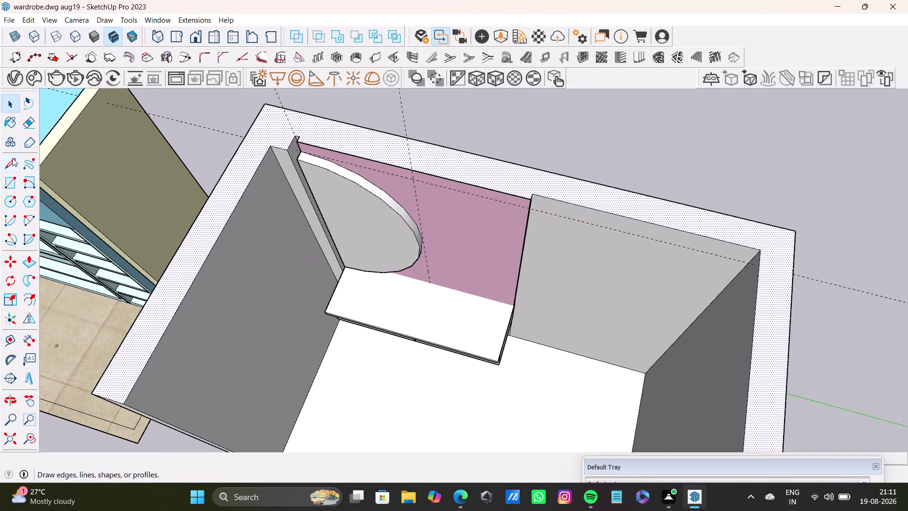
click(12, 126)
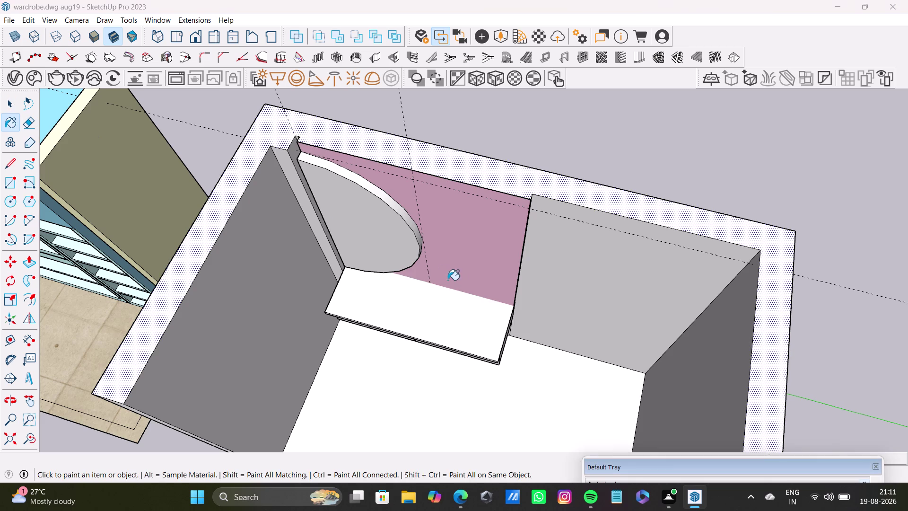
drag(688, 466, 668, 155)
scroll(down, 3)
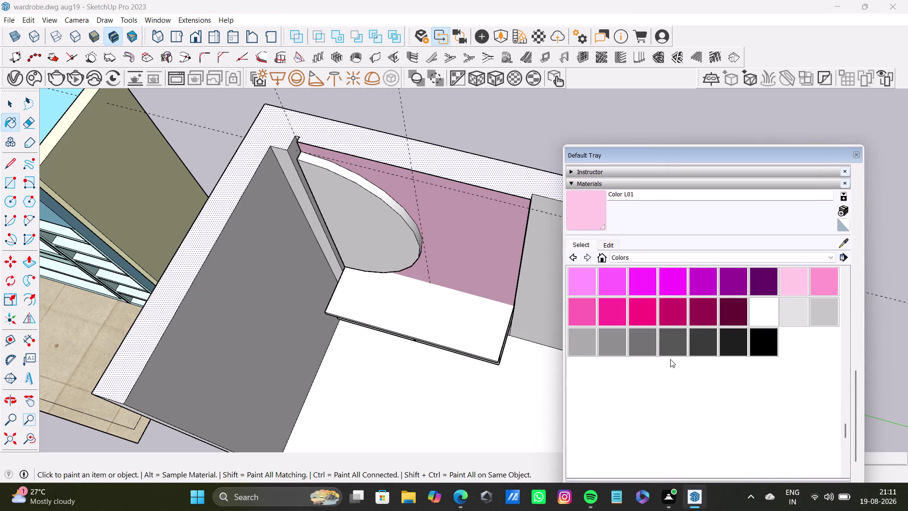
click(801, 313)
Sample grey Color M01 from the right panel; paint the left side panels and mirror-side upright.
click(547, 193)
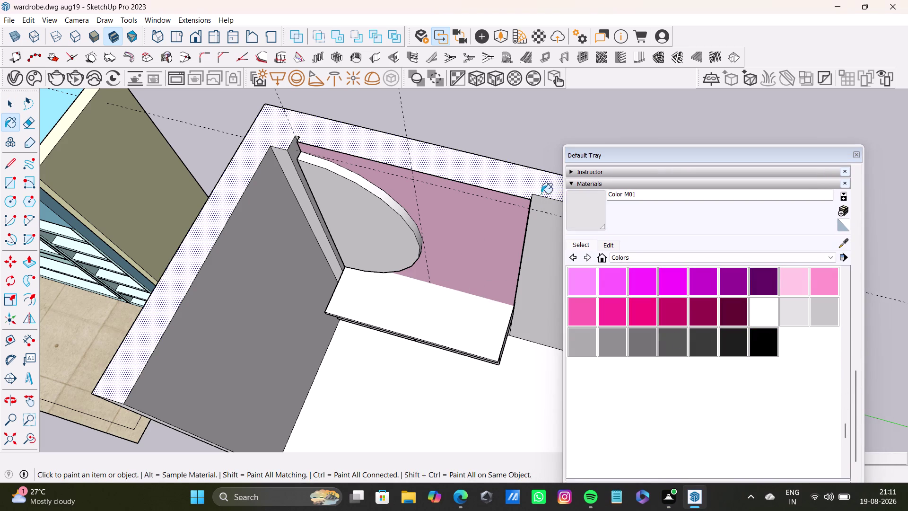
click(514, 188)
click(524, 185)
click(552, 220)
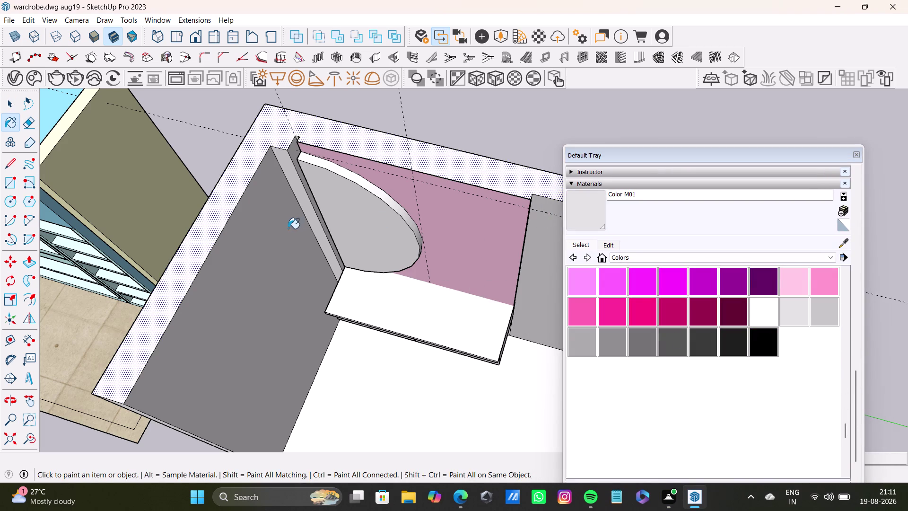
click(288, 228)
click(292, 177)
click(292, 152)
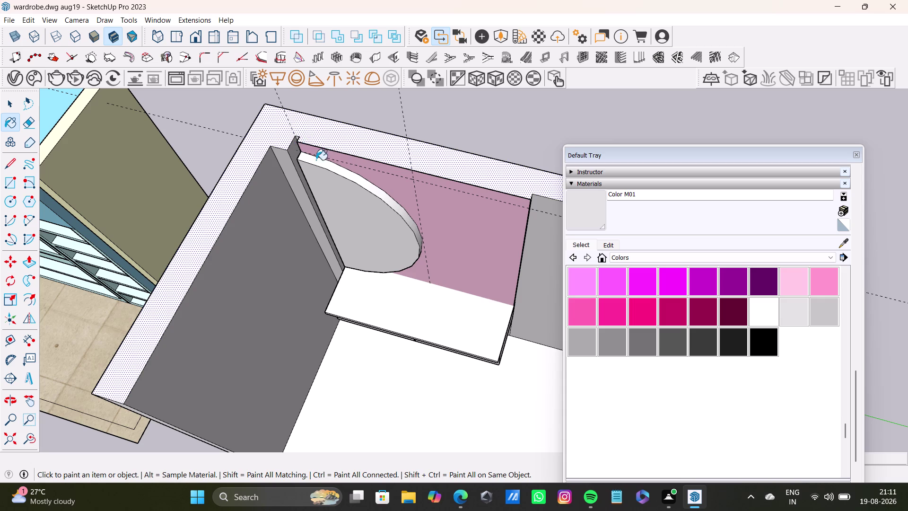
From a front view, paint the right side panel grey and load the pale lavender colour.
scroll(down, 3)
middle_drag(492, 292, 406, 176)
middle_drag(473, 266, 482, 204)
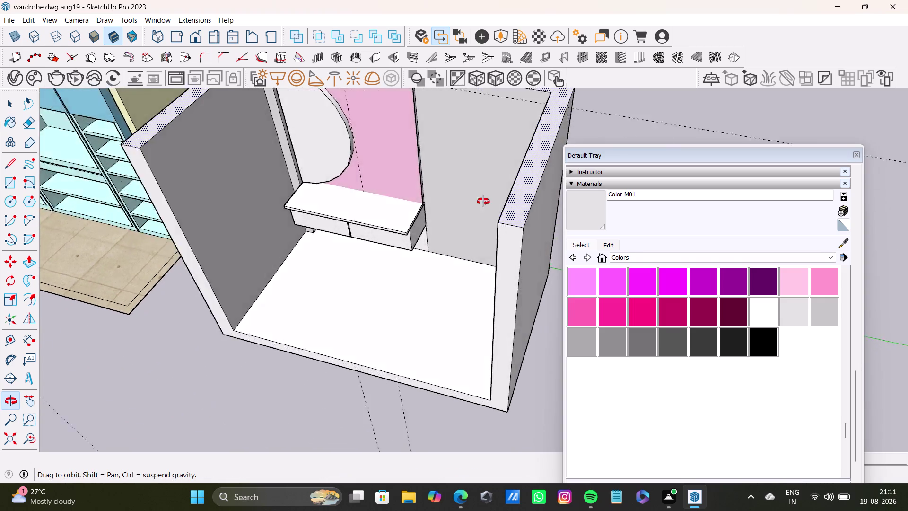
middle_drag(482, 204, 574, 215)
drag(537, 141, 541, 144)
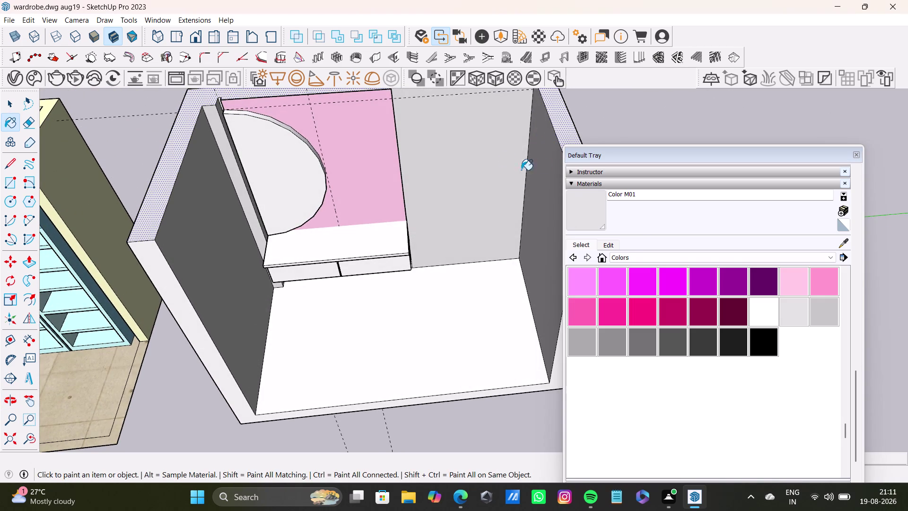
click(492, 154)
scroll(up, 3)
scroll(up, 3)
click(607, 316)
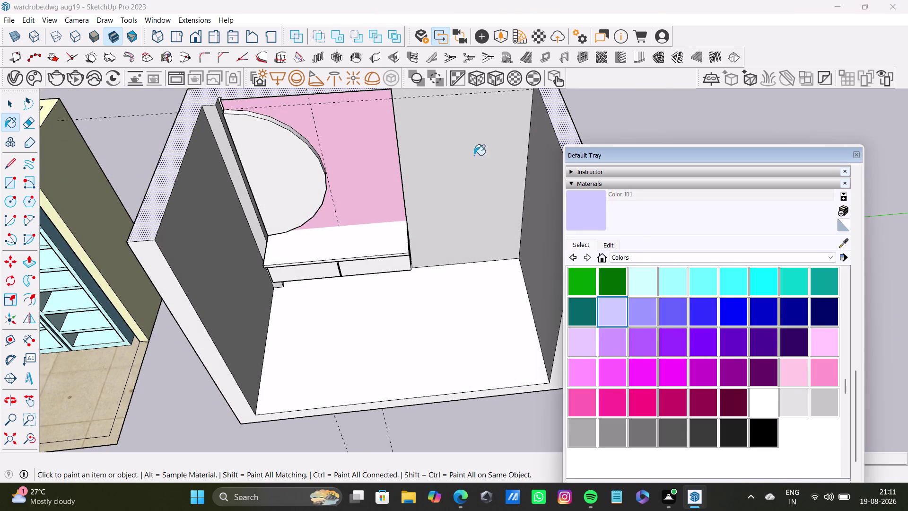
Paint the box's edge faces and top rim lavender.
click(474, 155)
click(547, 114)
click(550, 132)
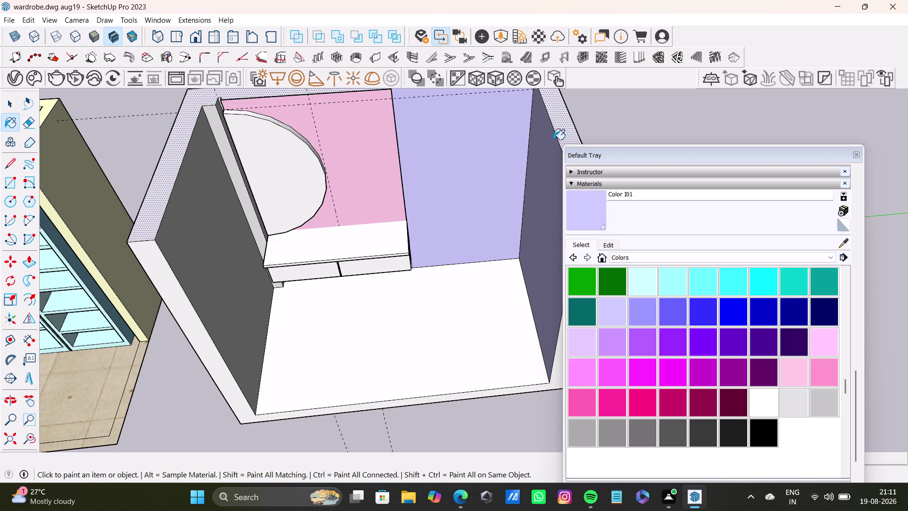
click(564, 123)
Paint the front and side faces of the narrow strip beside the mirror lavender.
middle_drag(492, 158, 509, 246)
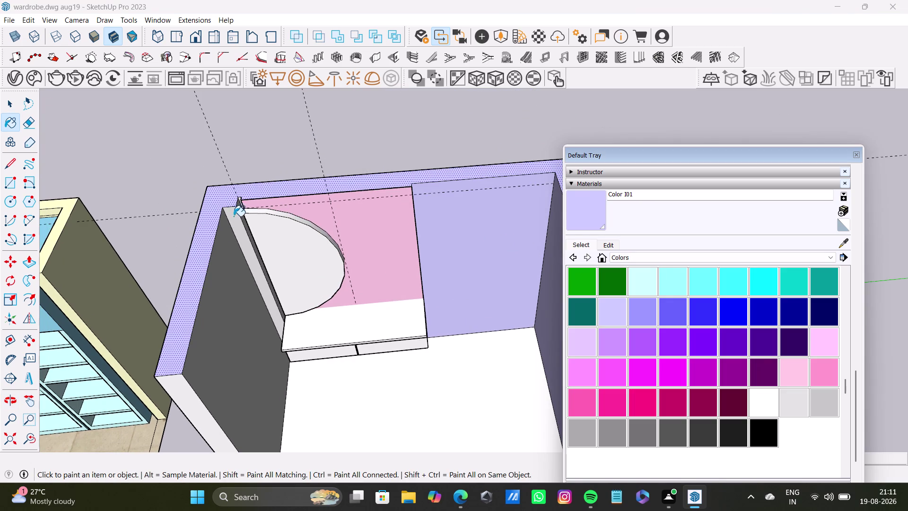
click(233, 216)
scroll(up, 3)
click(243, 201)
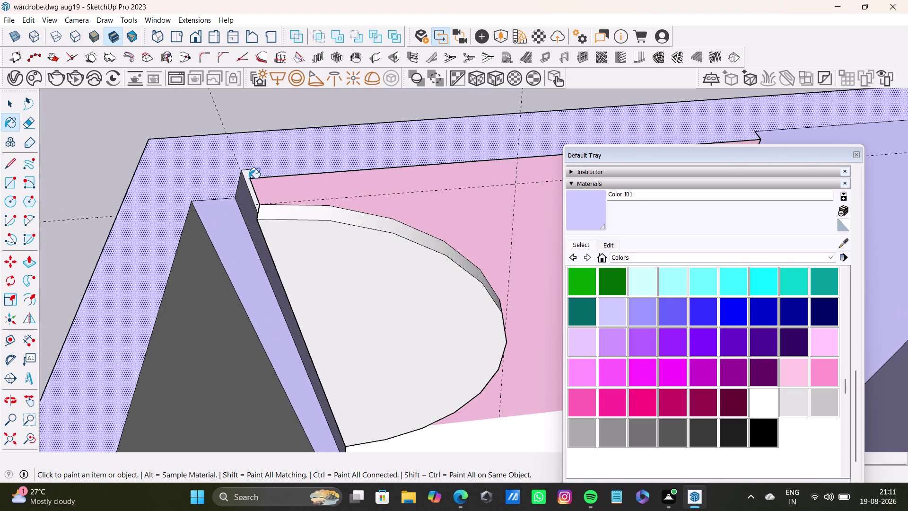
click(247, 176)
scroll(down, 3)
middle_drag(253, 252, 235, 72)
click(229, 172)
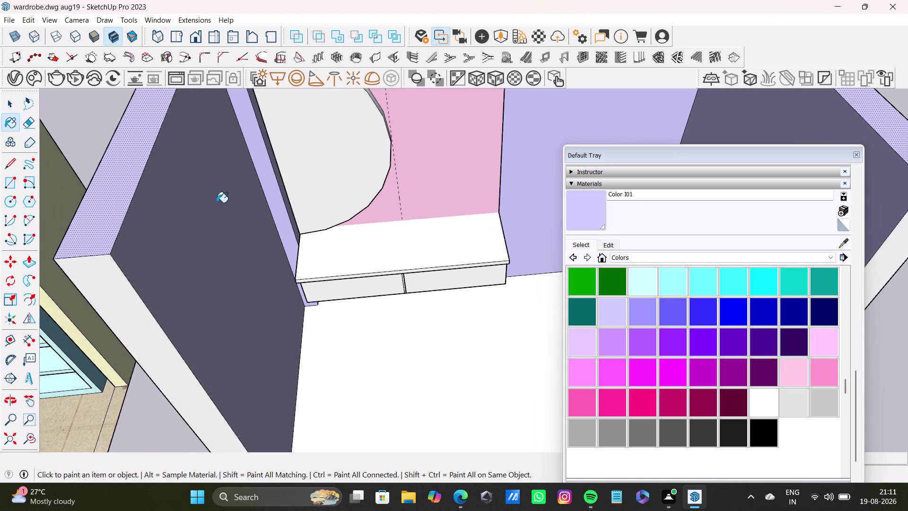
Reframe the view around the mirror and make pale peach Color C01 the current paint.
scroll(down, 3)
middle_drag(206, 279, 231, 193)
click(181, 211)
scroll(down, 3)
middle_drag(399, 239, 369, 333)
scroll(up, 3)
scroll(up, 3)
scroll(up, 3)
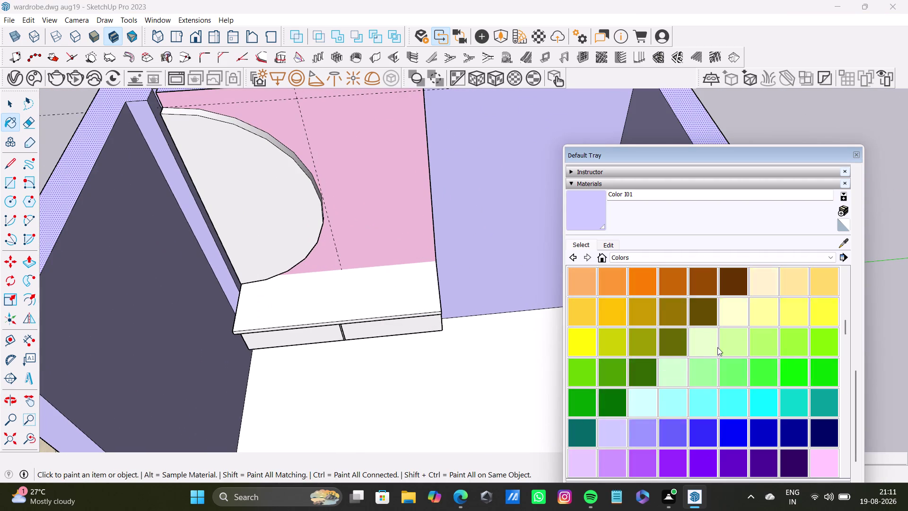
scroll(up, 3)
scroll(up, 3)
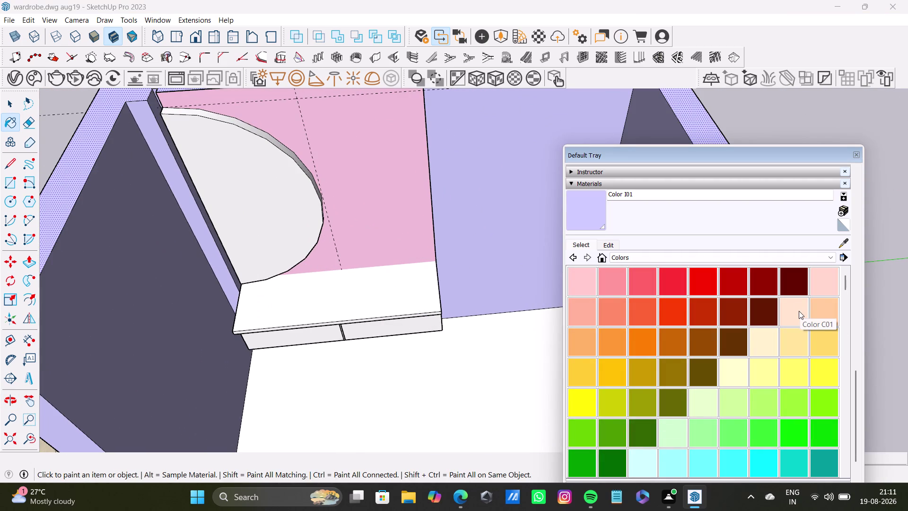
click(799, 310)
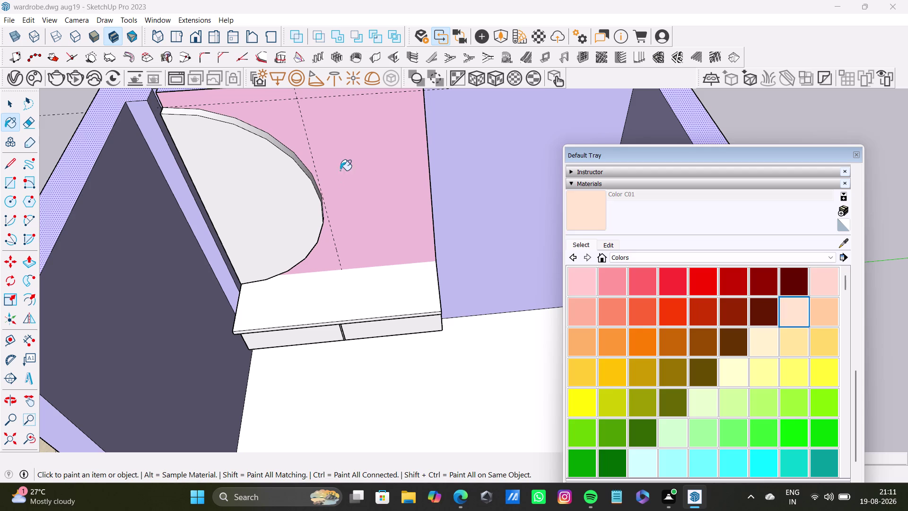
Try painting the pink back panel peach, undoing each unsuccessful attempt.
click(345, 165)
key(ctrl+z)
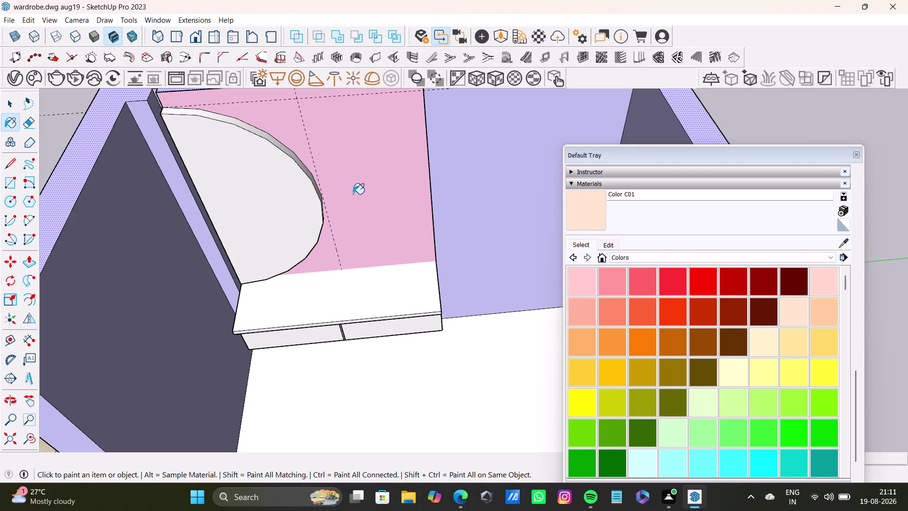
key(space)
click(353, 193)
triple_click(390, 200)
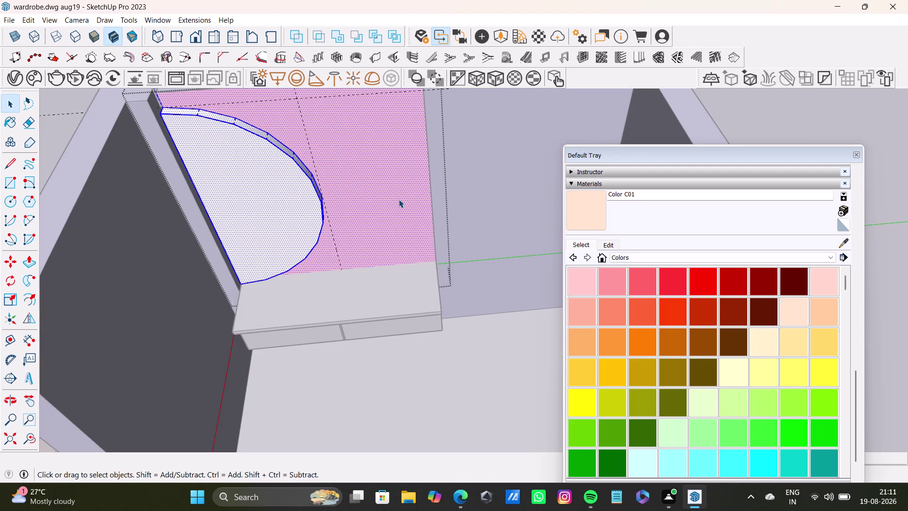
click(783, 310)
click(417, 195)
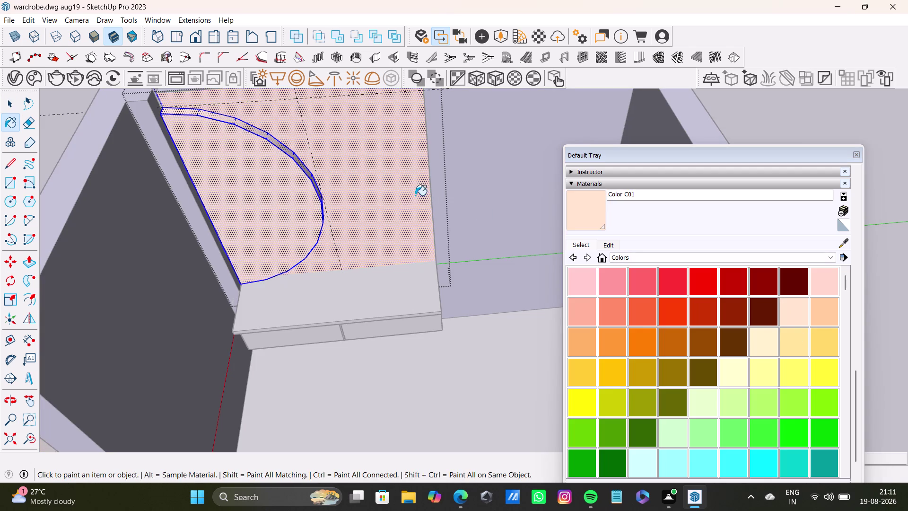
key(ctrl+z)
click(392, 206)
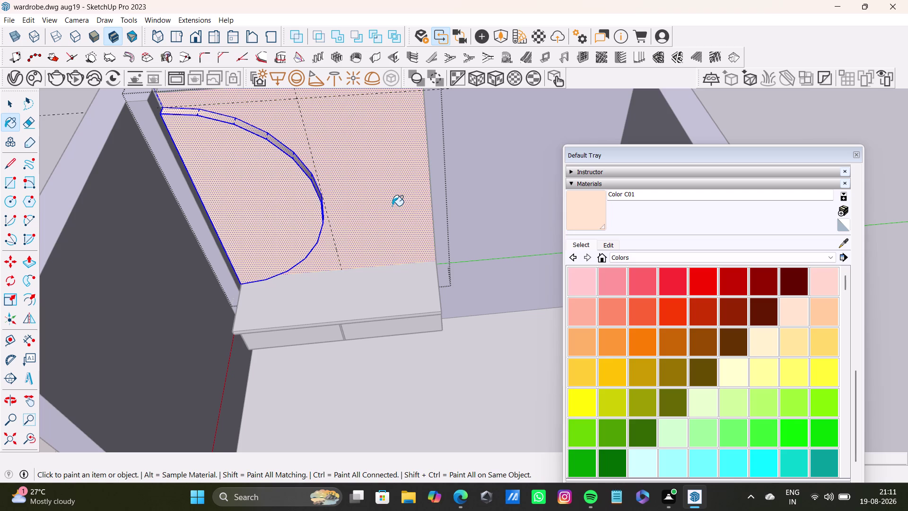
key(ctrl+z)
Select the back panel group and open it for editing to reach the pink face.
key(space)
triple_click(386, 201)
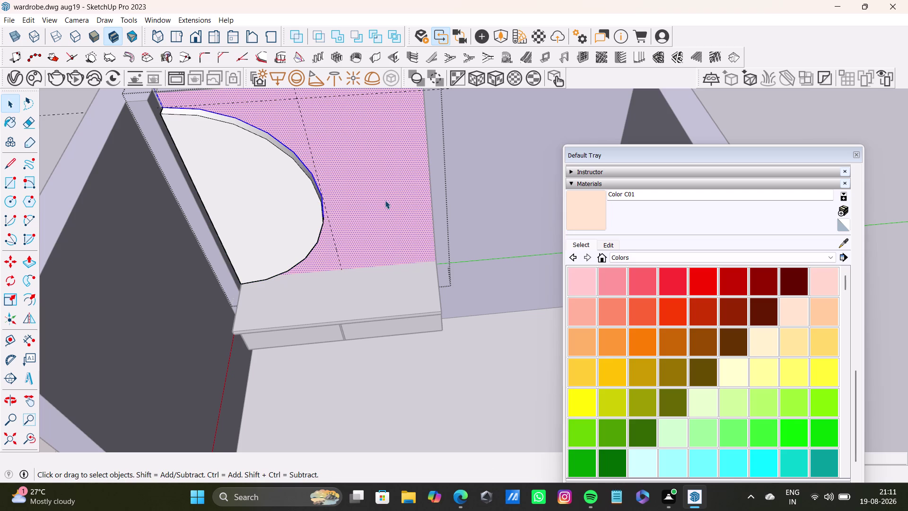
click(385, 200)
double_click(379, 184)
middle_drag(387, 193, 399, 287)
click(397, 243)
double_click(398, 234)
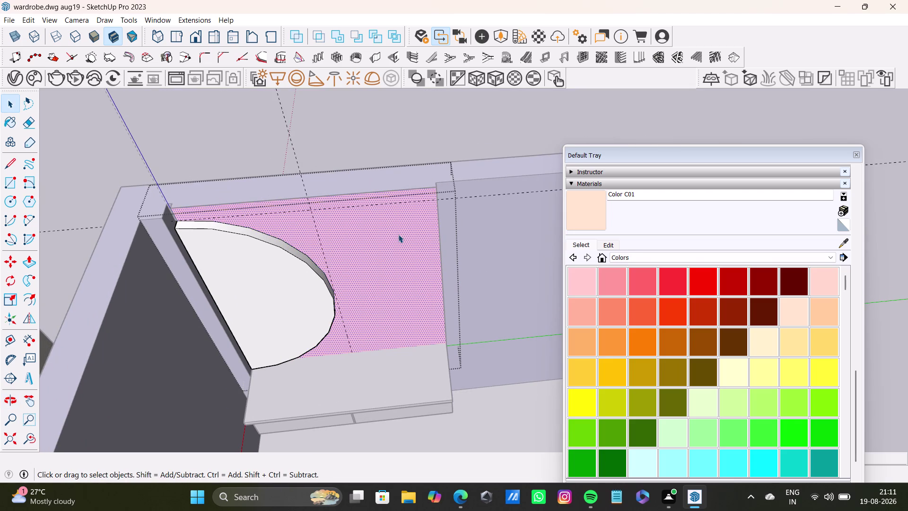
middle_drag(446, 255, 315, 285)
key(space)
click(454, 139)
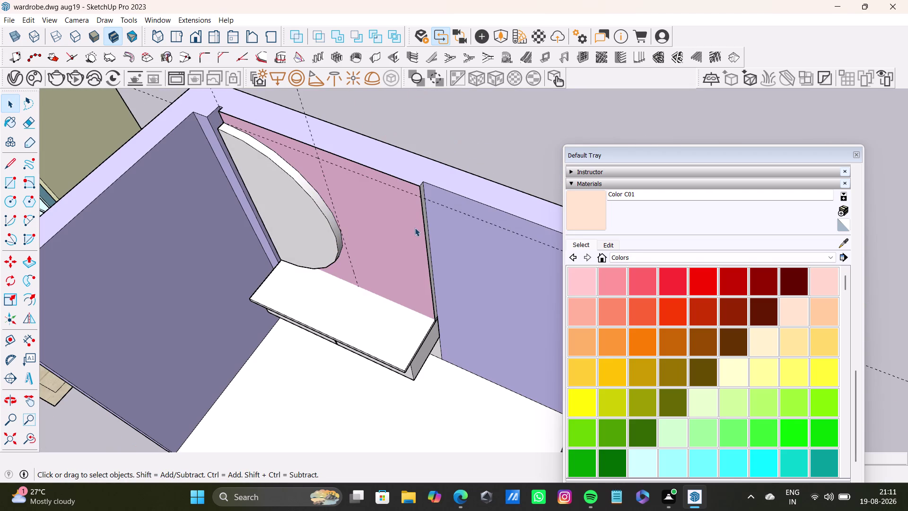
click(414, 228)
triple_click(413, 228)
triple_click(413, 228)
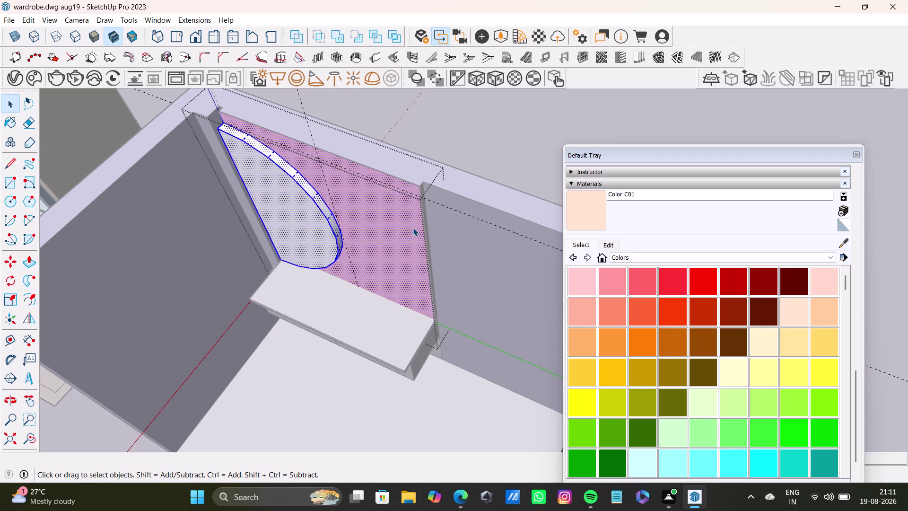
click(413, 228)
click(299, 218)
double_click(395, 216)
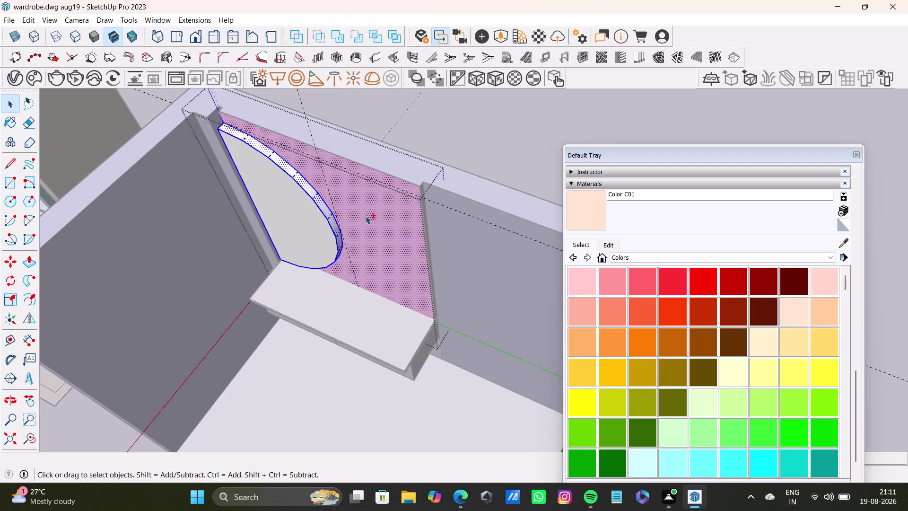
click(389, 207)
Reopen the back panel group and paint its pink face pale peach.
middle_drag(410, 248, 466, 153)
key(space)
scroll(down, 3)
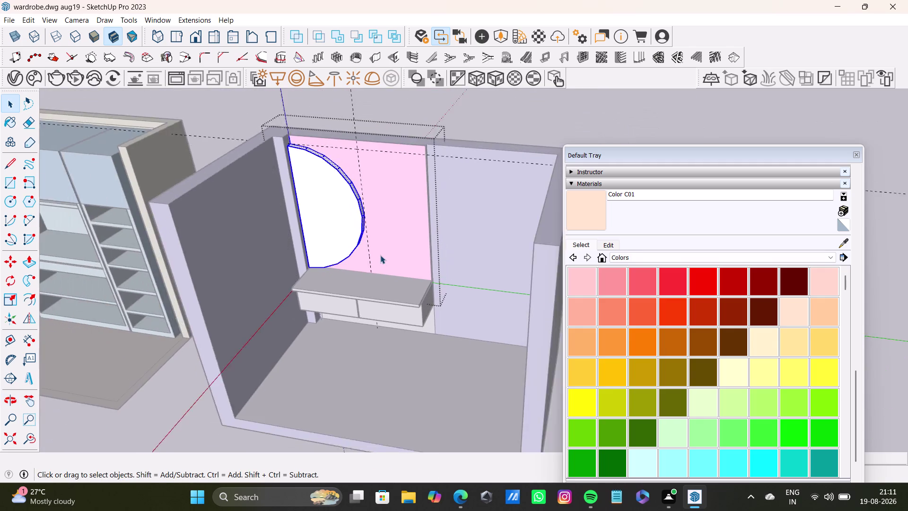
scroll(down, 3)
key(ctrl+z)
click(390, 228)
click(392, 225)
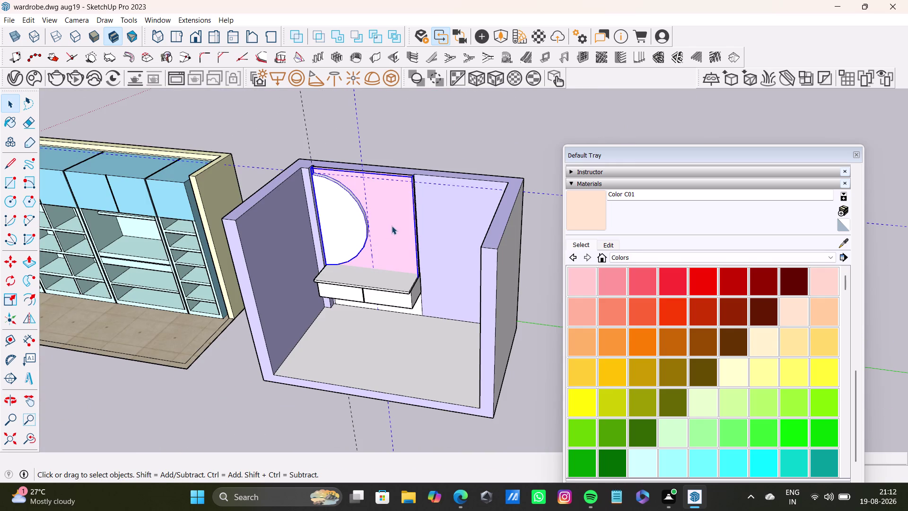
double_click(398, 224)
click(398, 225)
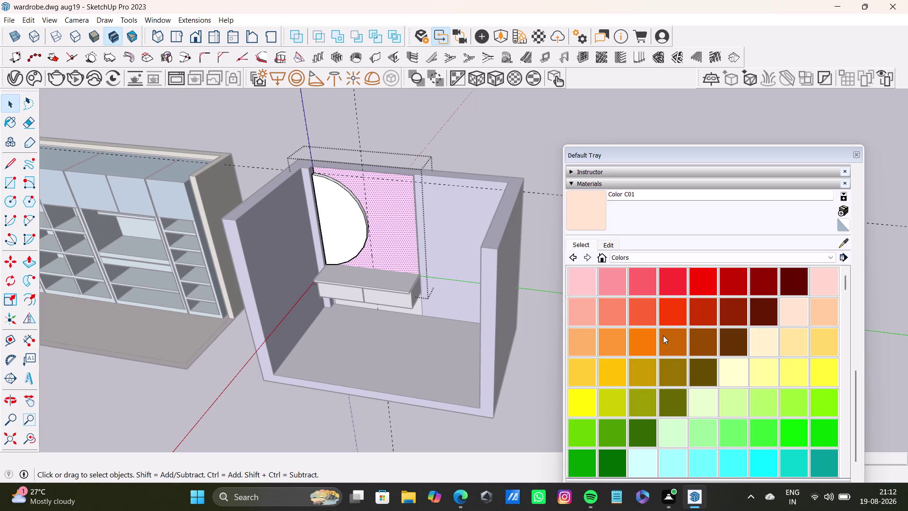
click(790, 311)
click(408, 212)
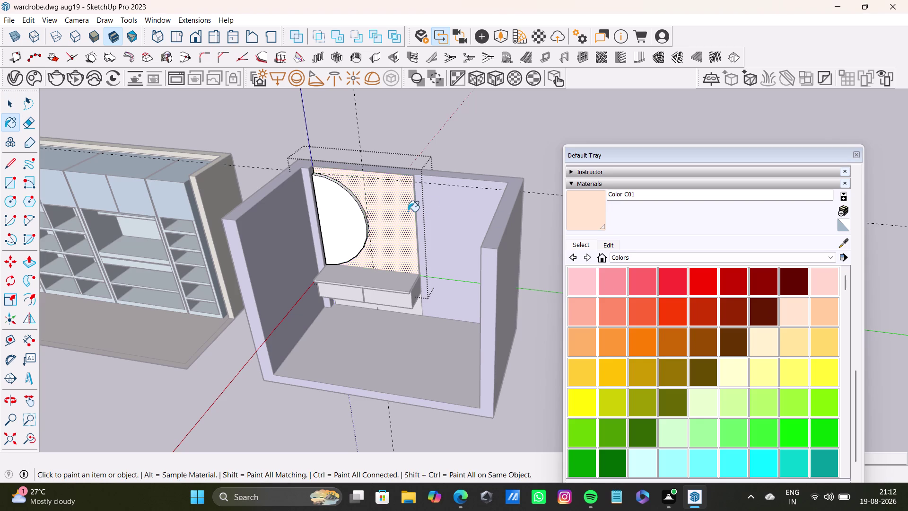
key(space)
scroll(down, 3)
Paint the wall section below the counter pale peach.
middle_drag(388, 232, 444, 207)
scroll(up, 3)
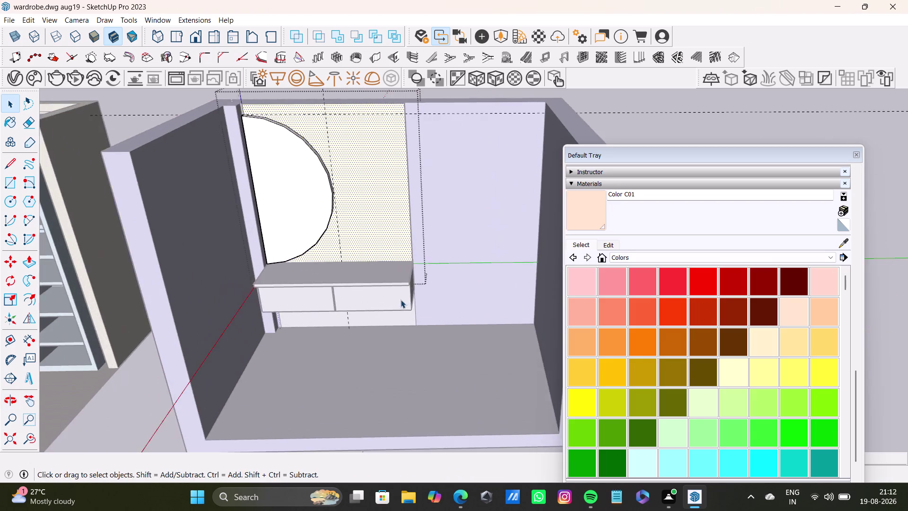
middle_drag(401, 299, 386, 239)
click(582, 212)
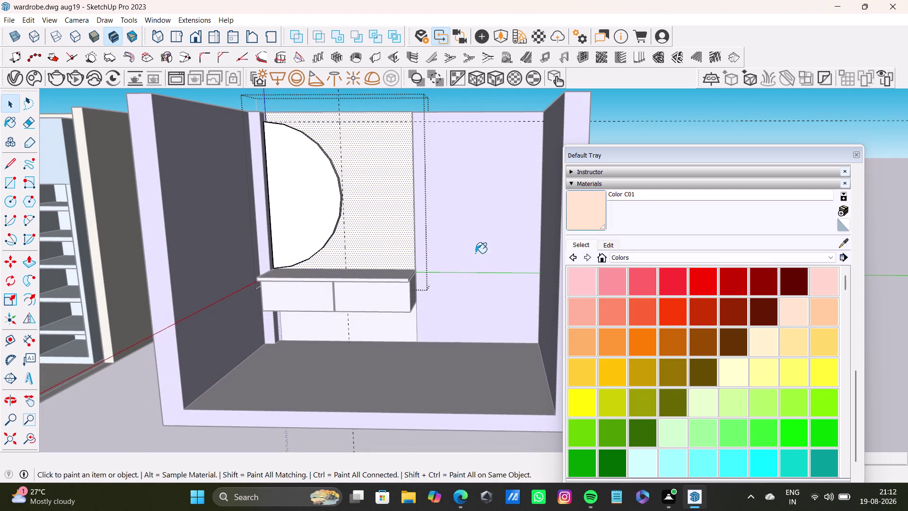
click(394, 327)
key(space)
Select the lower back panel under the counter, then open the material collections list from an angled view.
scroll(up, 3)
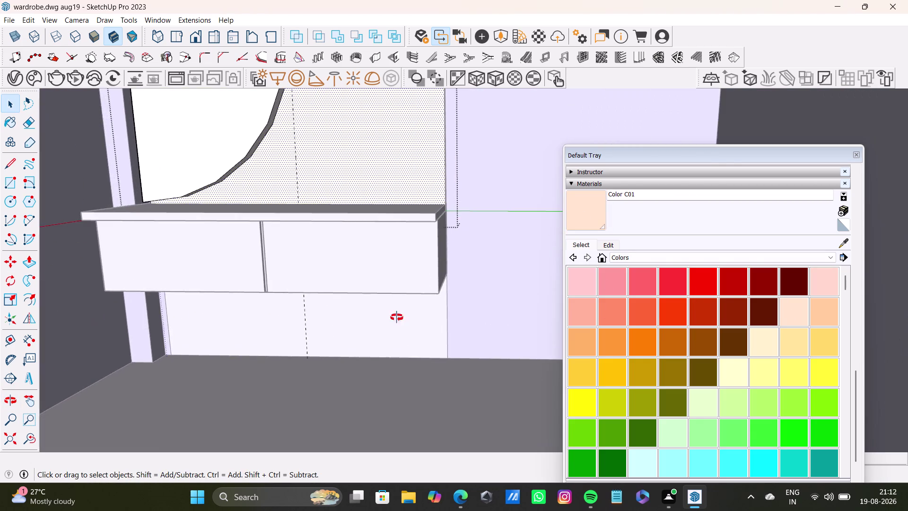
middle_drag(397, 317, 359, 265)
key(space)
click(384, 302)
click(382, 313)
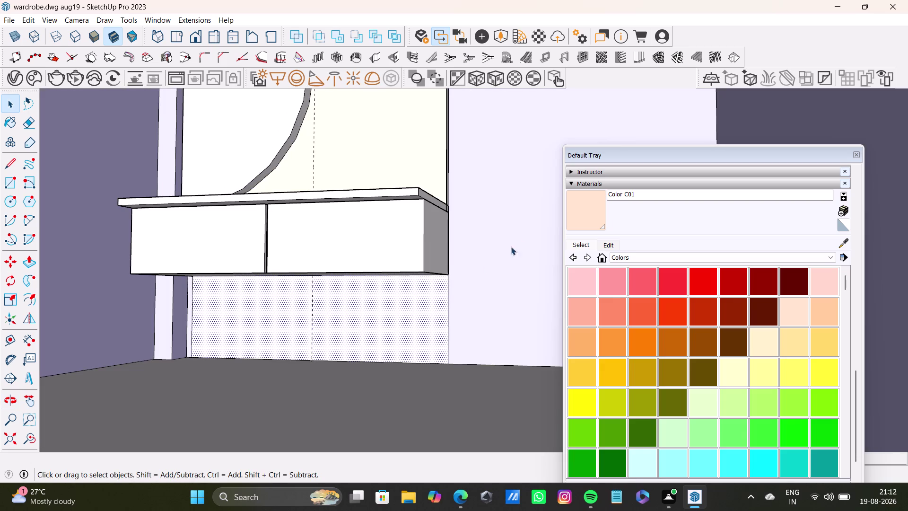
click(576, 215)
click(422, 300)
scroll(down, 3)
middle_drag(387, 304, 401, 308)
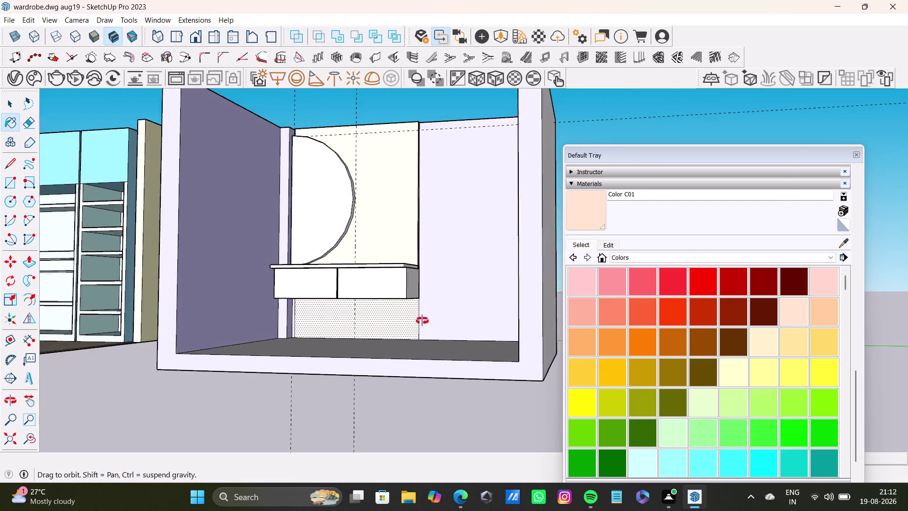
middle_drag(401, 308, 460, 350)
middle_drag(419, 303, 392, 423)
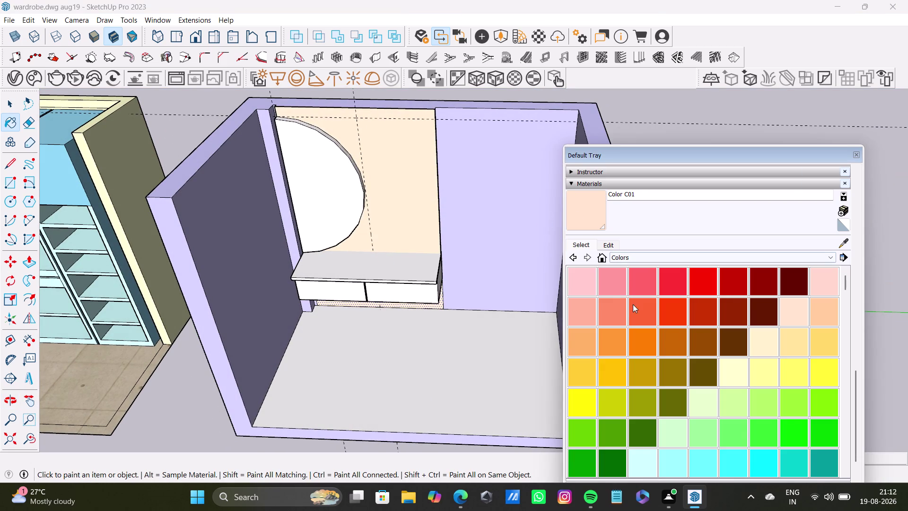
click(660, 255)
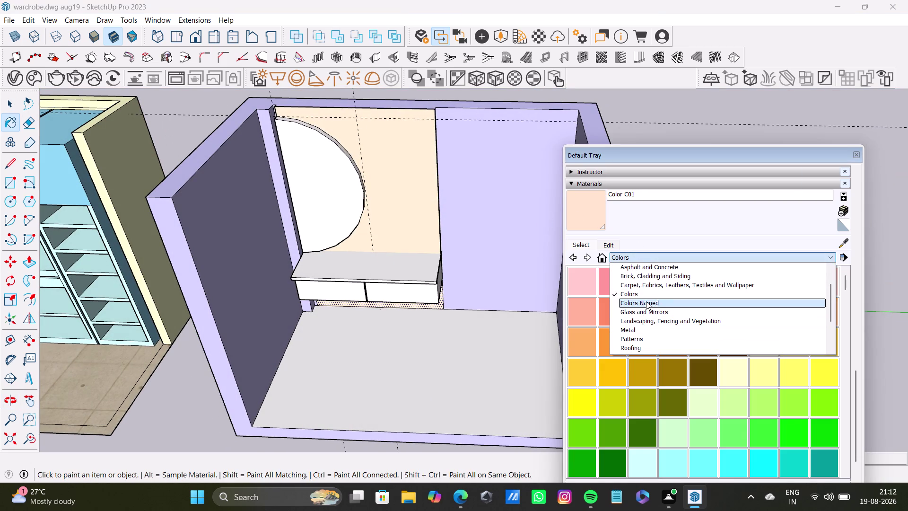
Paint the drawer counter with Wood Cherry Original from the Wood collection.
scroll(down, 3)
scroll(down, 3)
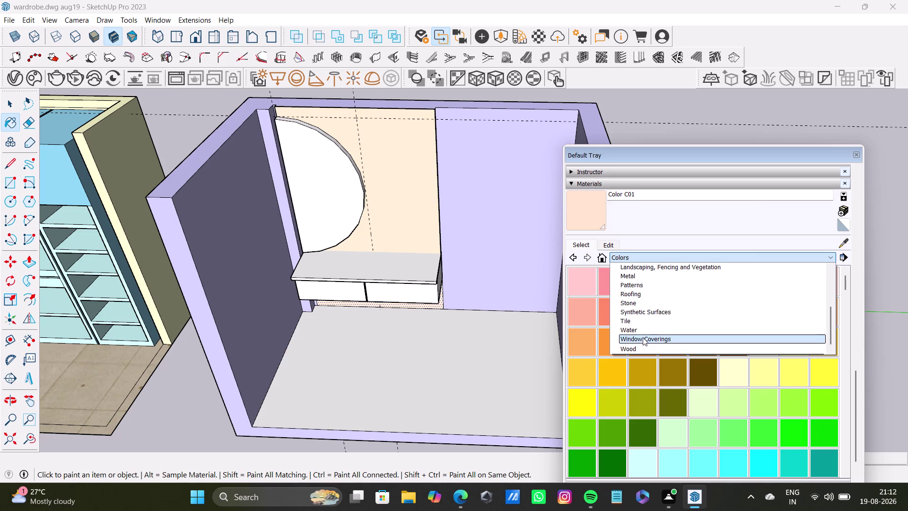
click(642, 346)
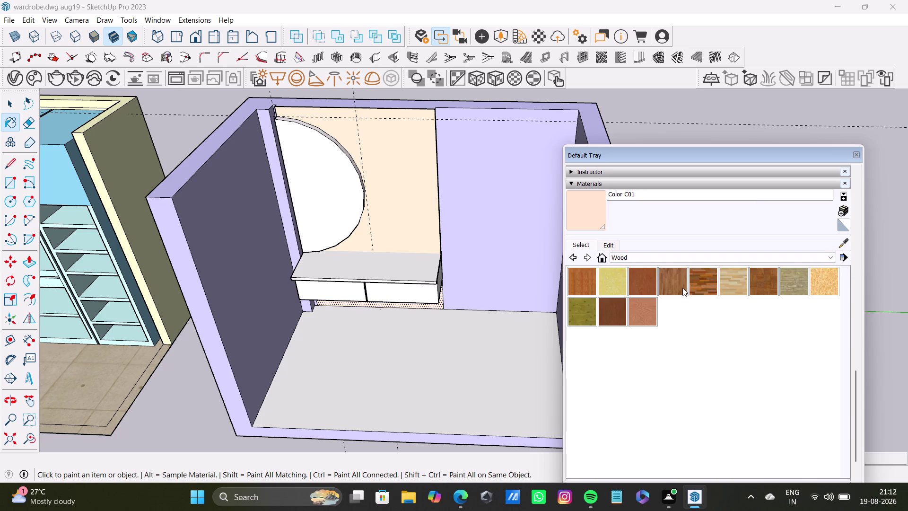
click(643, 287)
click(414, 275)
key(space)
double_click(422, 275)
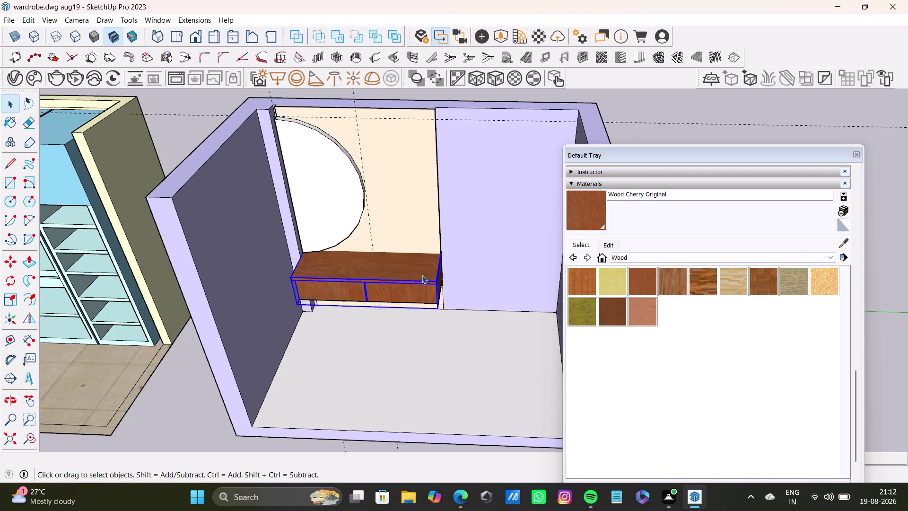
Orbit out to view both units beside the wardrobe and deselect the counter.
scroll(down, 3)
middle_drag(448, 314, 443, 194)
scroll(down, 3)
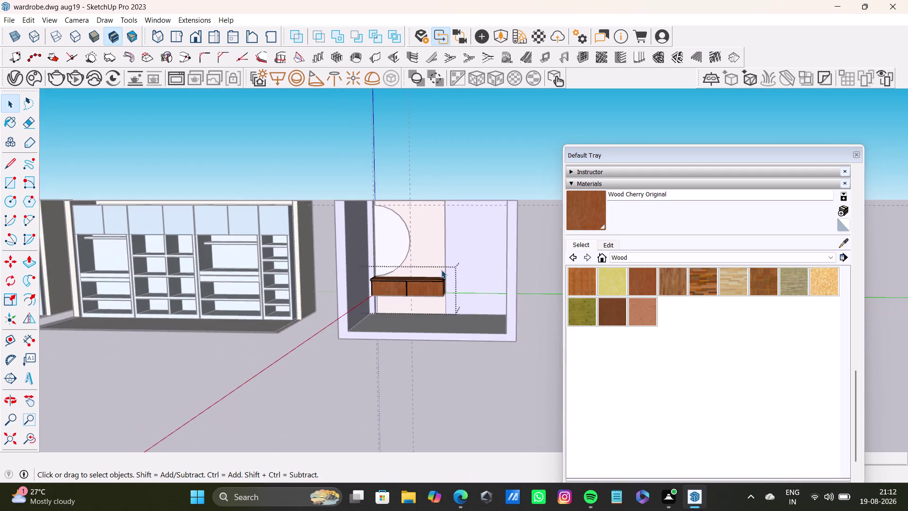
middle_drag(441, 270, 450, 359)
key(space)
click(476, 165)
click(521, 159)
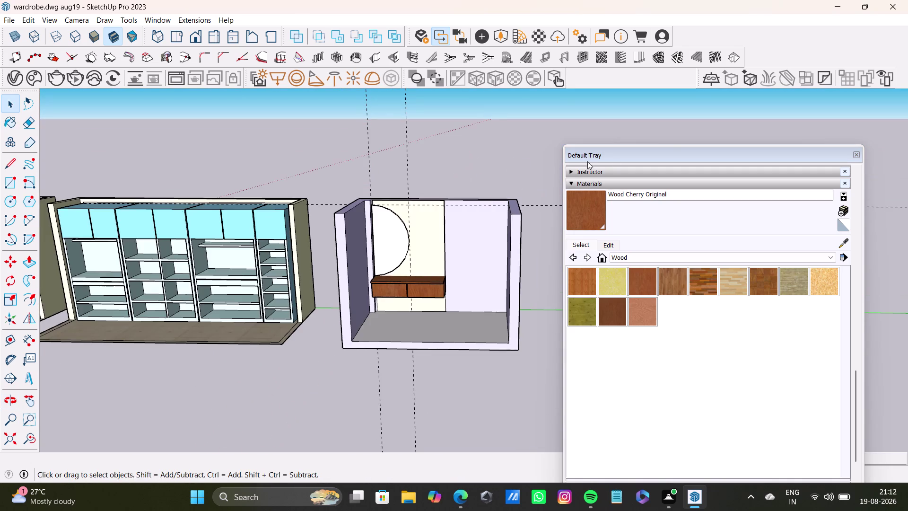
scroll(up, 3)
Browse the material category list to find Glass and Mirrors.
click(656, 259)
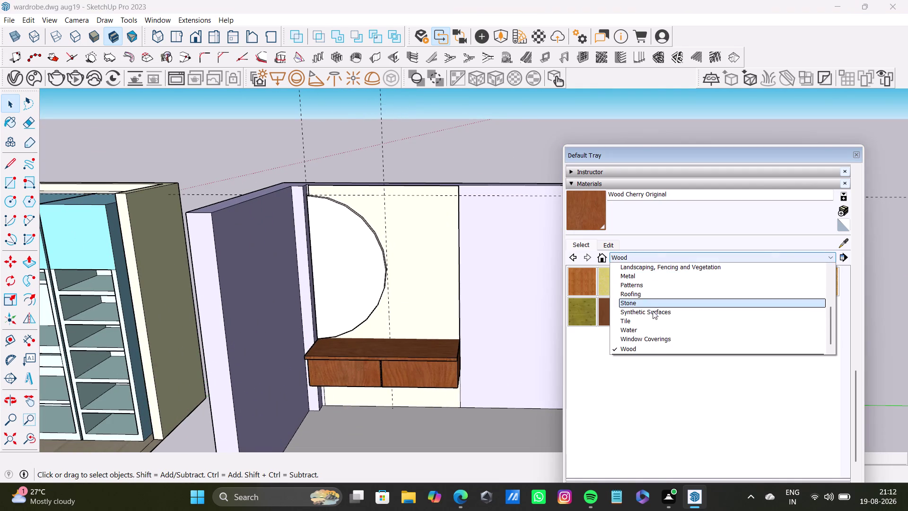
scroll(up, 3)
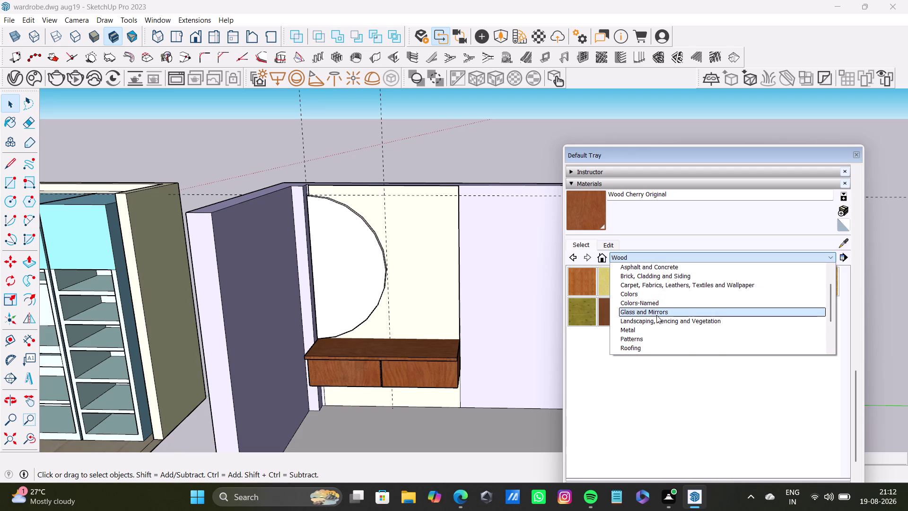
scroll(up, 3)
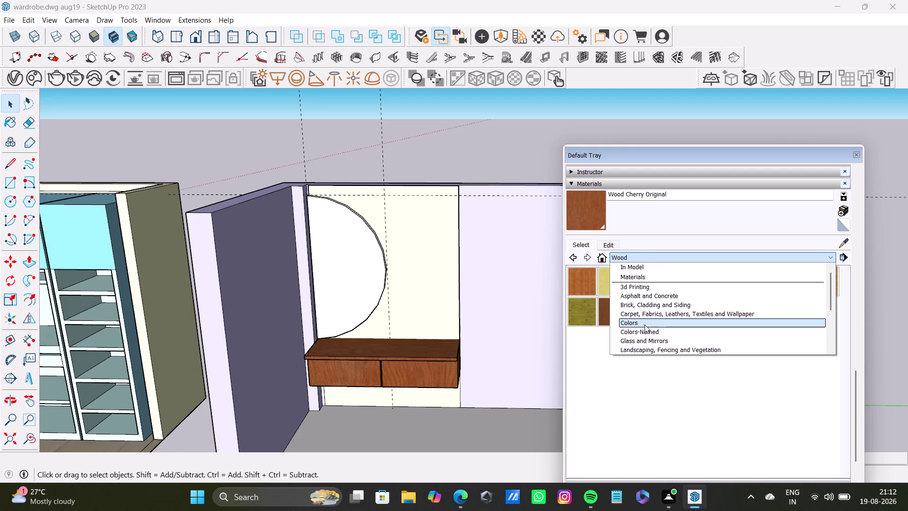
scroll(down, 3)
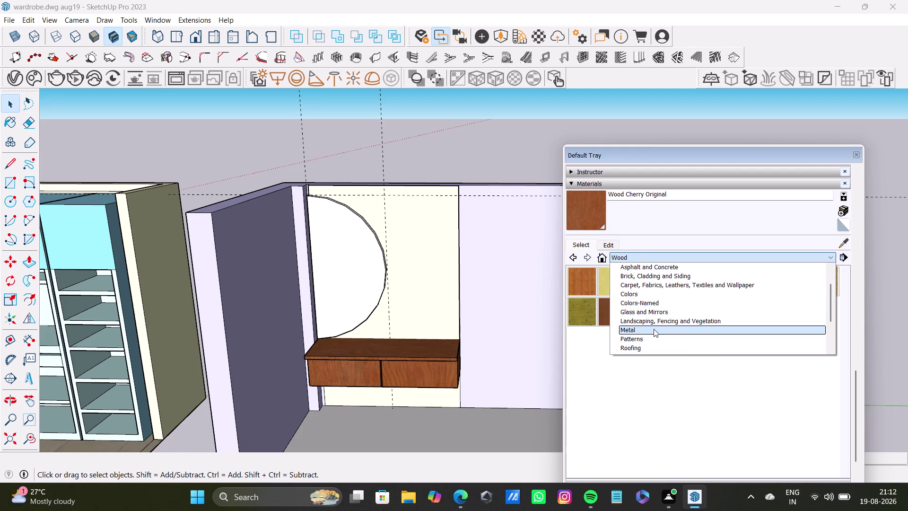
scroll(down, 3)
scroll(down, 3)
scroll(down, 3)
scroll(down, 3)
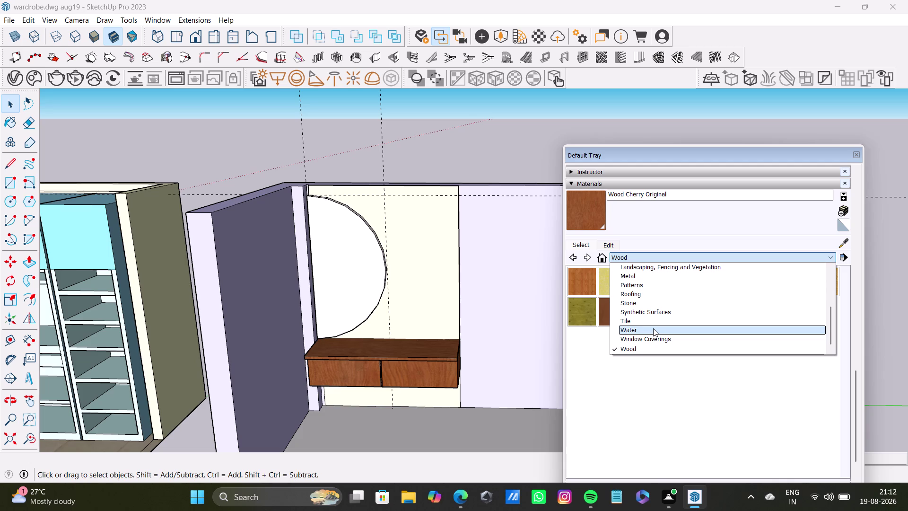
scroll(down, 3)
scroll(up, 3)
scroll(up, 3)
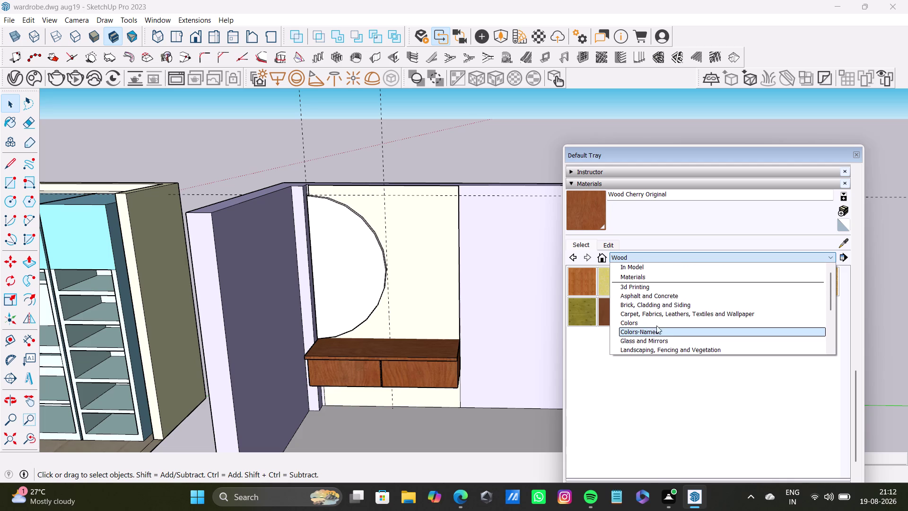
scroll(up, 3)
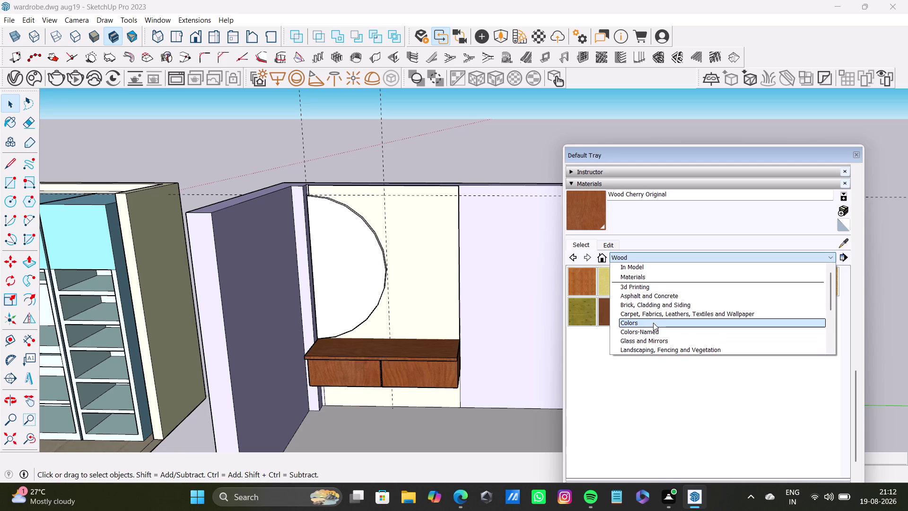
Paint the half-round mirror shape with Glass and Mirrors' Mirror 01.
click(660, 340)
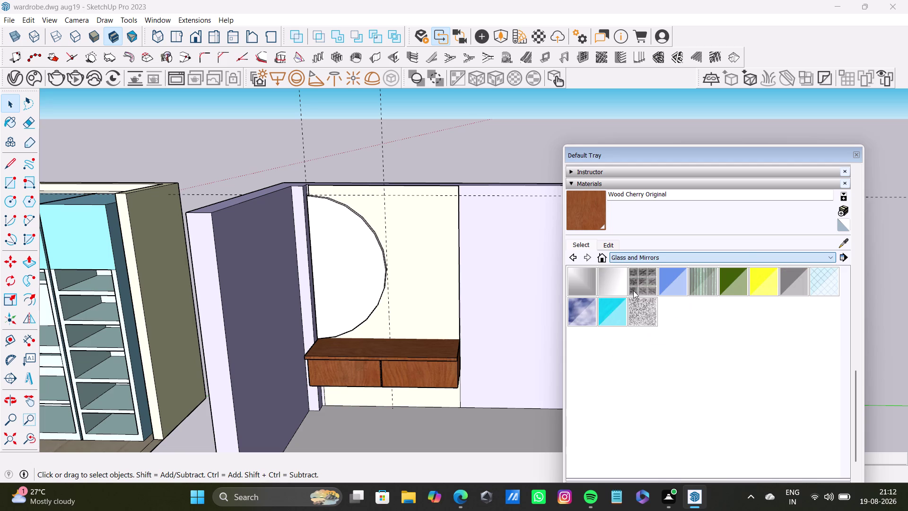
click(583, 284)
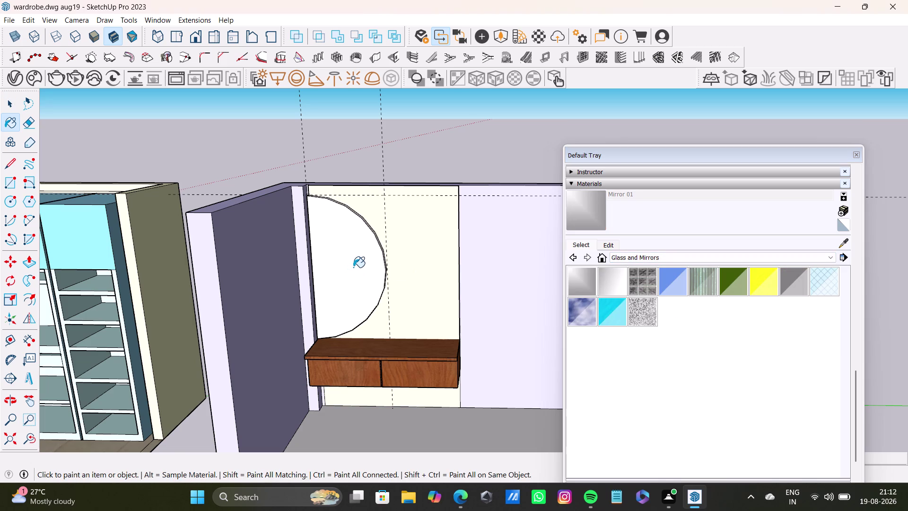
click(358, 265)
key(space)
double_click(361, 262)
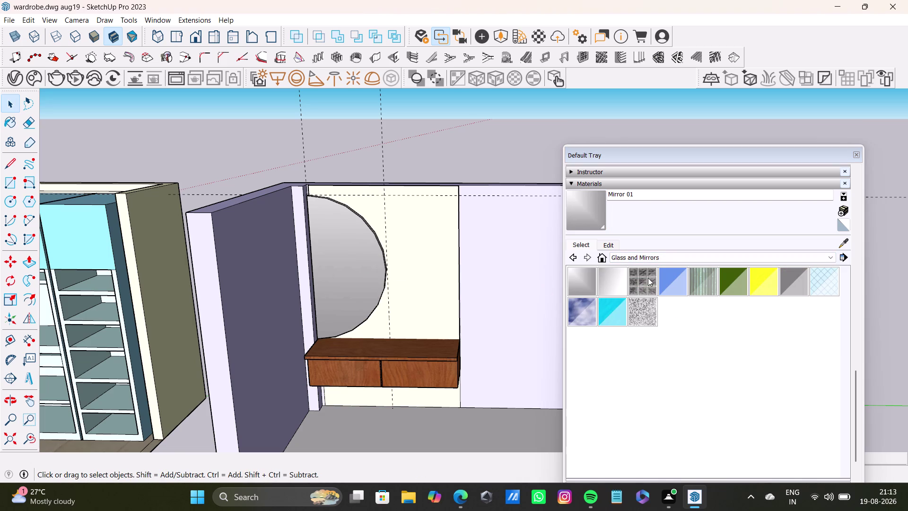
click(589, 216)
click(360, 250)
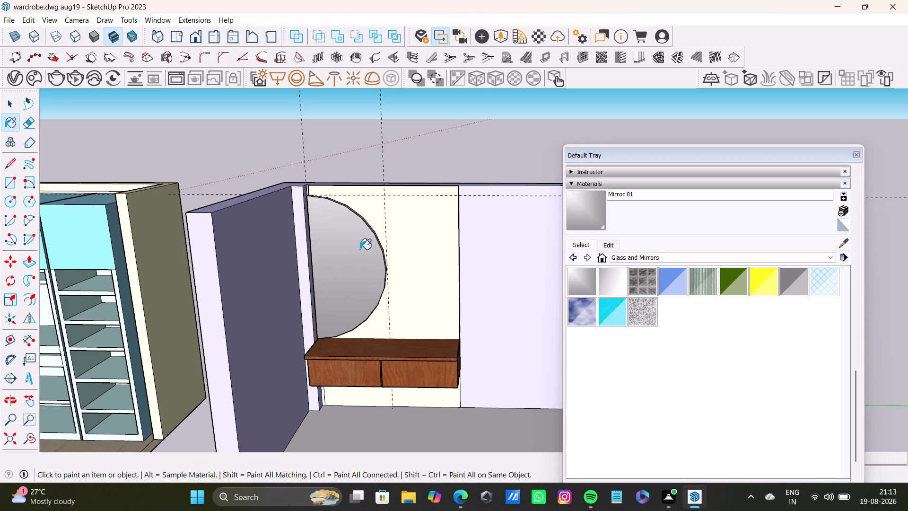
click(570, 279)
click(352, 250)
middle_drag(466, 284, 396, 431)
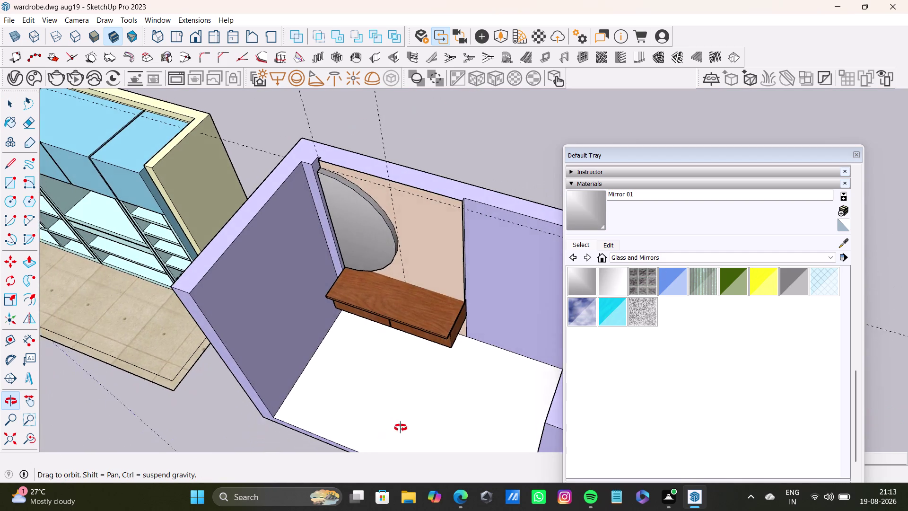
Extrude the right side panel face of the wardrobe box with Push/Pull.
middle_drag(396, 431, 446, 265)
middle_drag(442, 287, 418, 328)
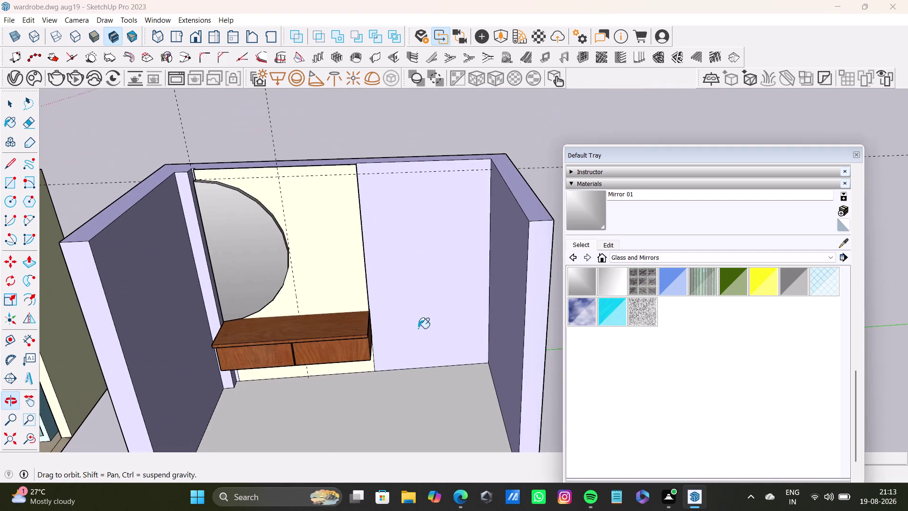
key(space)
scroll(down, 3)
middle_drag(429, 276, 434, 250)
middle_drag(435, 262, 466, 268)
key(space)
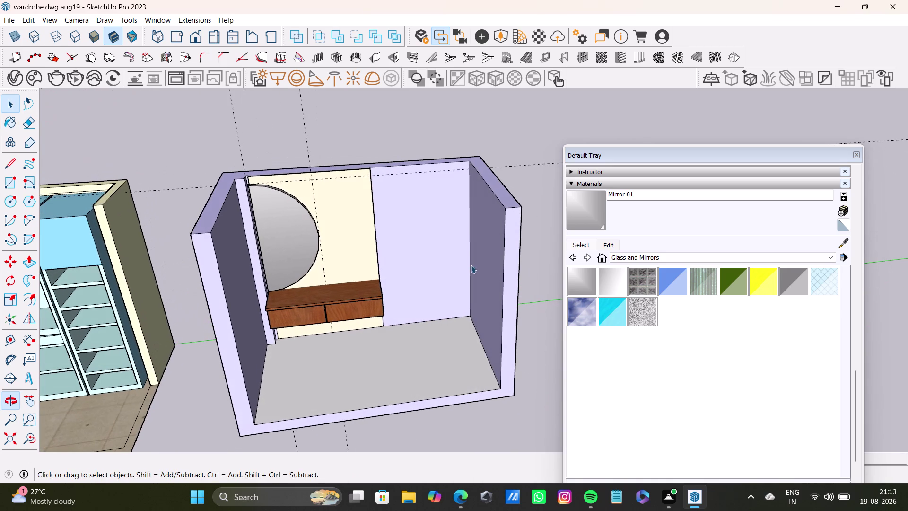
middle_drag(466, 268, 470, 266)
click(486, 245)
key(p)
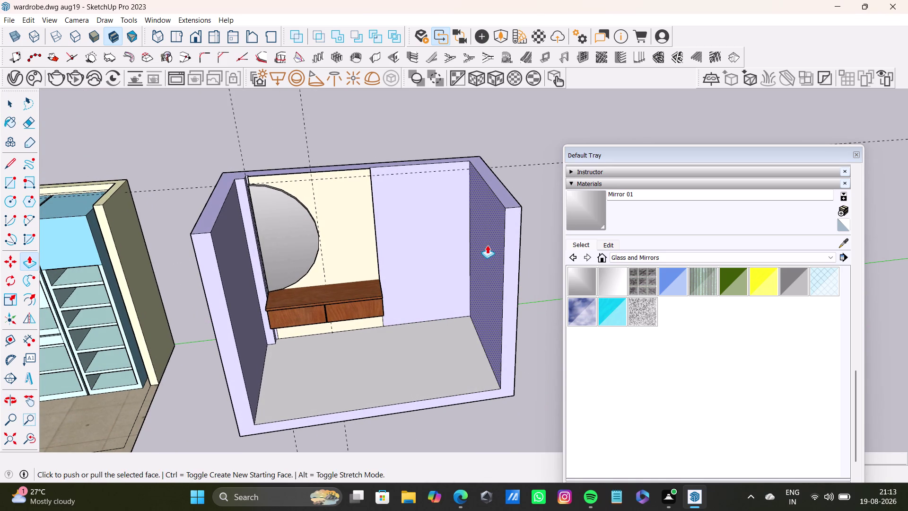
drag(488, 246, 403, 250)
Push the right side panel back in to its final thickness.
middle_drag(435, 246, 310, 241)
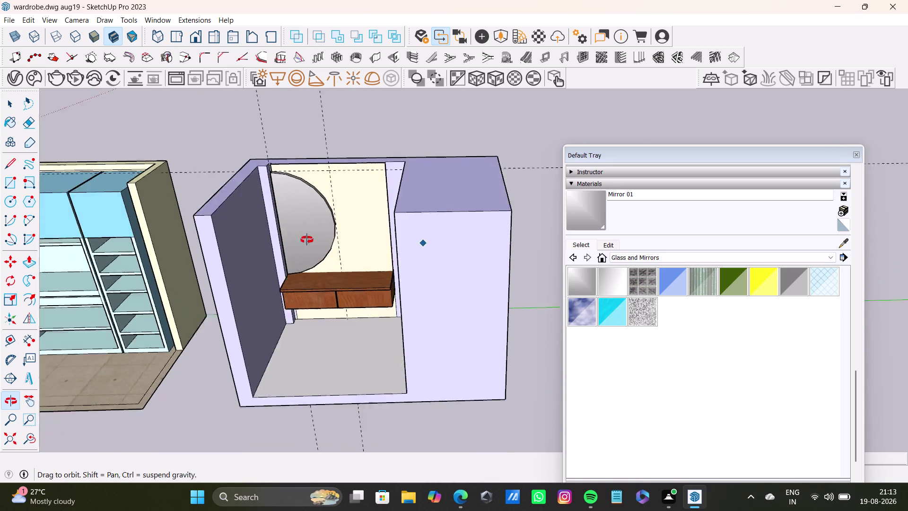
middle_drag(310, 241, 300, 239)
key(space)
click(504, 259)
key(p)
drag(504, 258, 485, 255)
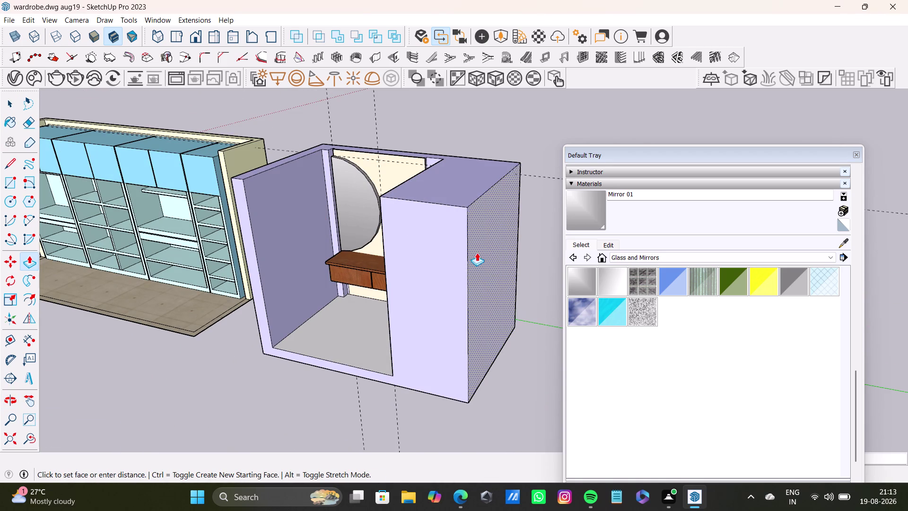
drag(485, 255, 427, 244)
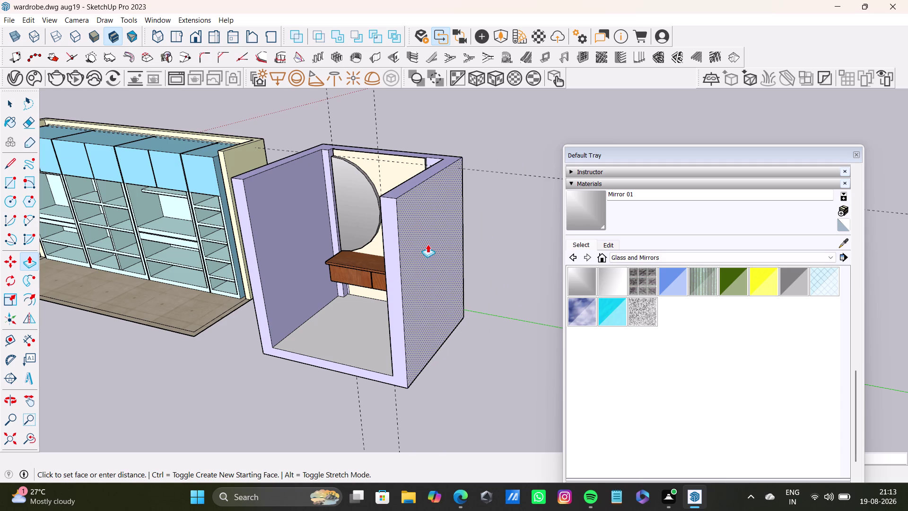
drag(428, 244, 429, 244)
key(space)
Look down into the wardrobe box and select its floor.
middle_drag(383, 326, 516, 309)
middle_drag(499, 323, 469, 257)
middle_drag(463, 270, 448, 305)
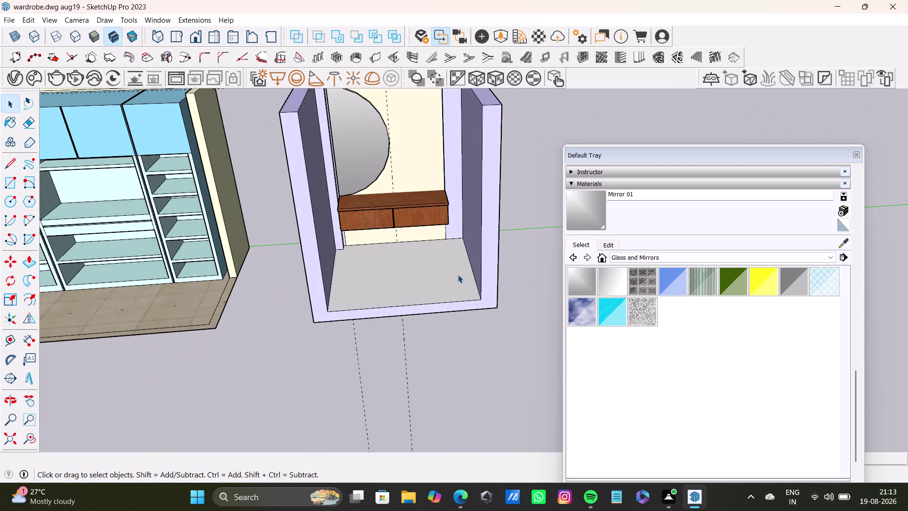
key(space)
click(461, 271)
middle_drag(463, 272, 456, 322)
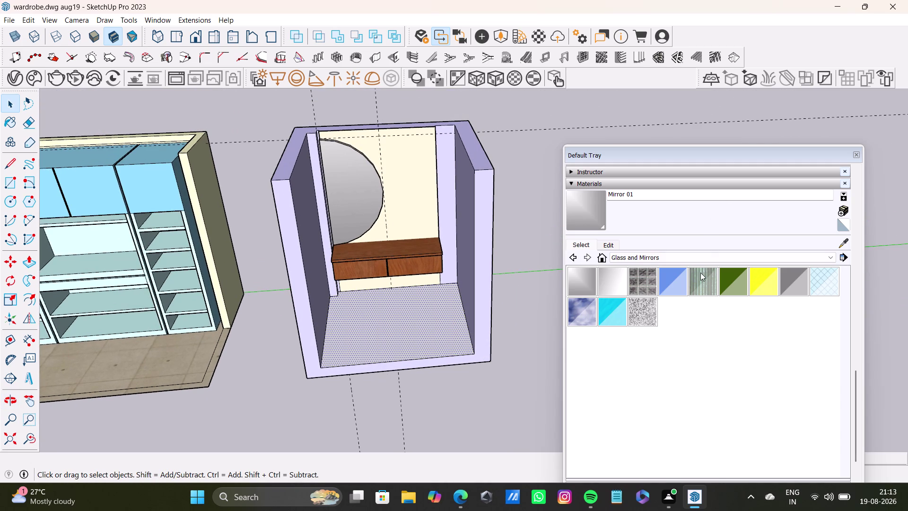
Paint the box floor with Concrete Tile from the Tile category.
click(702, 259)
scroll(down, 3)
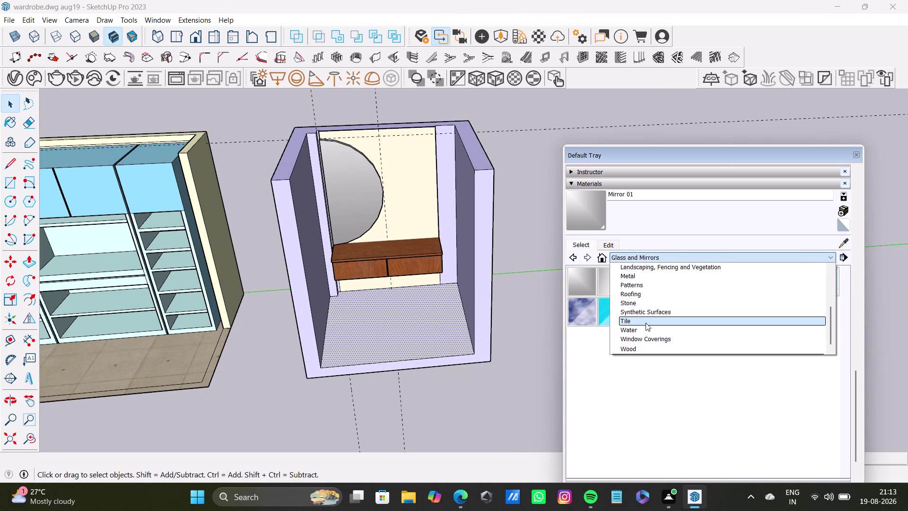
click(646, 321)
click(652, 289)
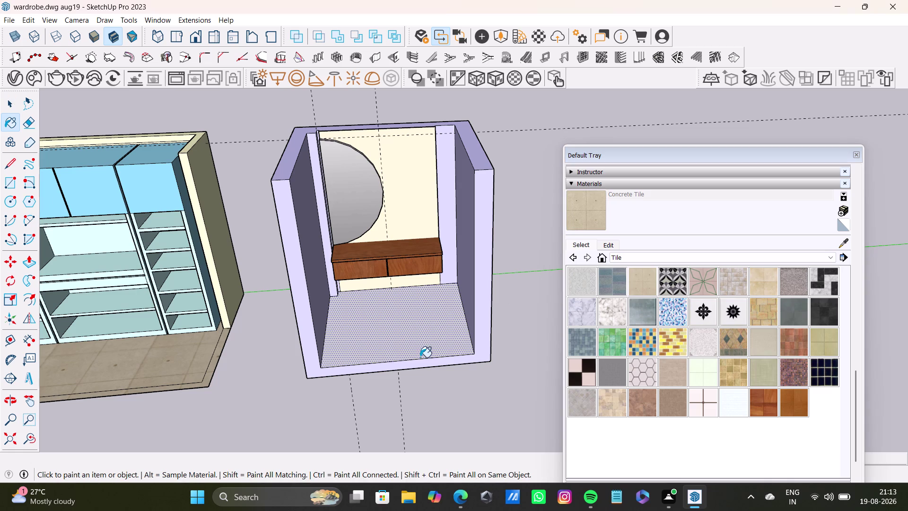
click(423, 353)
Try Metal Panel on the floor, then revert to Concrete Tile.
scroll(down, 3)
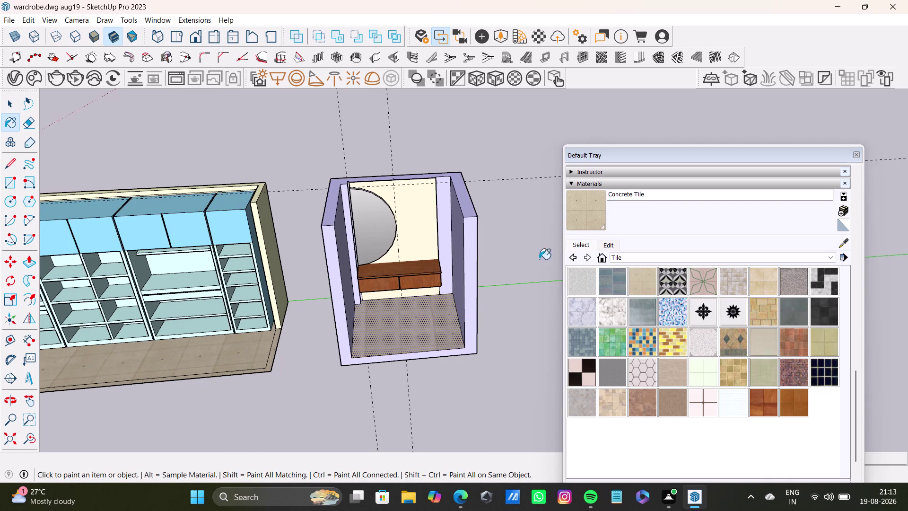
click(640, 311)
click(439, 325)
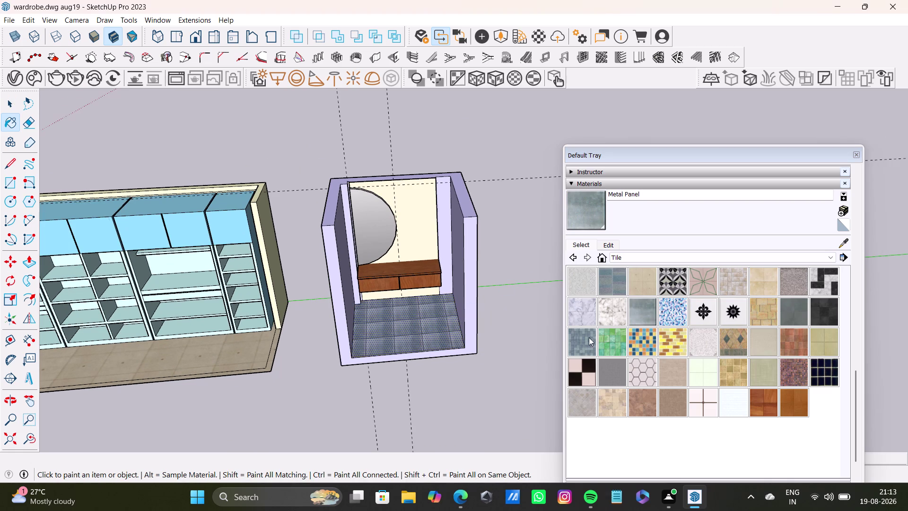
click(646, 279)
click(451, 332)
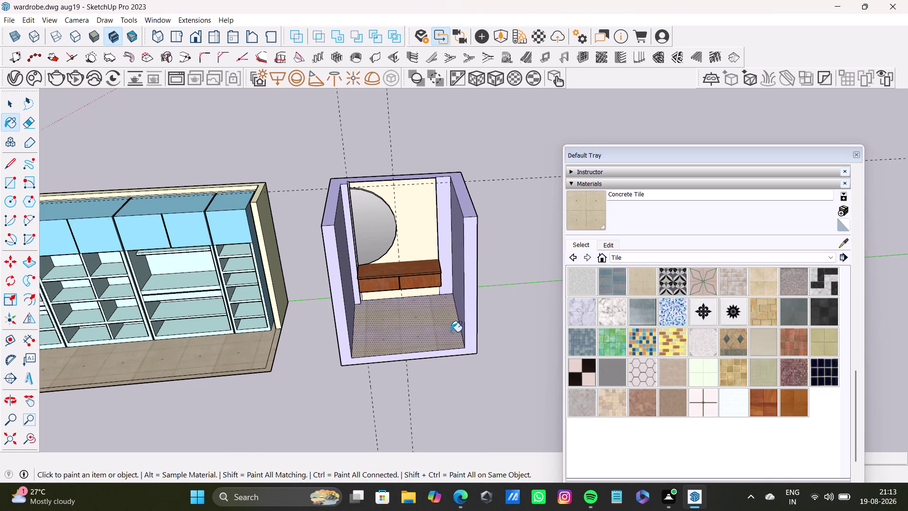
Frame the mirror niche and start a V-Ray render of the view.
scroll(up, 3)
middle_drag(459, 298, 492, 411)
middle_drag(493, 402, 471, 335)
key(space)
click(854, 154)
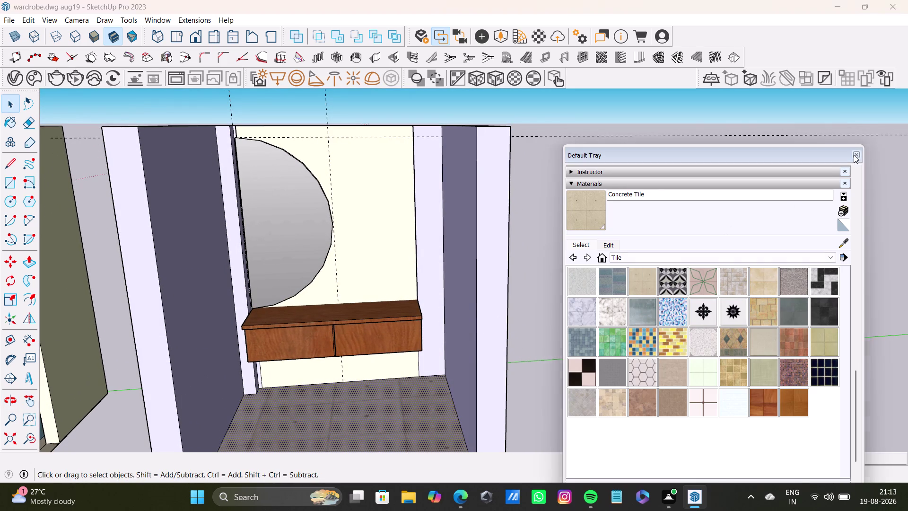
click(71, 76)
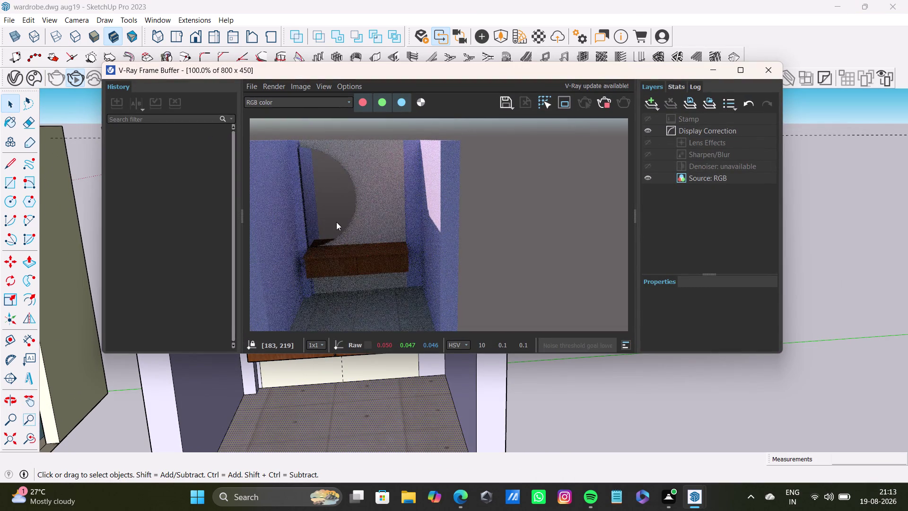
scroll(down, 3)
scroll(up, 3)
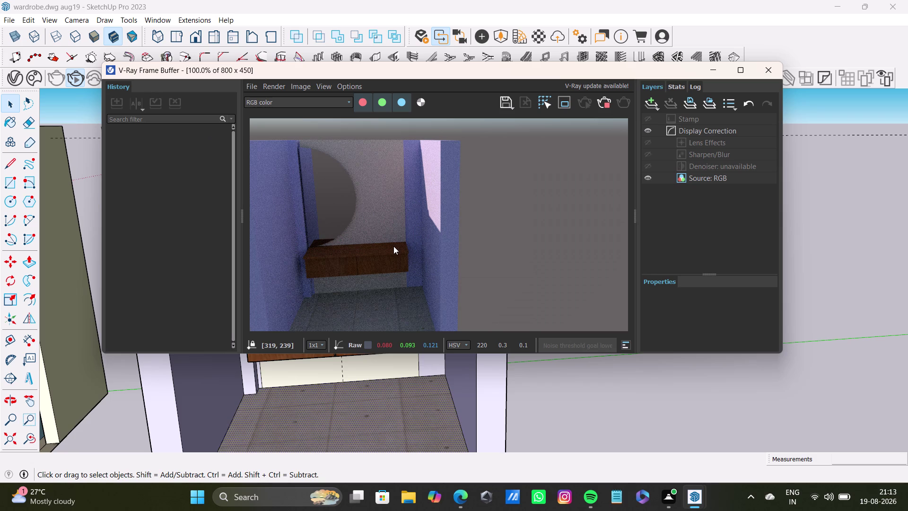
middle_drag(333, 221, 406, 209)
scroll(up, 3)
scroll(down, 3)
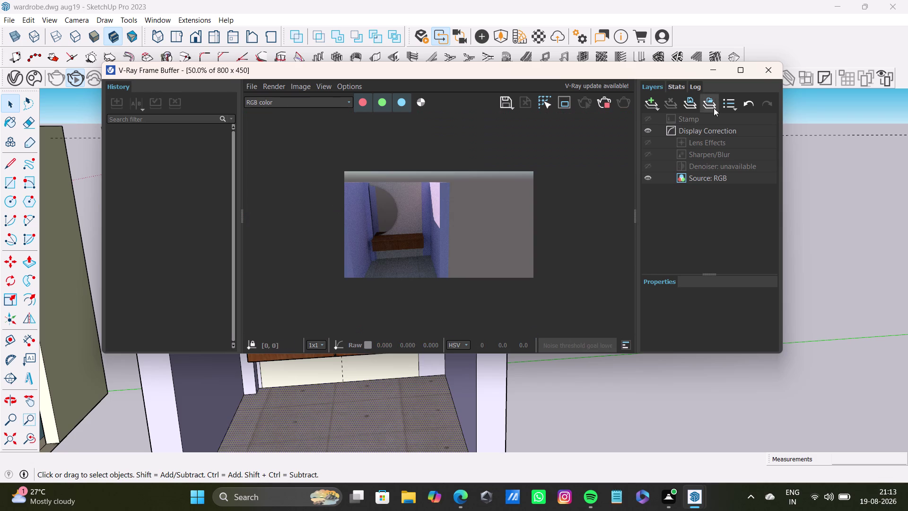
click(766, 72)
scroll(down, 3)
key(space)
middle_drag(280, 326, 413, 330)
middle_drag(415, 331, 241, 368)
click(246, 294)
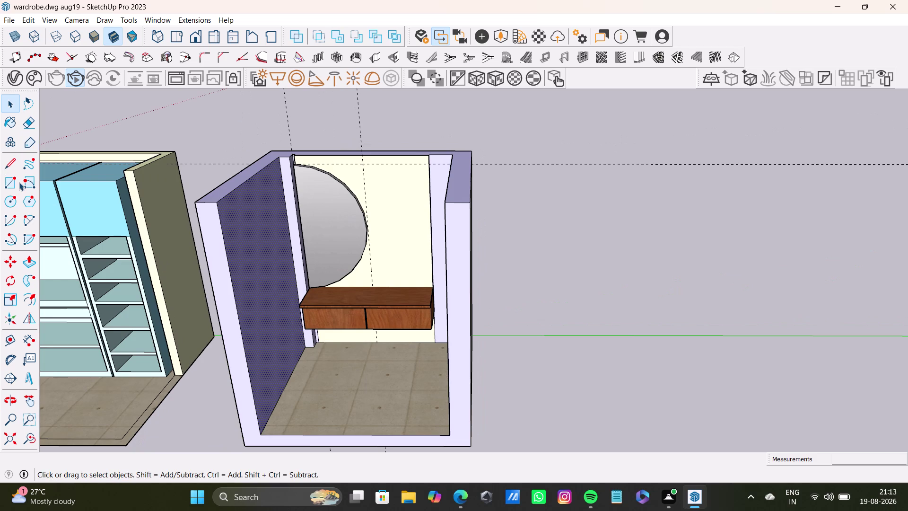
click(14, 124)
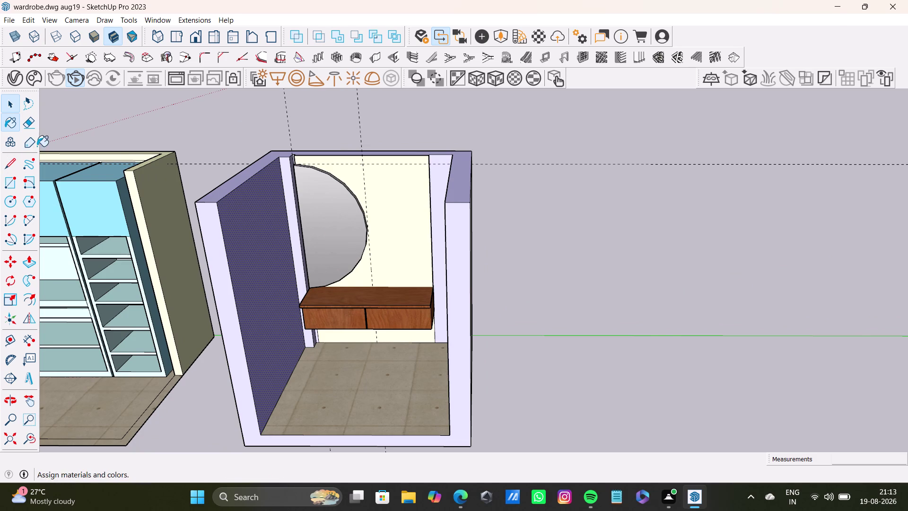
click(629, 255)
scroll(up, 3)
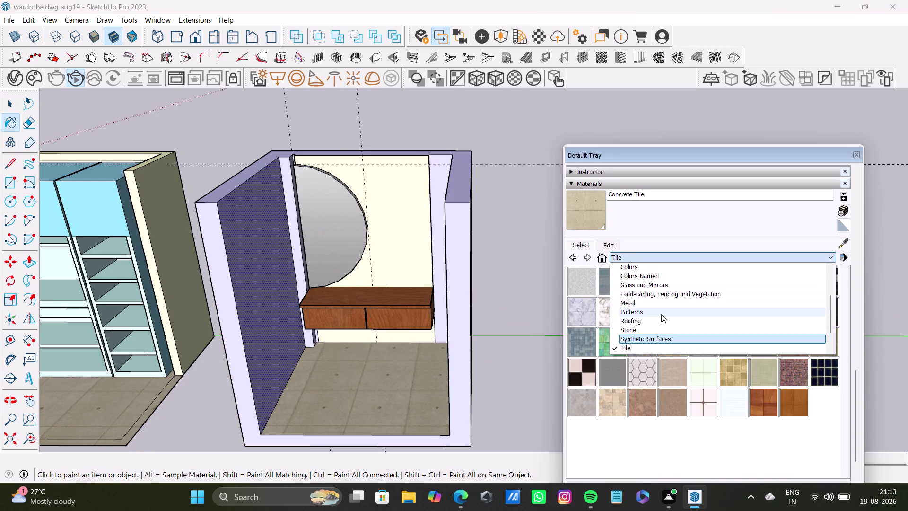
scroll(up, 3)
Paint the mirror unit's left, right and lower panels and edges 0090_LightCyan from Colors-Named.
click(656, 334)
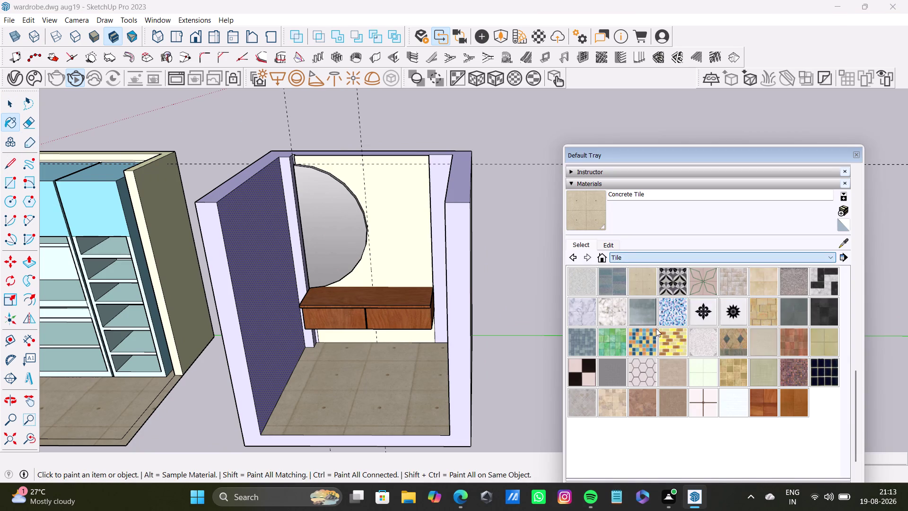
scroll(down, 3)
scroll(down, 3)
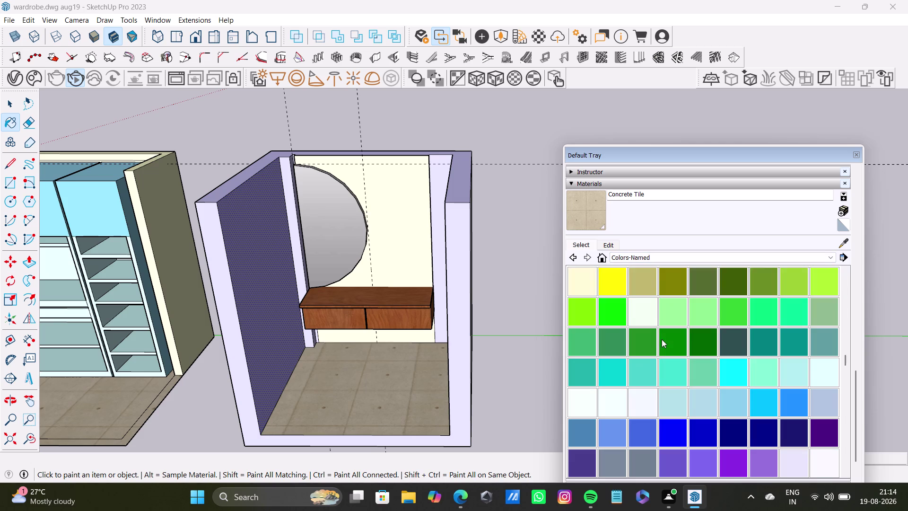
scroll(down, 3)
scroll(down, 3)
click(819, 309)
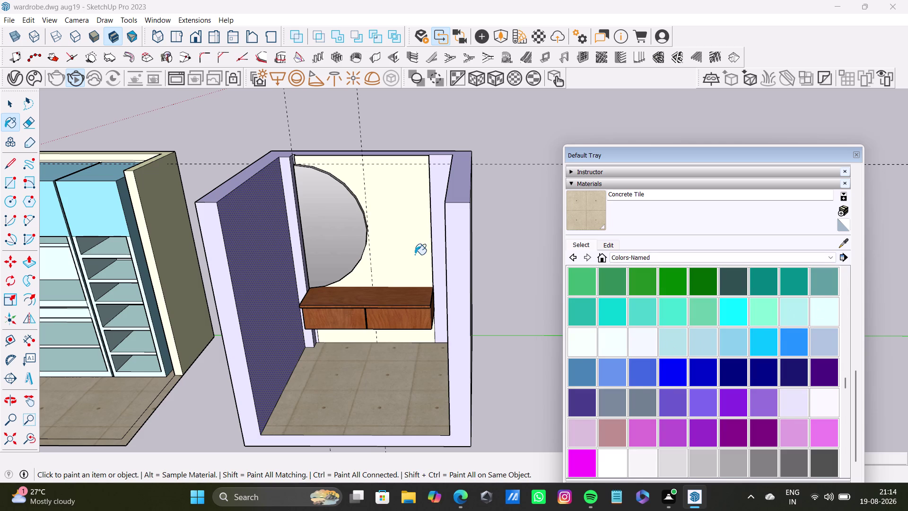
click(266, 233)
click(289, 190)
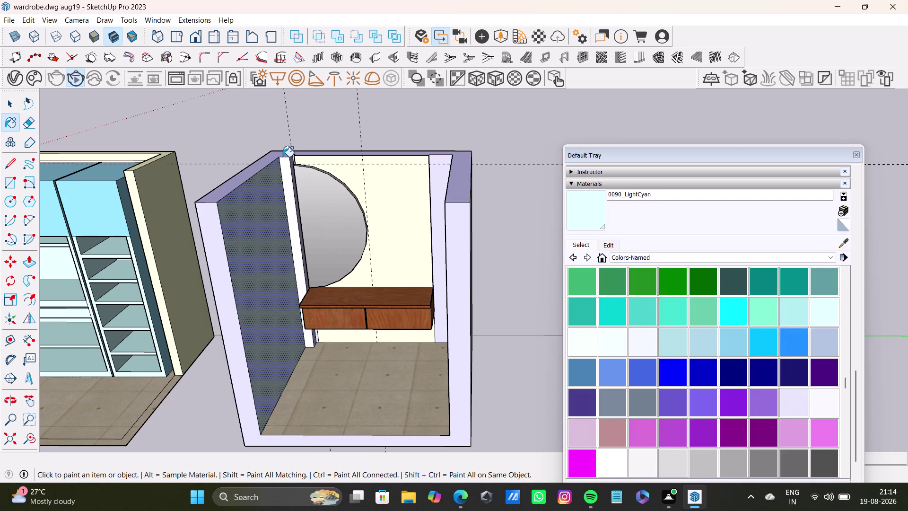
click(282, 156)
click(254, 166)
click(446, 180)
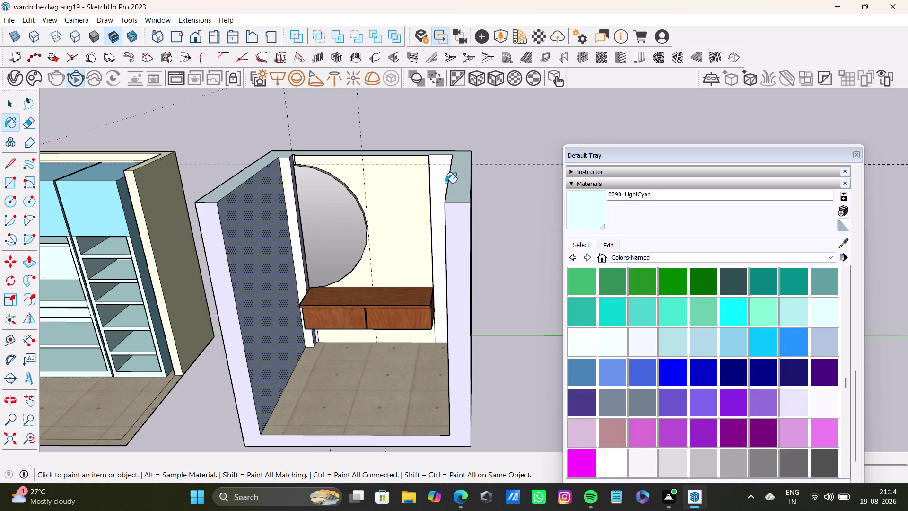
click(456, 216)
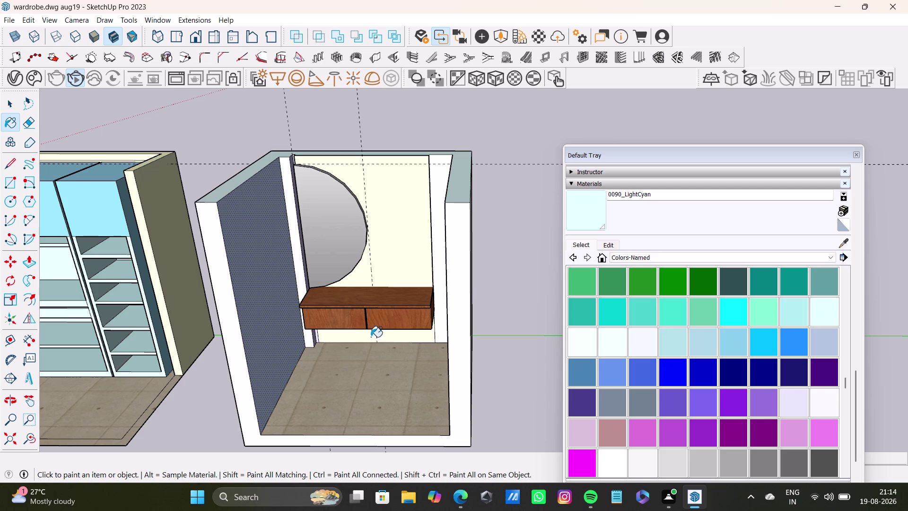
Paint the thin upright strip and its top end light cyan.
scroll(up, 3)
middle_drag(249, 112, 268, 126)
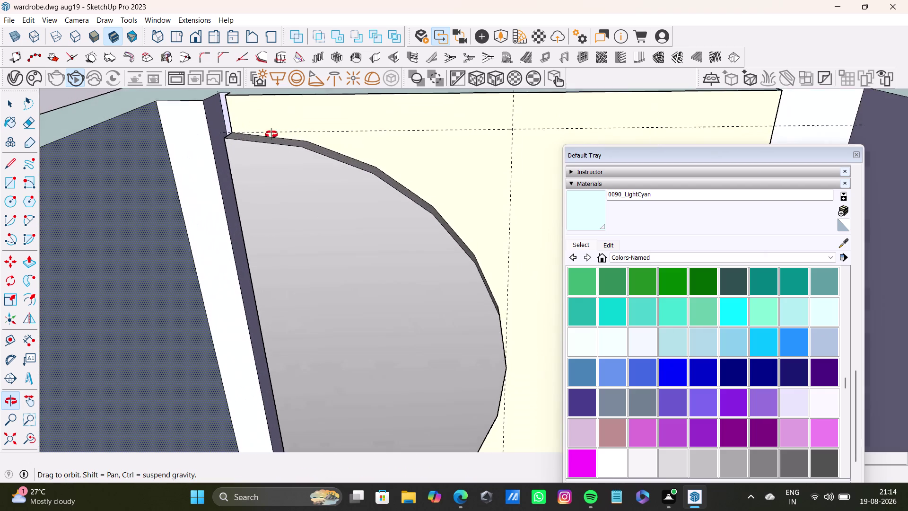
middle_drag(268, 126, 229, 161)
click(226, 102)
scroll(down, 3)
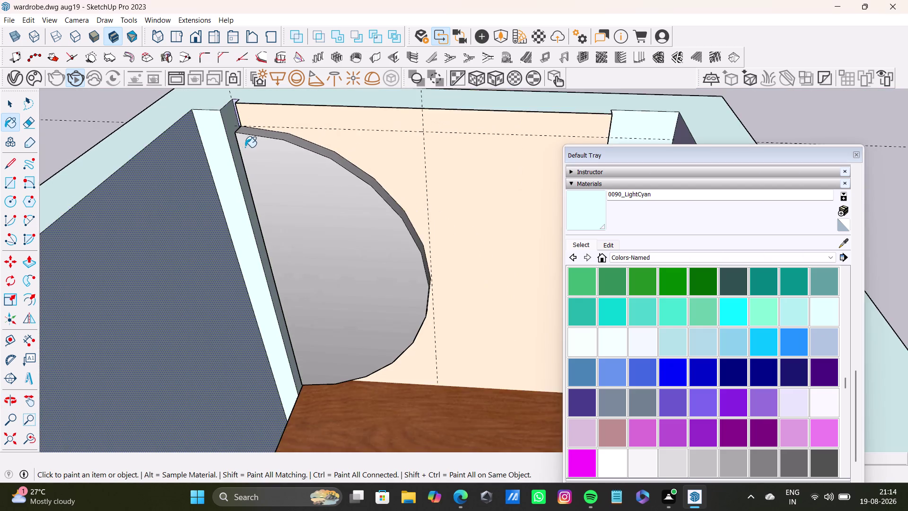
middle_drag(251, 115, 329, 197)
scroll(up, 3)
click(320, 197)
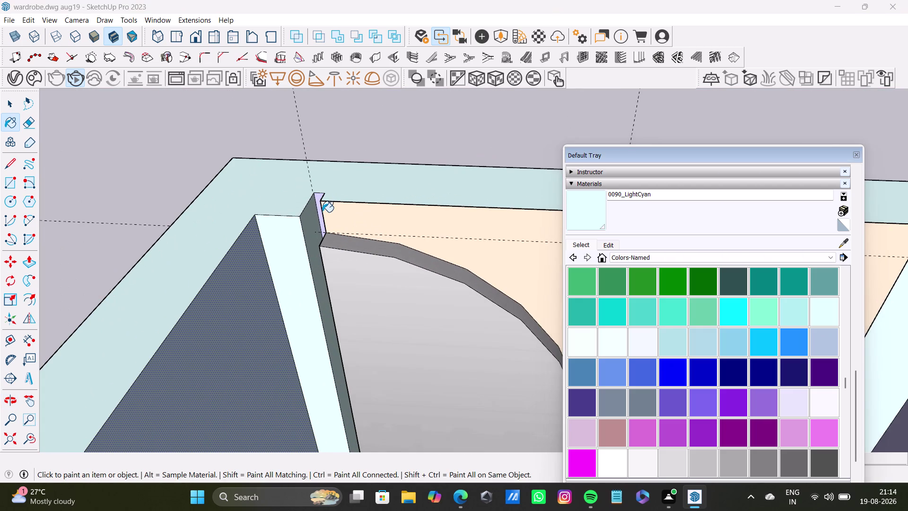
Paint the remaining side panel face and inner side panel light cyan.
scroll(down, 3)
scroll(up, 3)
scroll(down, 3)
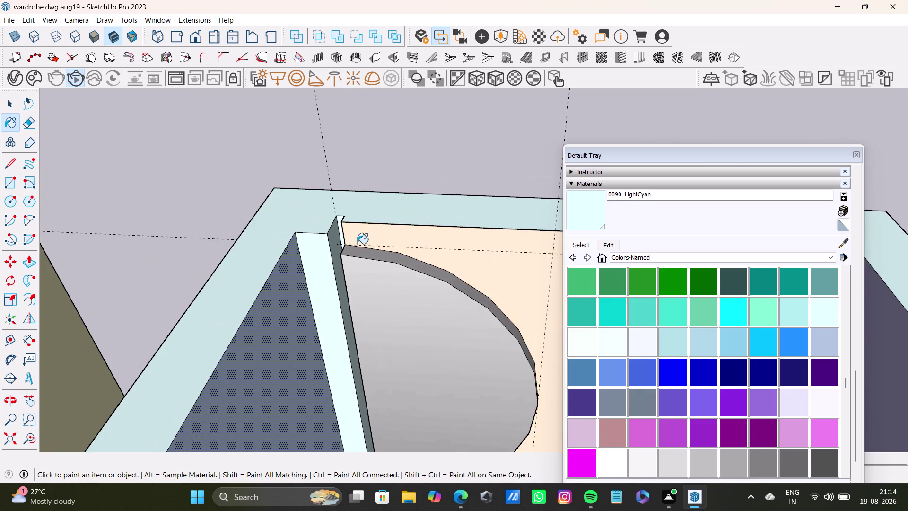
scroll(down, 3)
middle_drag(359, 280, 508, 214)
middle_drag(446, 274, 557, 276)
middle_drag(492, 308, 609, 318)
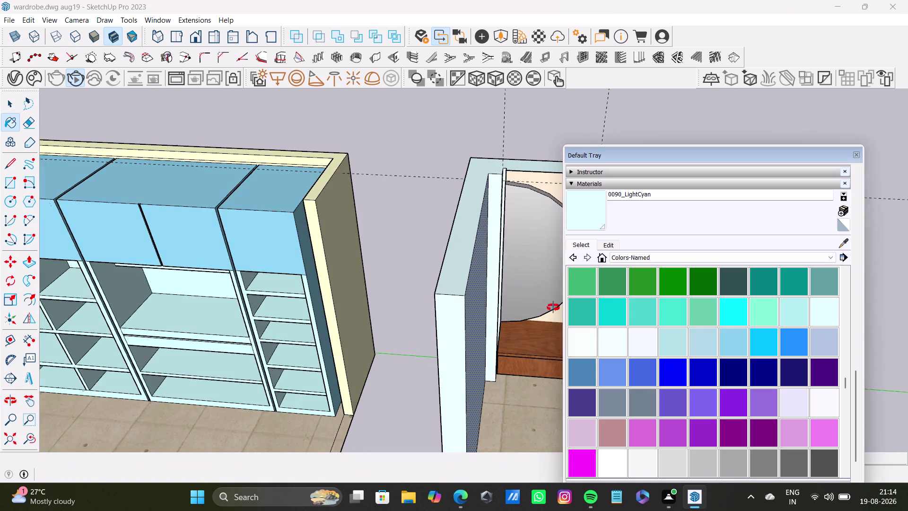
middle_drag(420, 298, 556, 311)
click(501, 256)
scroll(down, 3)
middle_drag(484, 244, 372, 211)
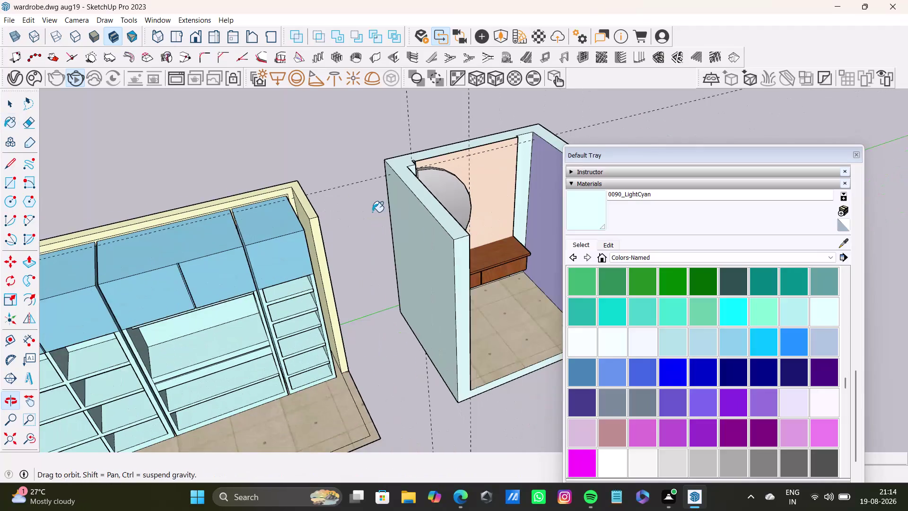
middle_drag(428, 227, 252, 240)
click(414, 221)
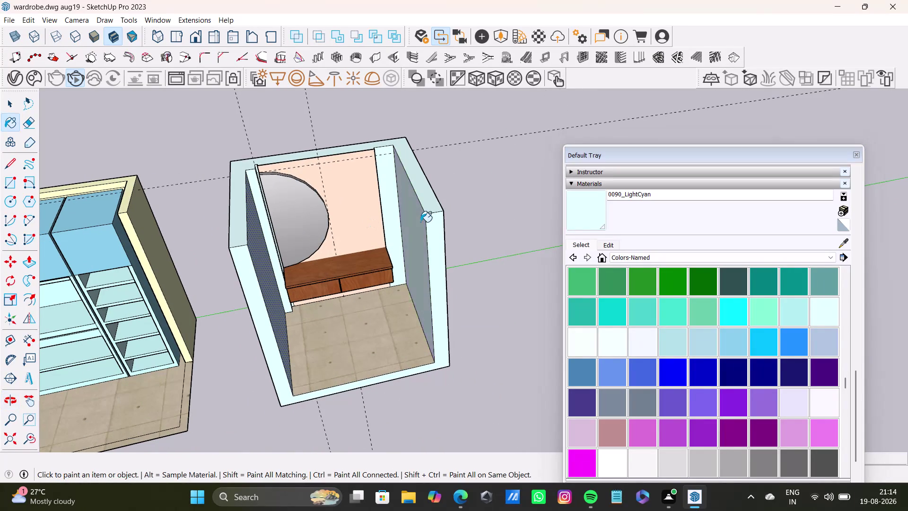
Zoom out to view all wardrobe units, leave painting, and clear the selection.
middle_drag(424, 261, 224, 237)
scroll(down, 3)
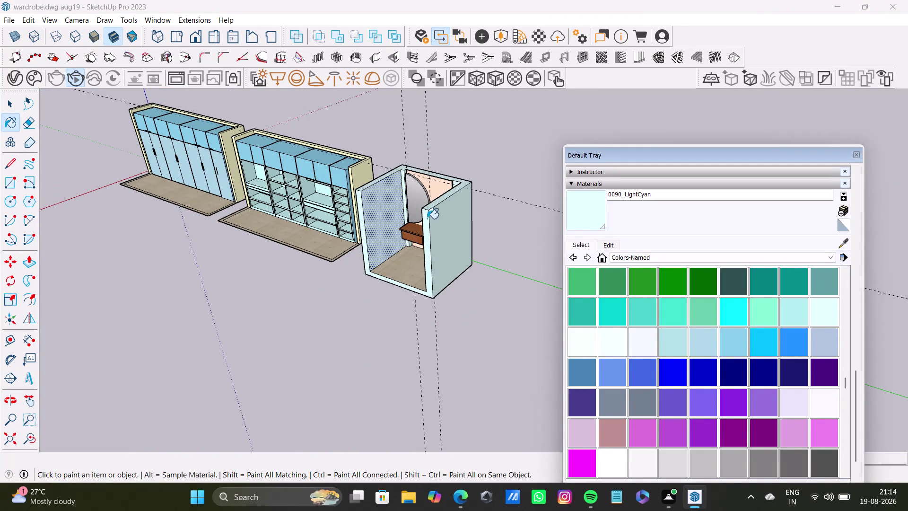
key(space)
scroll(down, 3)
scroll(up, 3)
key(space)
click(496, 147)
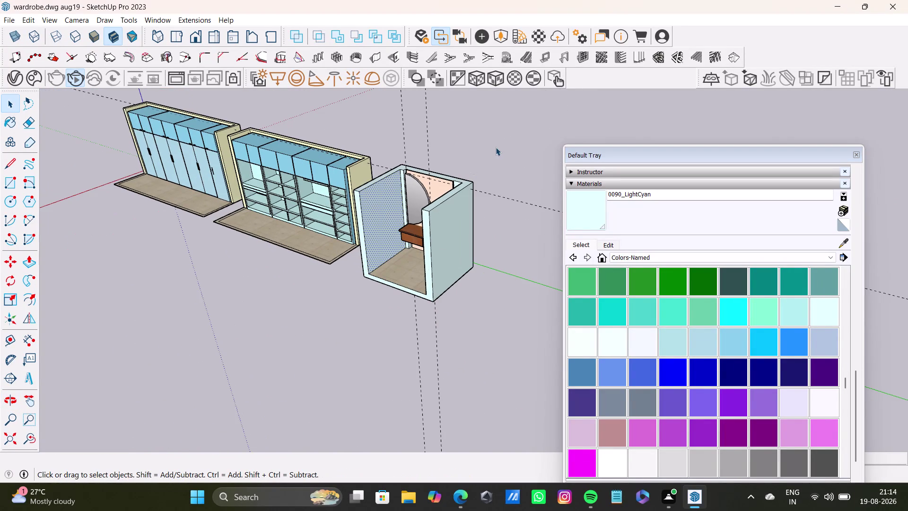
Orbit in to the mirror unit's tiled floor and its front edge.
scroll(up, 3)
middle_drag(382, 234, 249, 297)
middle_drag(249, 301, 445, 280)
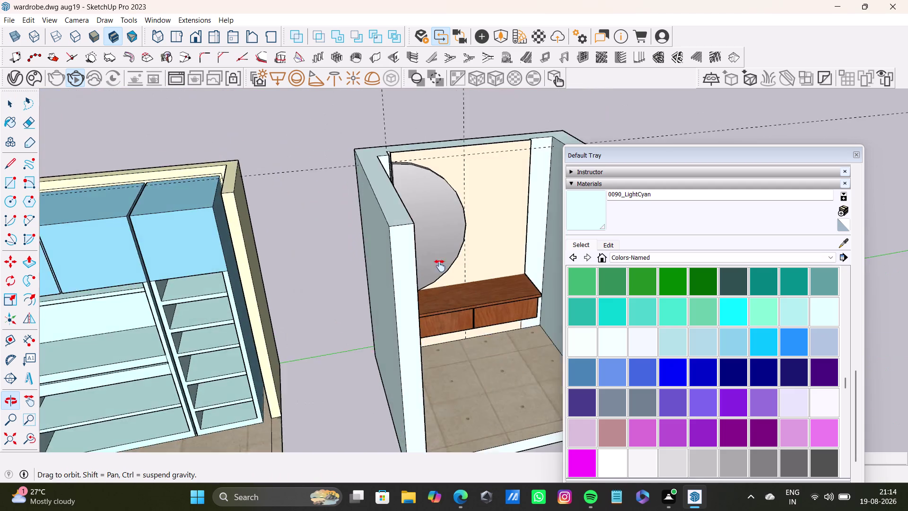
middle_drag(445, 280, 303, 249)
middle_drag(400, 273, 326, 341)
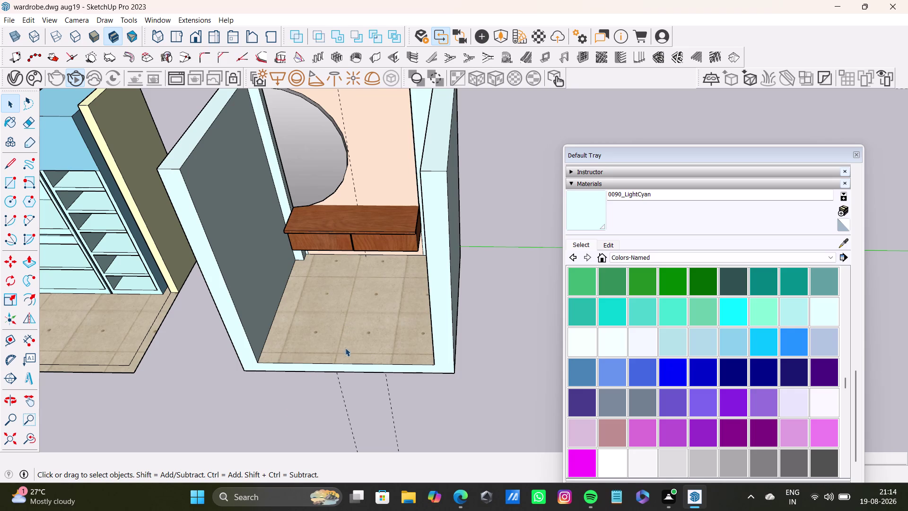
middle_drag(365, 357, 372, 292)
scroll(up, 3)
middle_drag(408, 352, 399, 425)
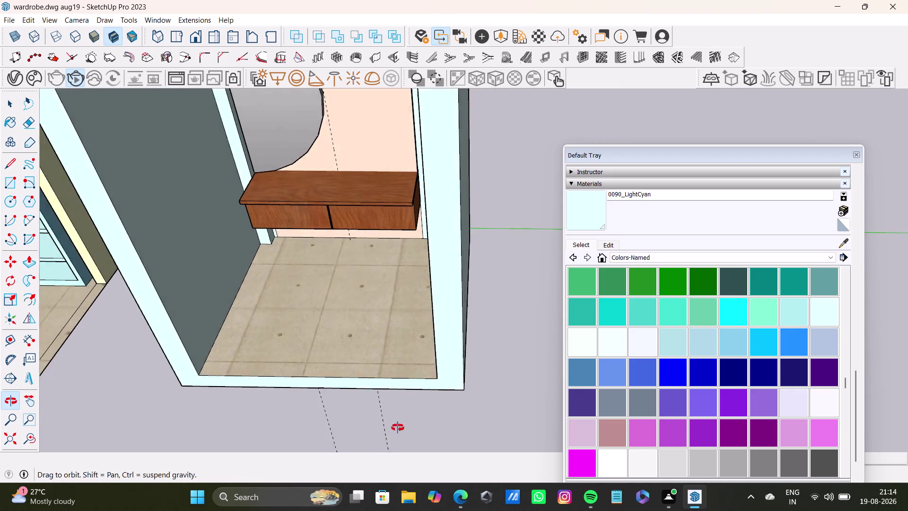
middle_drag(398, 425, 395, 433)
scroll(up, 3)
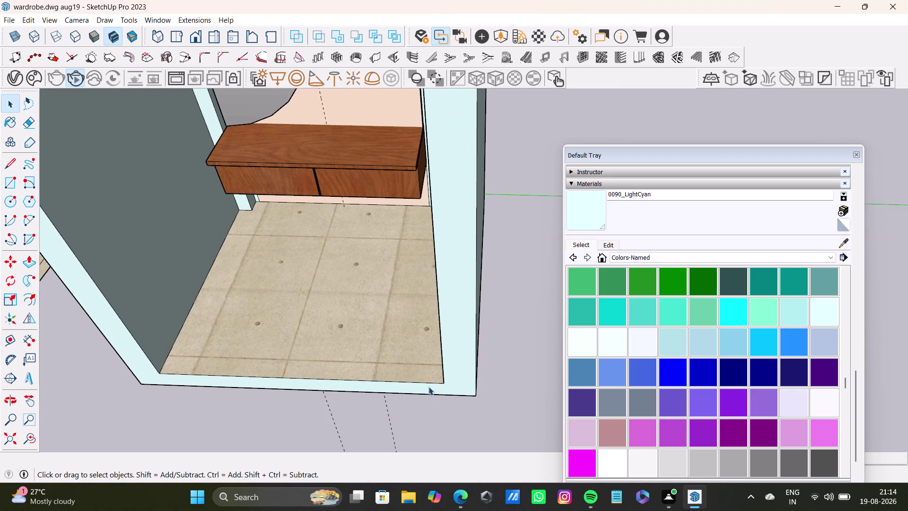
middle_drag(427, 385, 427, 344)
Draw short lines at the floor slab's front edge with the Line tool.
click(7, 168)
scroll(up, 3)
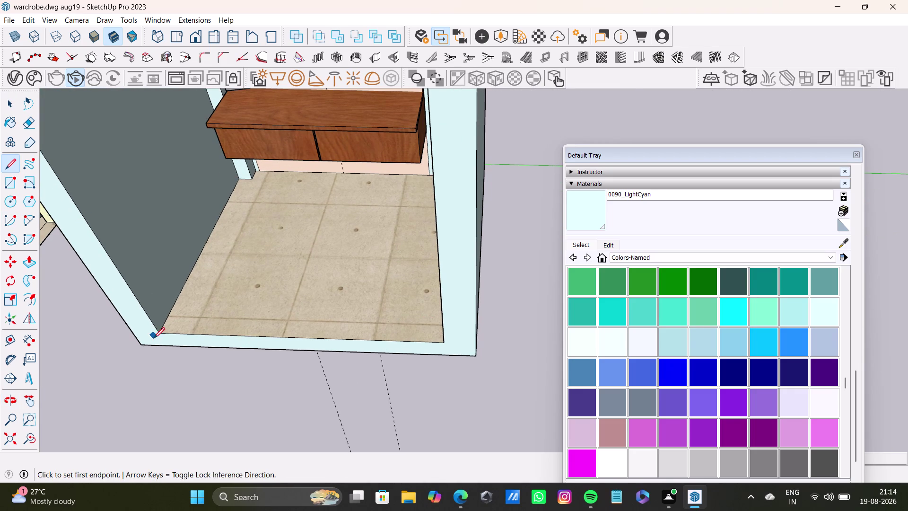
click(164, 330)
click(172, 348)
key(space)
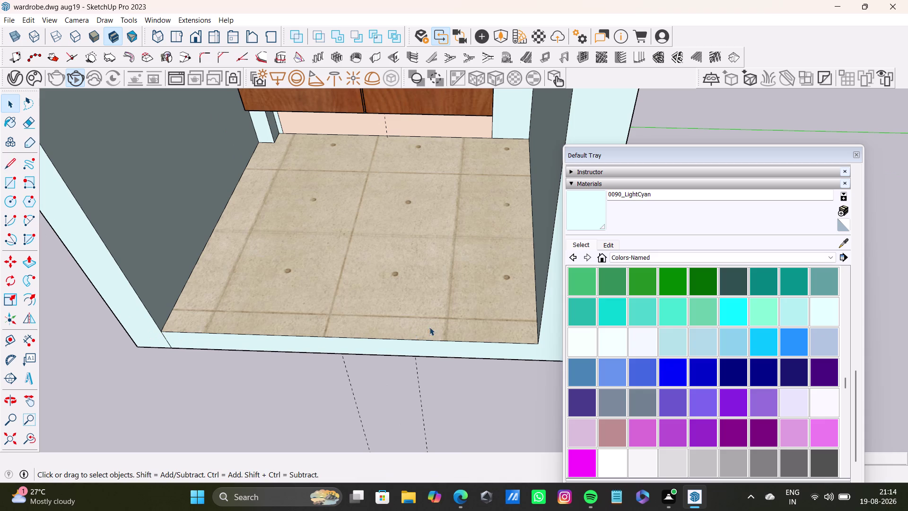
drag(7, 163, 12, 163)
middle_drag(391, 326, 283, 310)
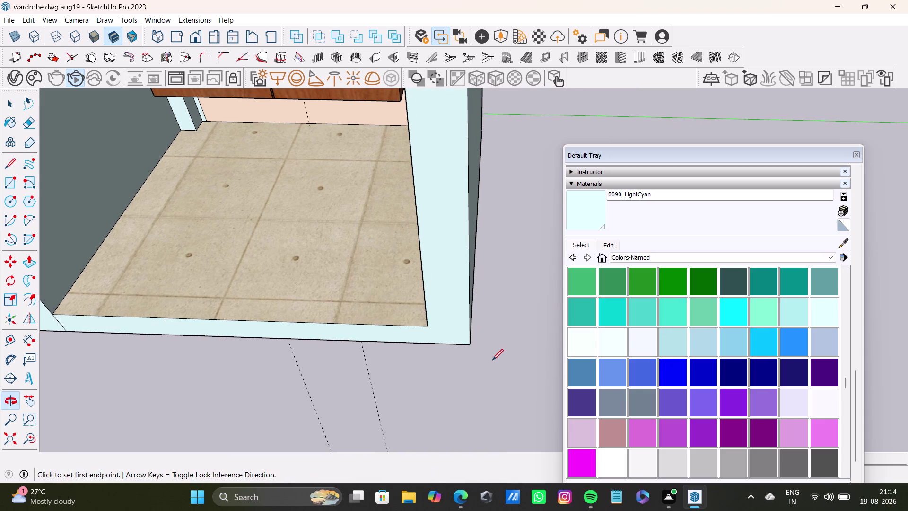
drag(428, 324, 431, 334)
click(431, 348)
key(space)
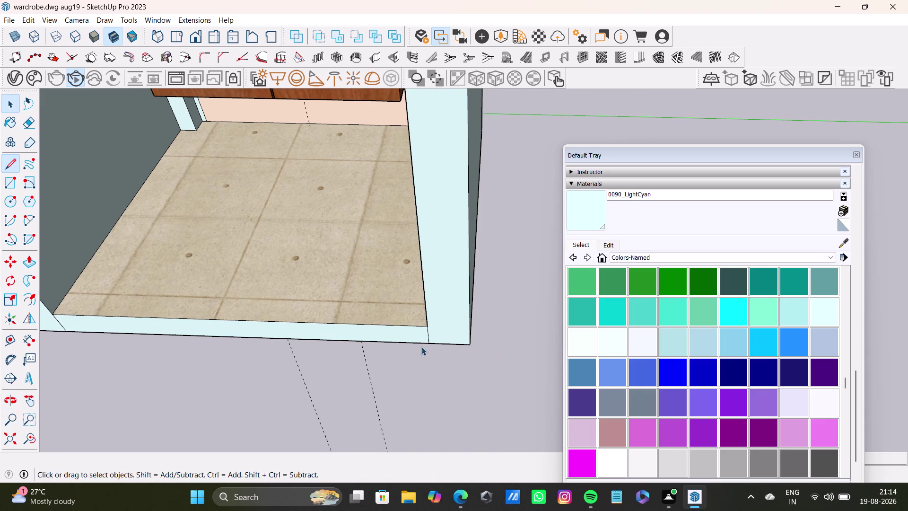
click(841, 244)
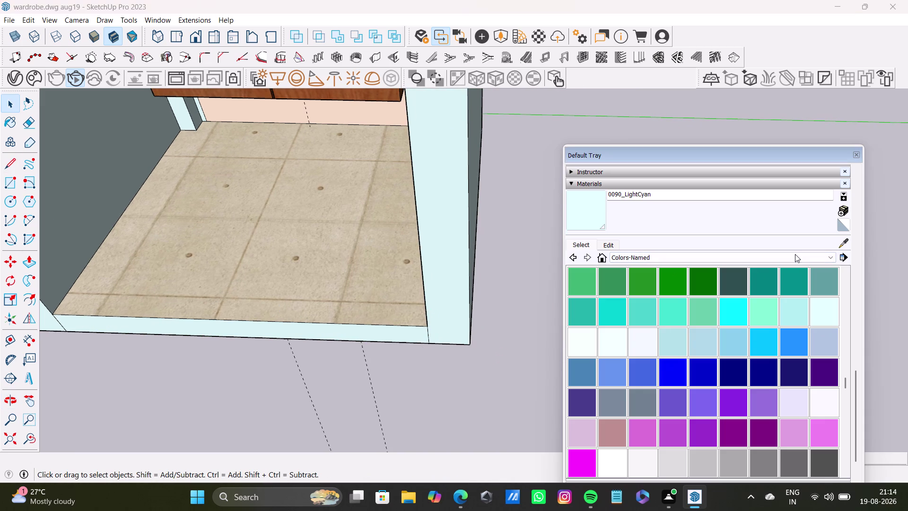
Sample Concrete Tile from the floor and paint the slab's front edge with it.
click(373, 271)
click(575, 221)
click(384, 338)
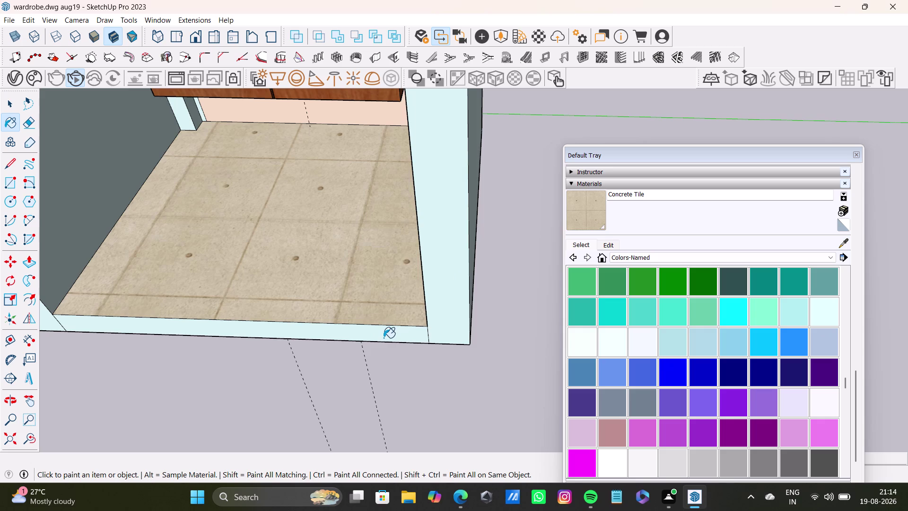
scroll(down, 3)
middle_drag(351, 388, 481, 438)
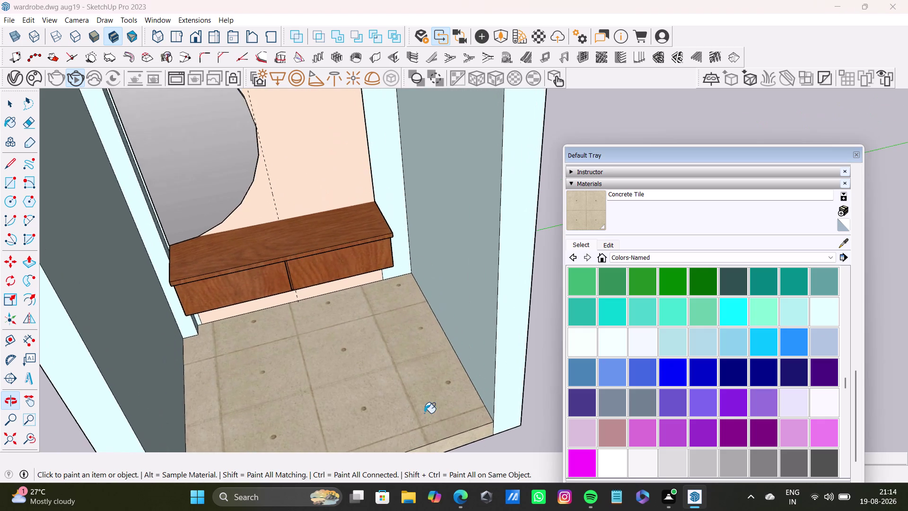
scroll(down, 3)
scroll(down, 3)
middle_drag(358, 367, 335, 282)
key(space)
Clear the selection, collapse the Default Tray, and view the whole model.
click(476, 276)
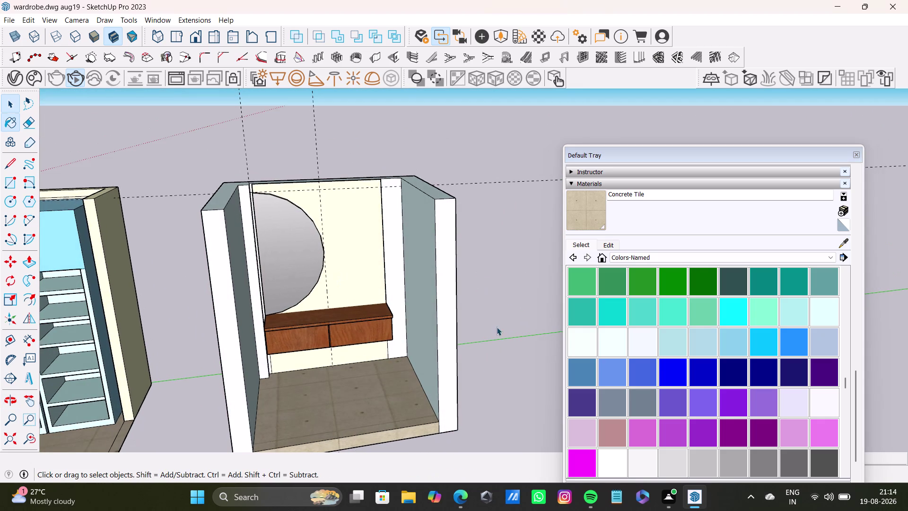
scroll(down, 3)
middle_drag(485, 256, 416, 347)
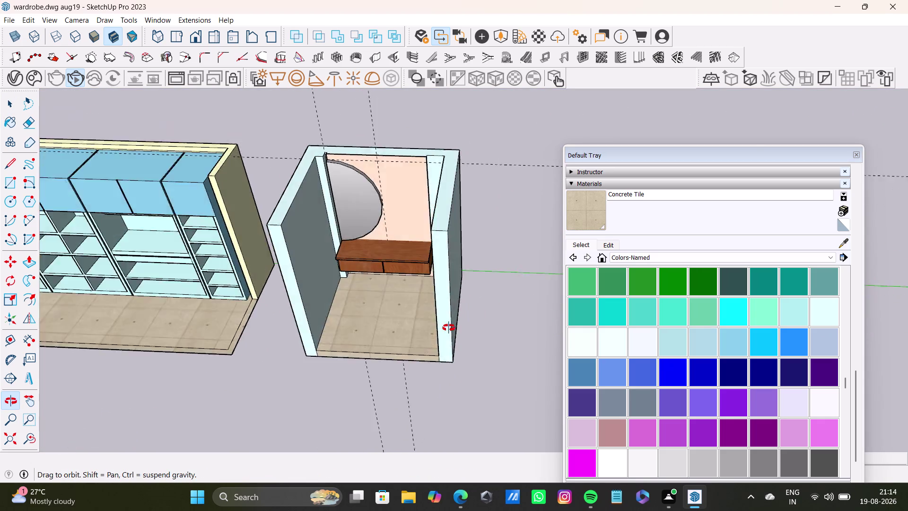
middle_drag(417, 346, 488, 313)
click(857, 154)
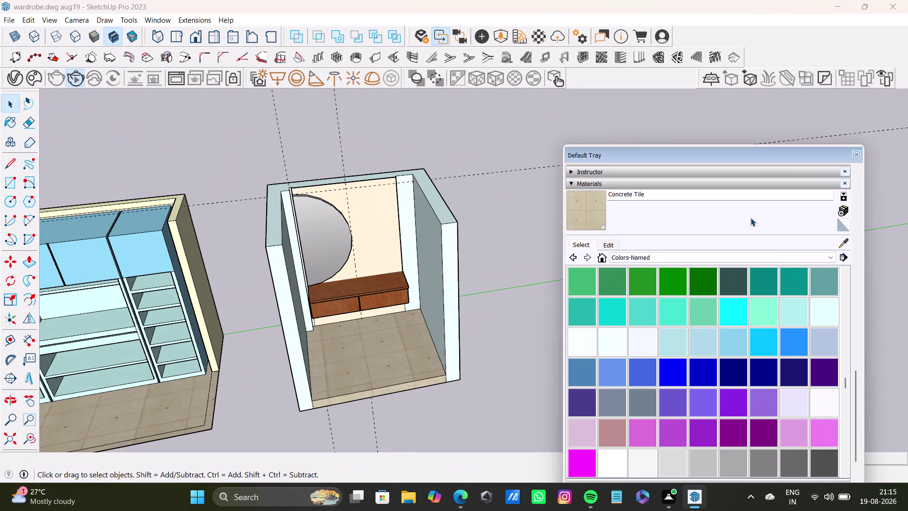
scroll(down, 3)
middle_drag(657, 298, 703, 198)
middle_drag(715, 234, 497, 257)
scroll(down, 3)
middle_drag(519, 273, 593, 266)
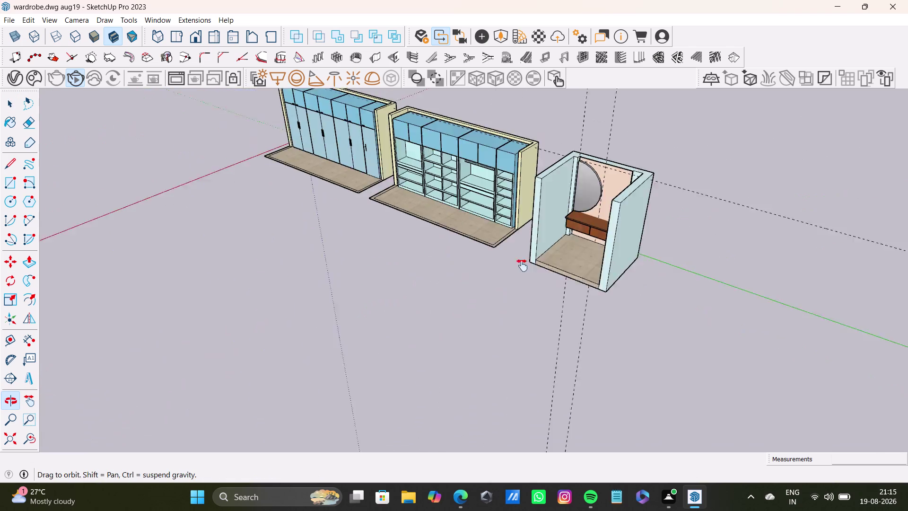
View the empty ground beside the mirror unit and cancel a misplaced rectangle.
middle_drag(593, 267, 400, 331)
middle_drag(403, 339, 374, 335)
middle_drag(496, 341, 469, 395)
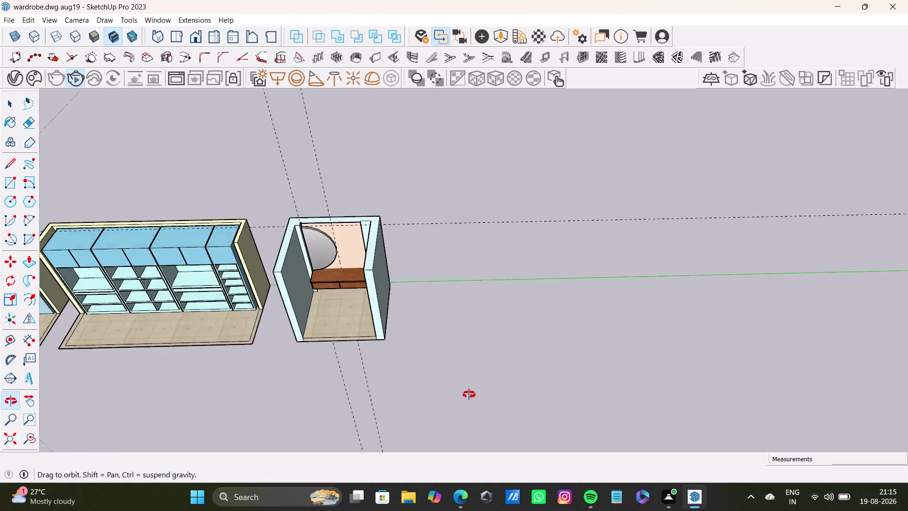
middle_drag(470, 394, 323, 375)
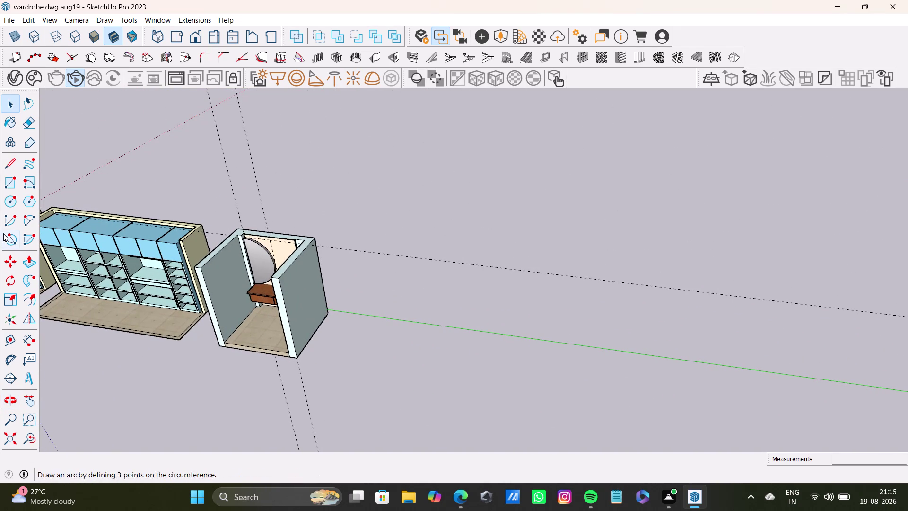
click(9, 181)
scroll(up, 3)
middle_drag(365, 346, 372, 342)
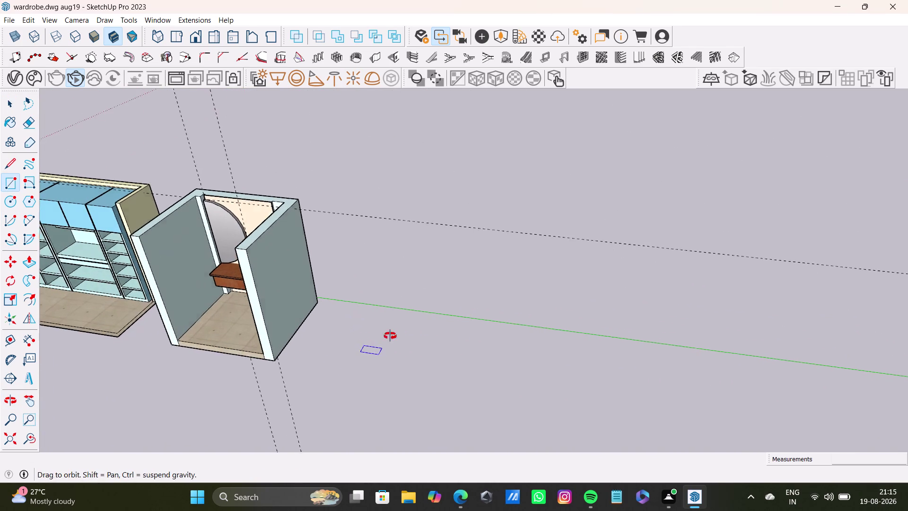
middle_drag(371, 342, 390, 336)
click(359, 307)
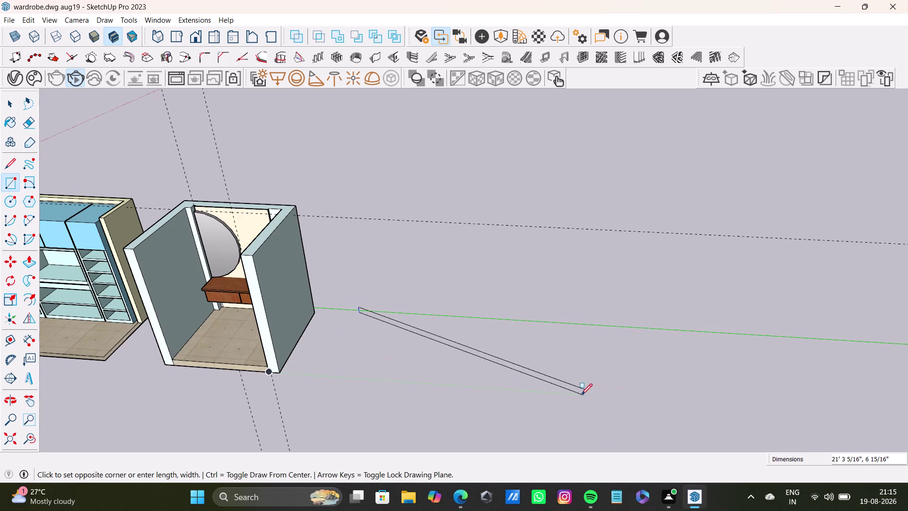
key(space)
Draw the long base rectangle on the ground right of the mirror unit.
click(8, 184)
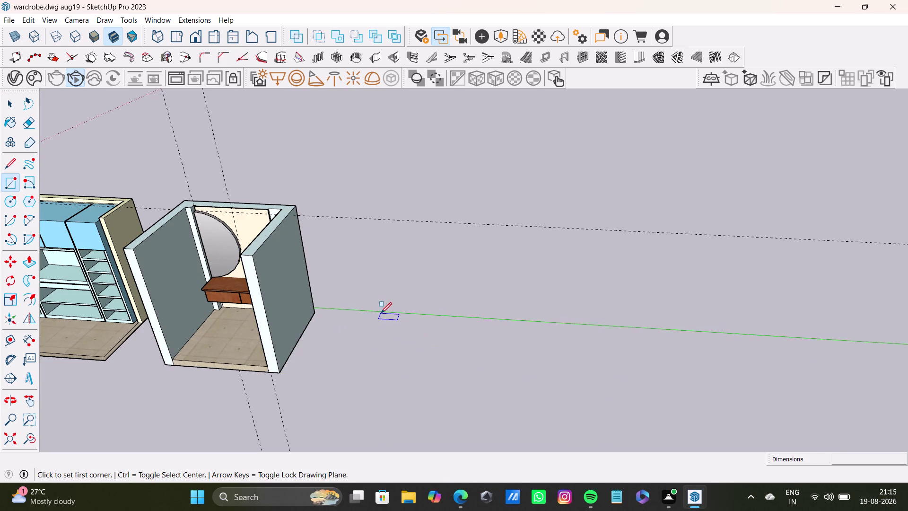
click(337, 310)
scroll(down, 3)
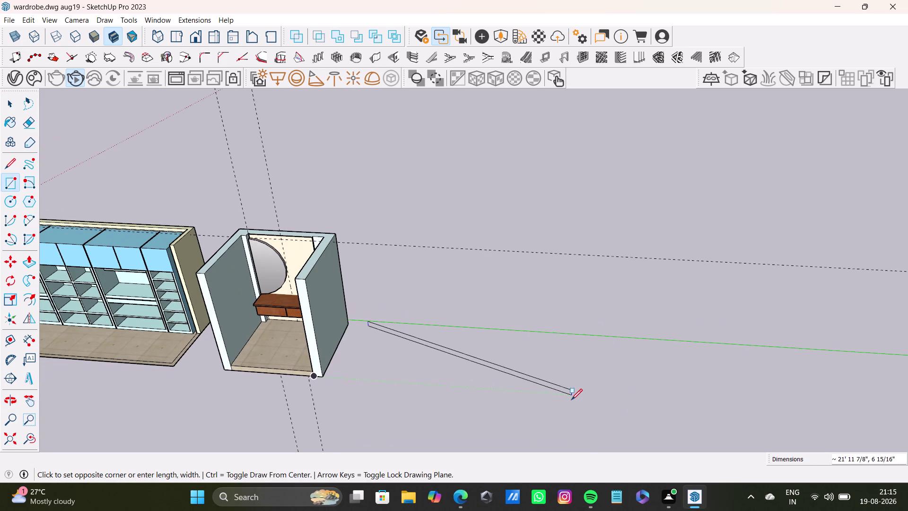
key(Up)
scroll(down, 3)
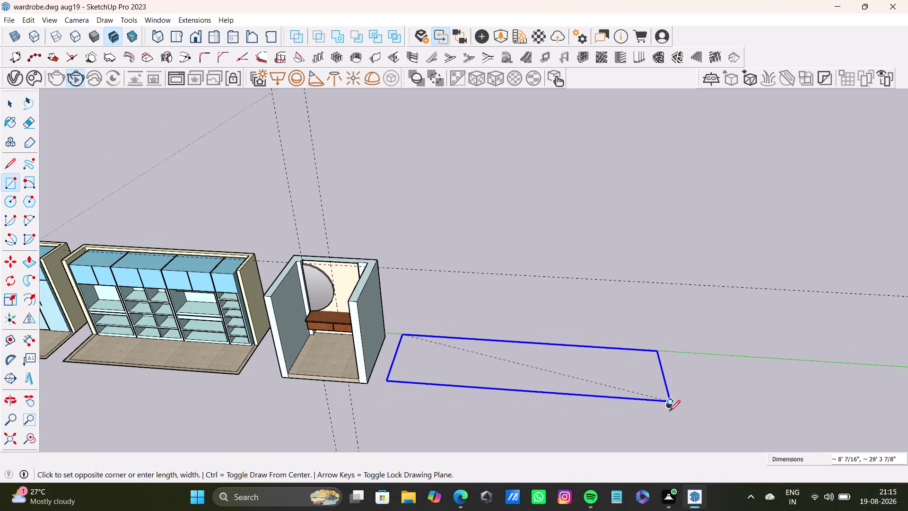
click(675, 408)
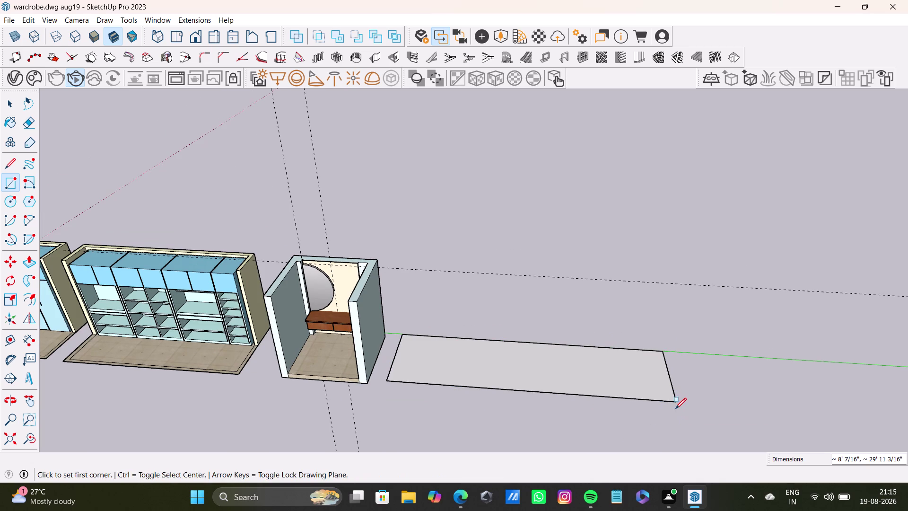
key(space)
scroll(down, 3)
middle_drag(619, 389, 567, 368)
middle_drag(567, 369, 556, 448)
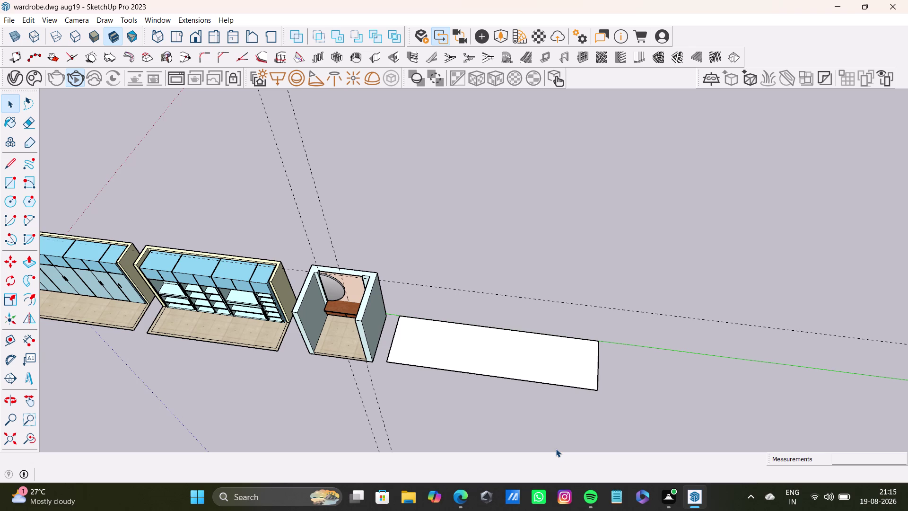
Inspect the mirror unit's back panel and contents by selecting them, then return to the rectangle.
key(space)
scroll(up, 3)
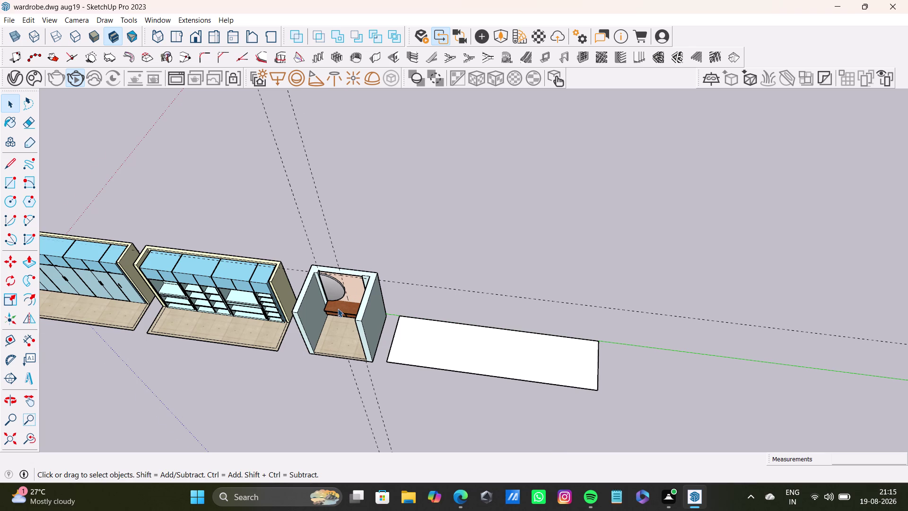
scroll(up, 3)
middle_drag(366, 310, 384, 278)
key(space)
click(388, 253)
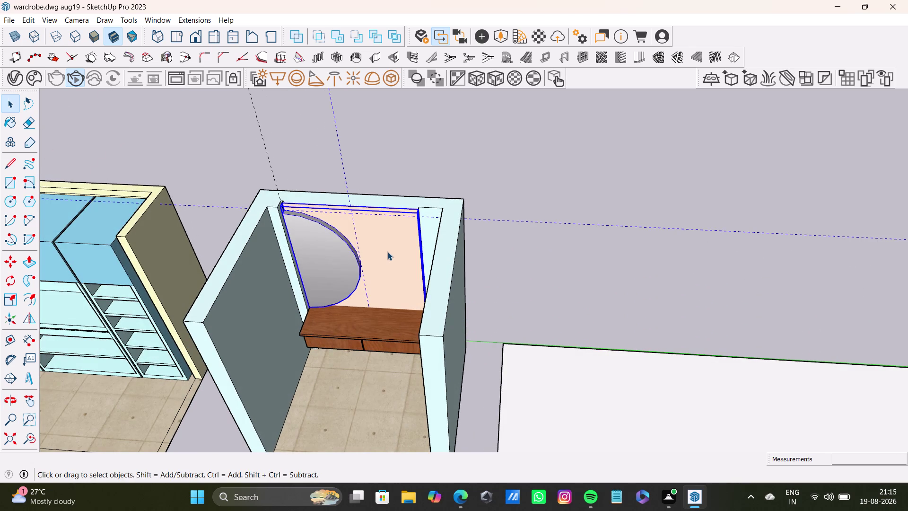
double_click(387, 251)
click(388, 252)
triple_click(387, 251)
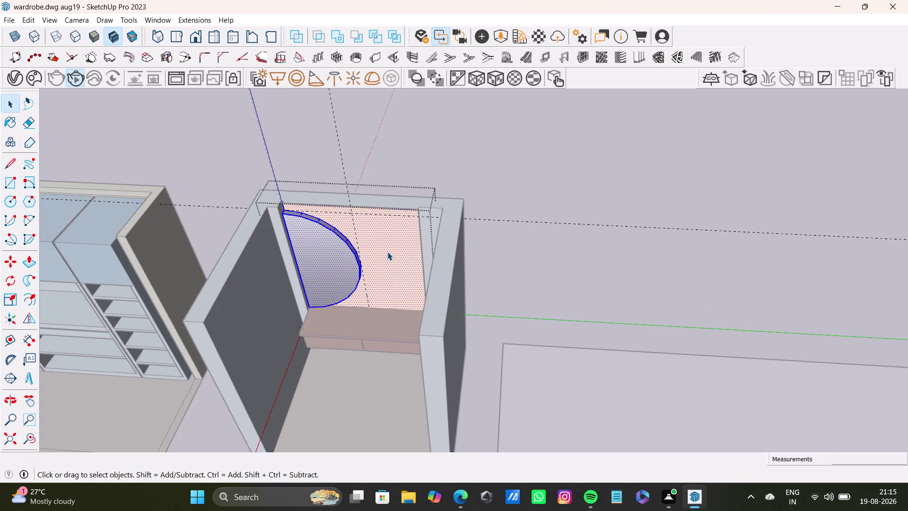
click(387, 252)
click(393, 249)
triple_click(395, 249)
click(398, 249)
key(space)
click(565, 281)
scroll(down, 3)
middle_drag(492, 330, 337, 305)
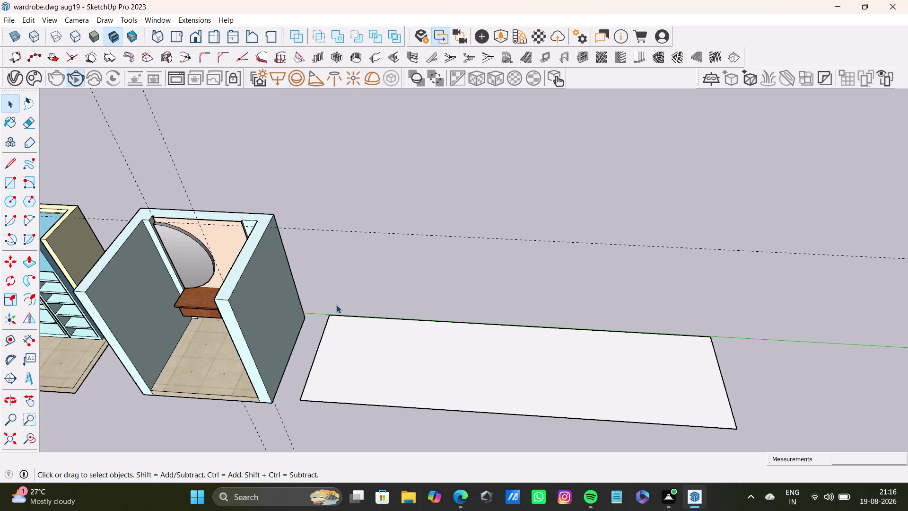
Place a guide line 9" in from the rectangle's back edge.
scroll(down, 3)
scroll(down, 3)
scroll(down, 3)
click(9, 343)
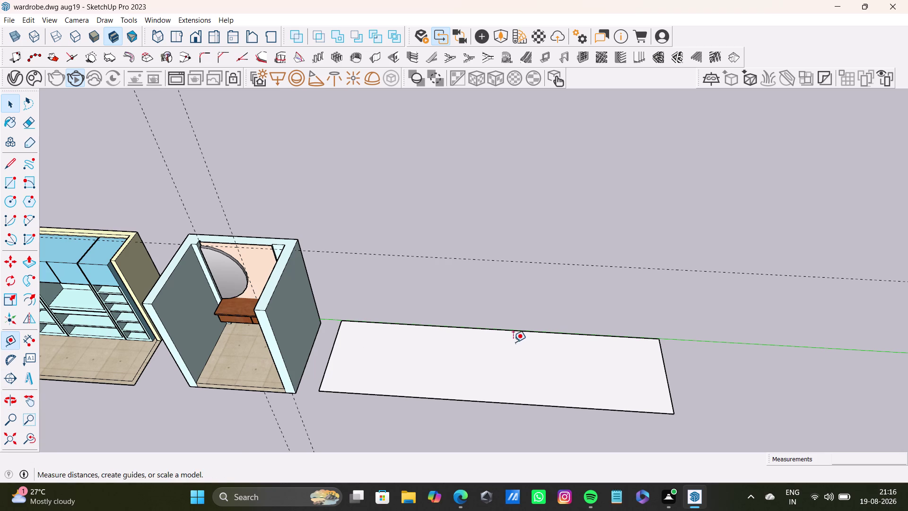
scroll(up, 3)
middle_drag(502, 346, 497, 417)
click(510, 315)
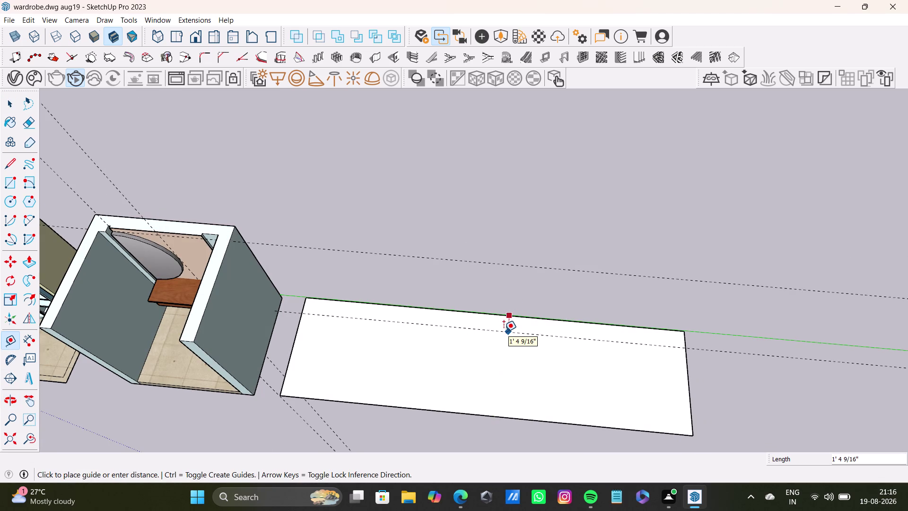
key(9)
key(shift+quotedbl)
key(Return)
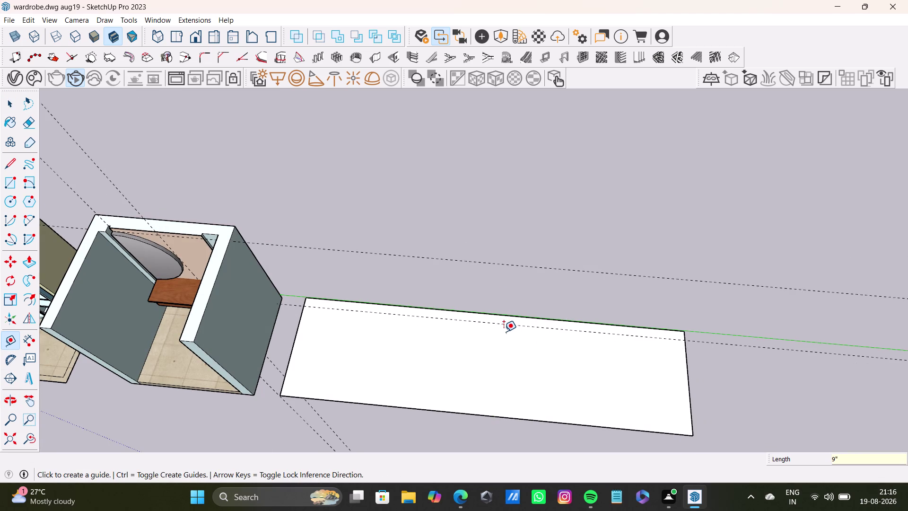
Add guide lines 9" in from the left and right edges.
click(288, 369)
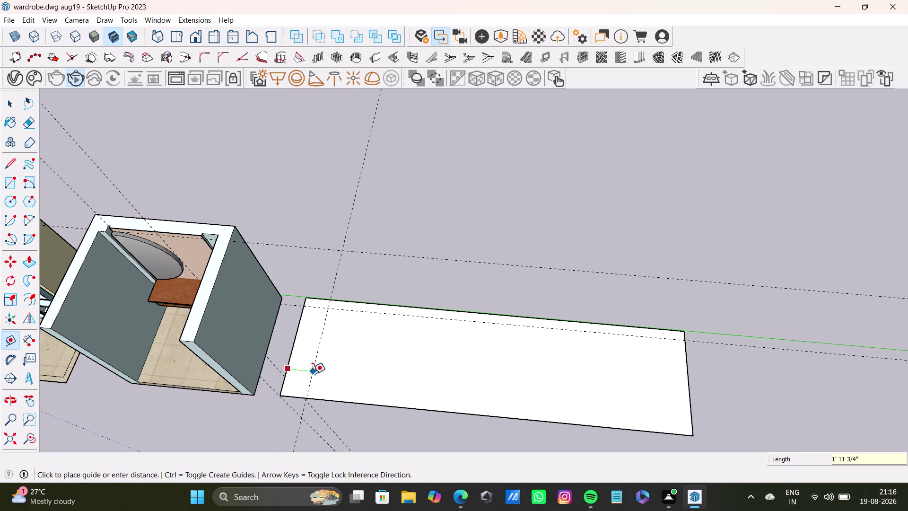
text(9")
key(Return)
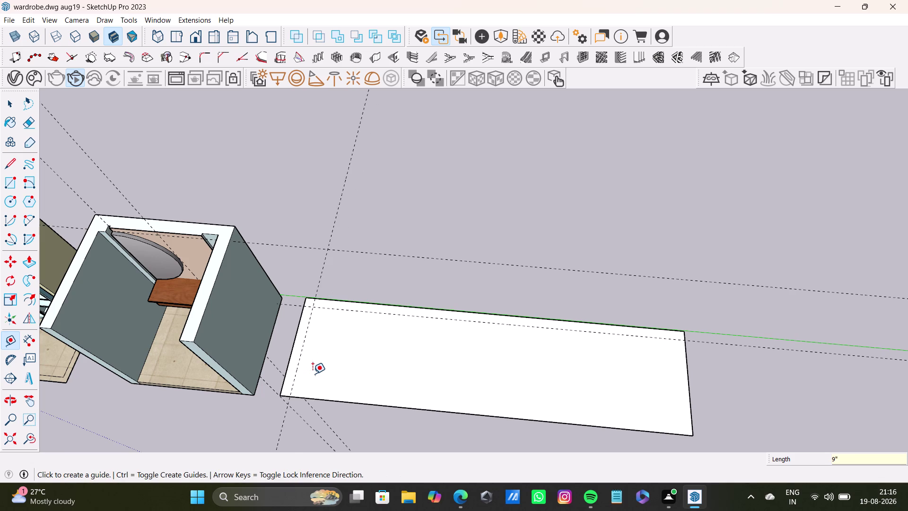
click(686, 389)
key(9)
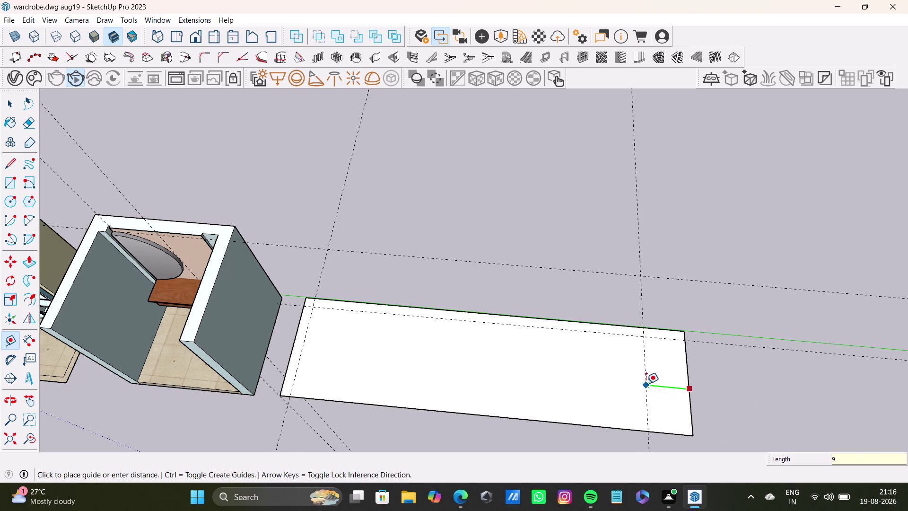
key(shift+quotedbl)
key(Return)
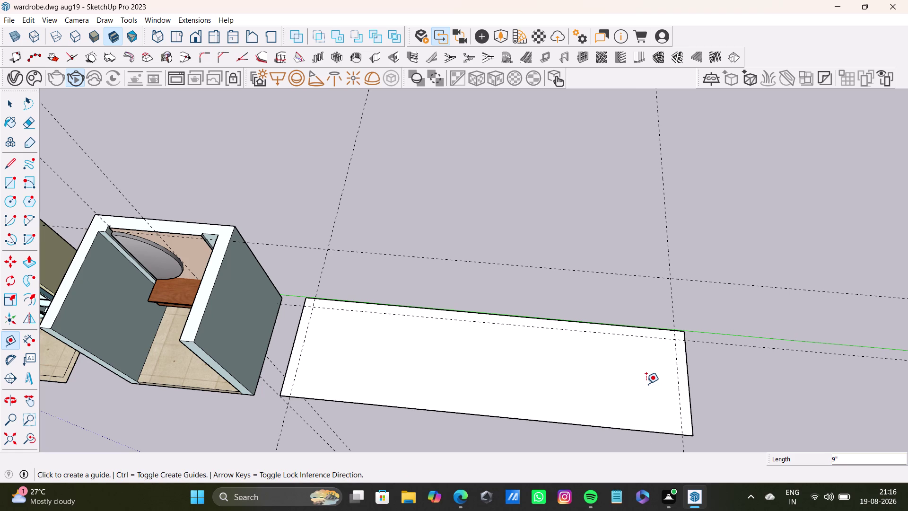
key(space)
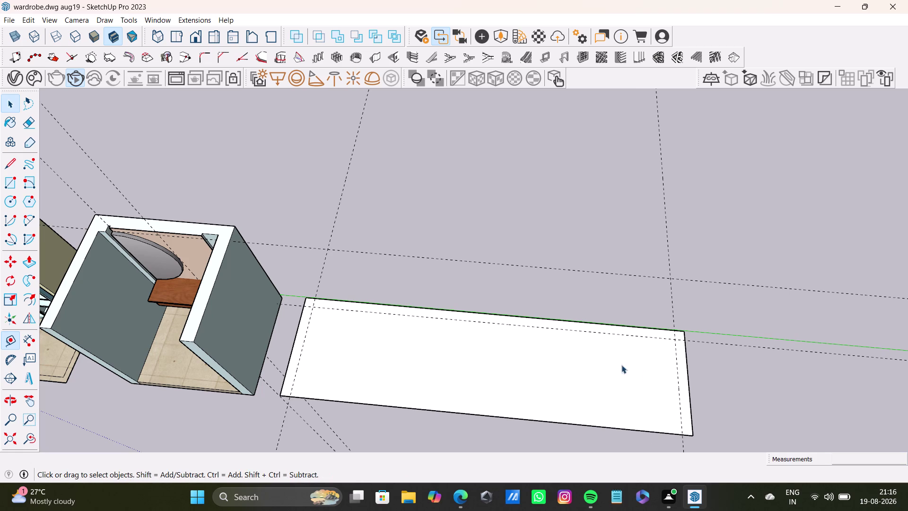
click(14, 166)
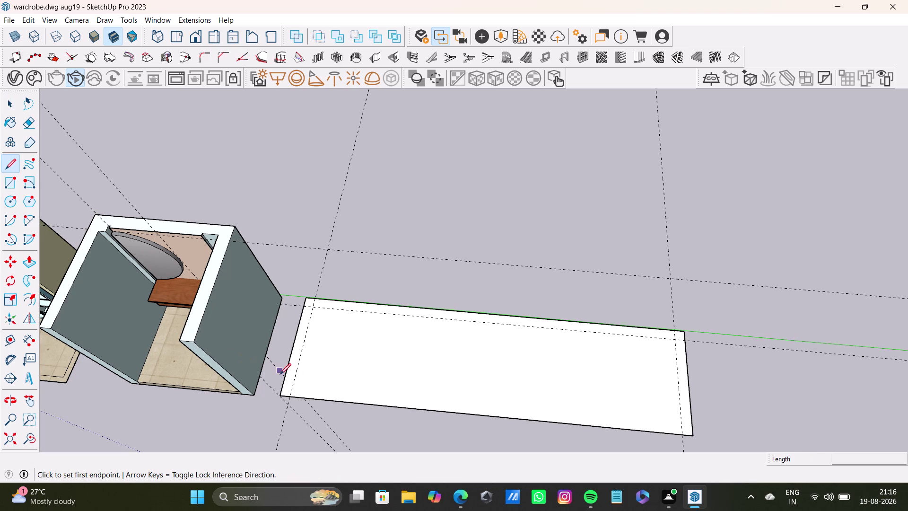
Draw lines along the guides to split off the left side and back strips.
click(291, 396)
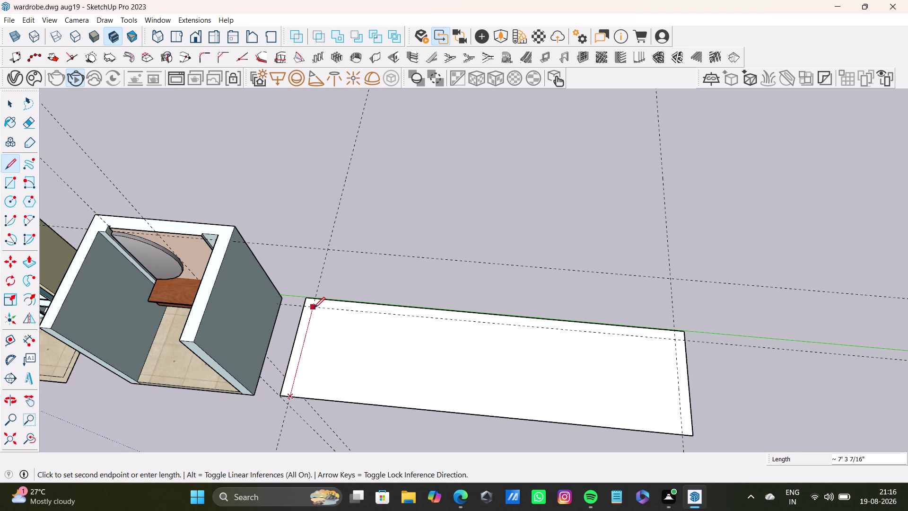
click(314, 308)
click(673, 343)
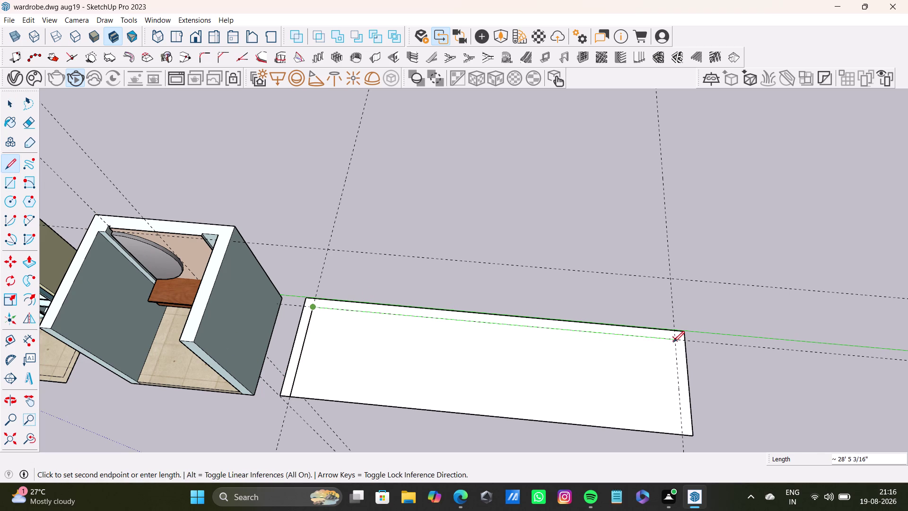
click(682, 438)
key(space)
scroll(down, 3)
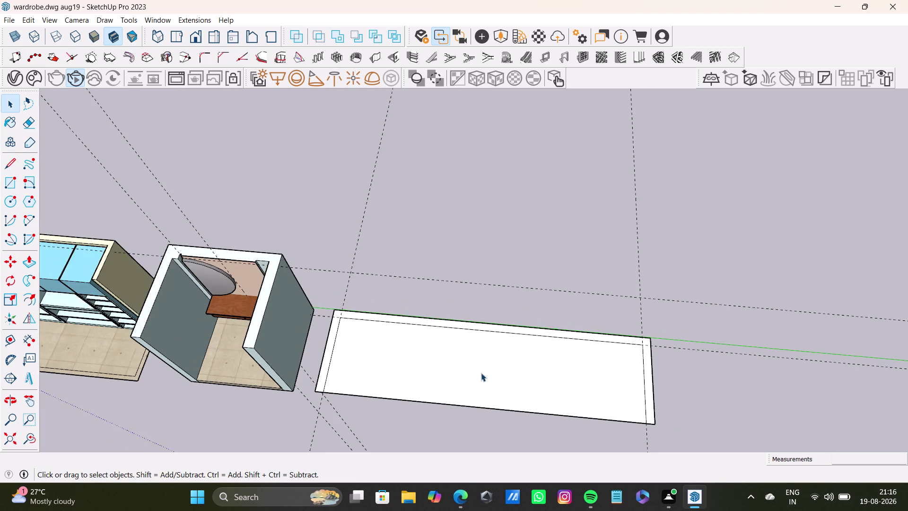
middle_drag(481, 373, 477, 321)
scroll(up, 3)
Push/Pull the left, back and right strips upward into panels.
click(329, 300)
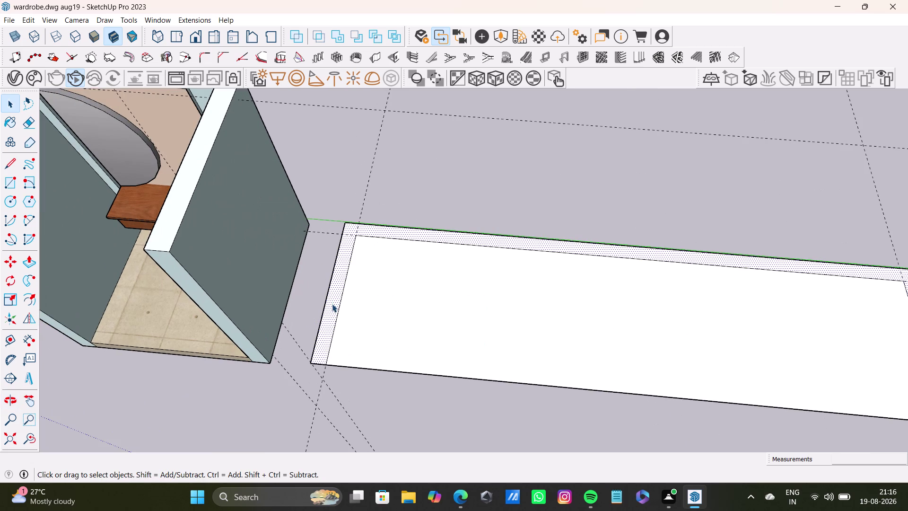
key(p)
drag(336, 302, 204, 162)
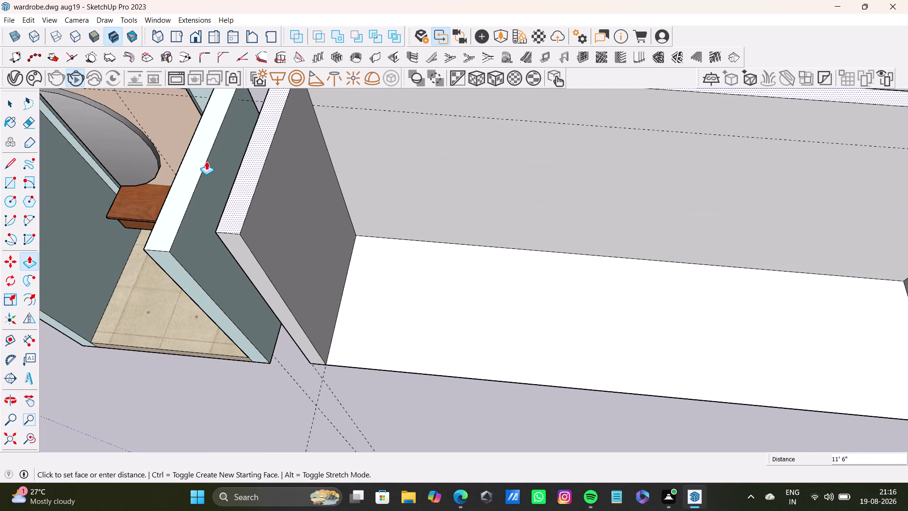
drag(203, 161, 198, 161)
scroll(down, 3)
middle_drag(357, 225, 392, 180)
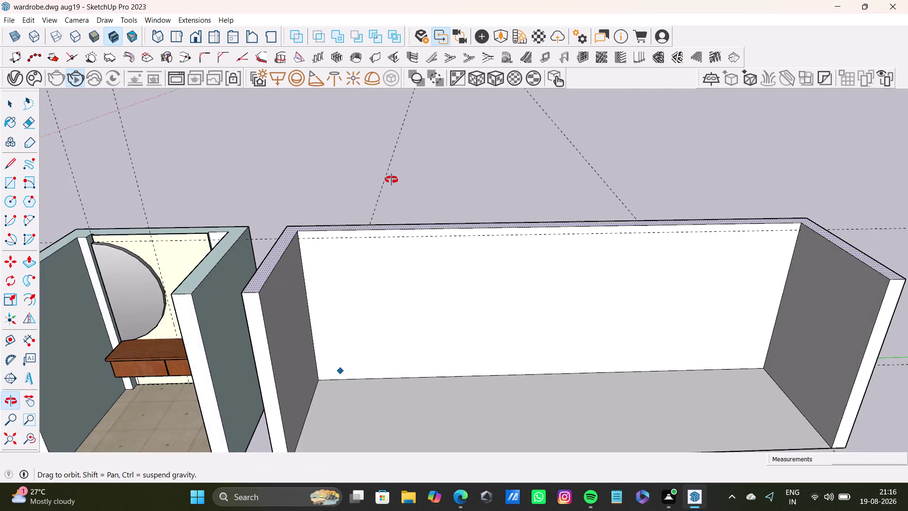
scroll(down, 3)
middle_drag(352, 239, 478, 207)
Orbit around the new open box beside the mirror unit and look inside.
scroll(up, 3)
middle_drag(360, 203, 423, 130)
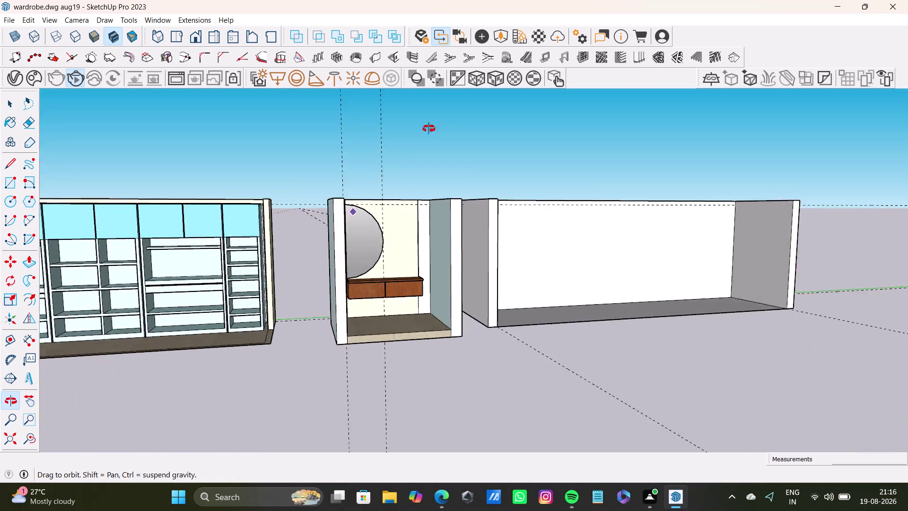
middle_drag(423, 130, 403, 263)
scroll(down, 3)
middle_drag(571, 263, 409, 262)
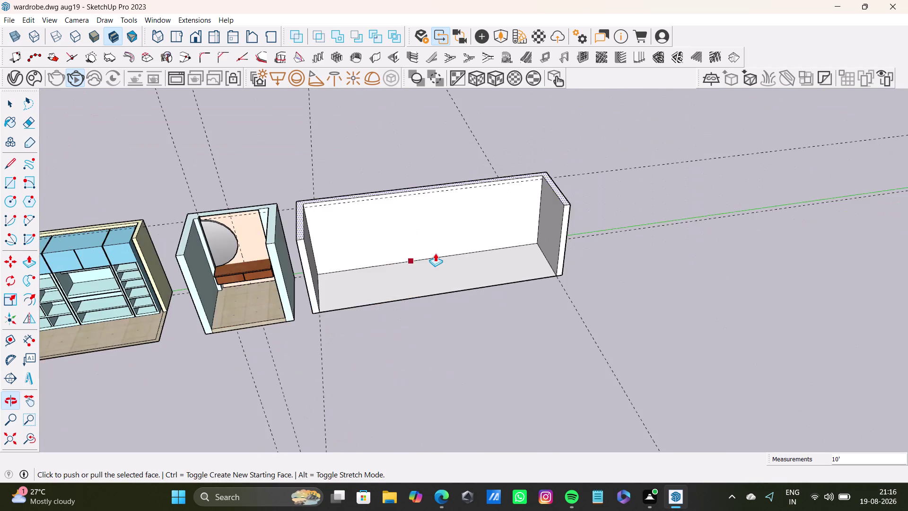
scroll(up, 3)
middle_drag(444, 244, 426, 301)
middle_drag(425, 299, 328, 210)
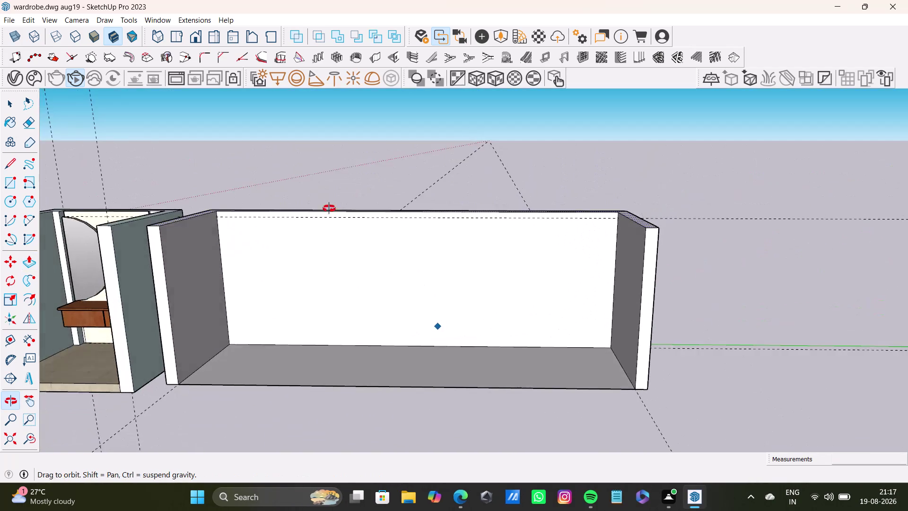
middle_drag(327, 210, 367, 203)
scroll(up, 3)
middle_drag(427, 256, 466, 225)
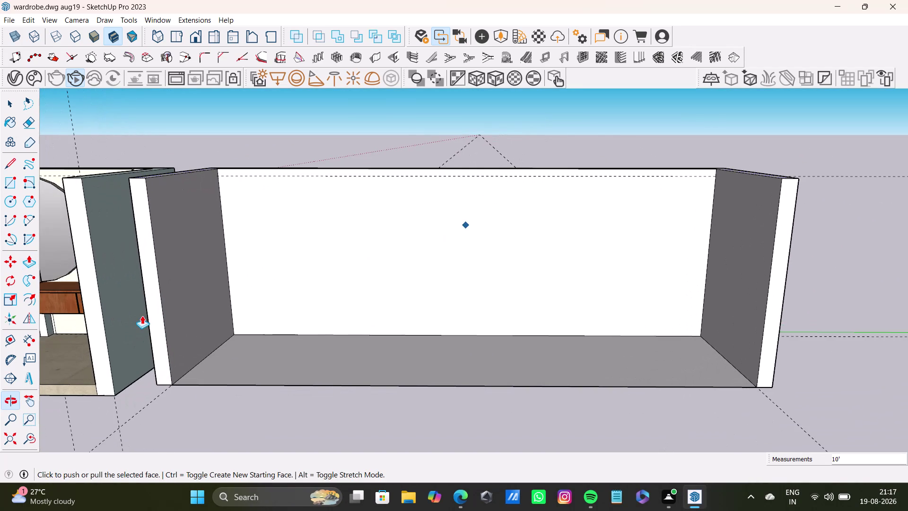
key(space)
middle_drag(276, 332, 283, 396)
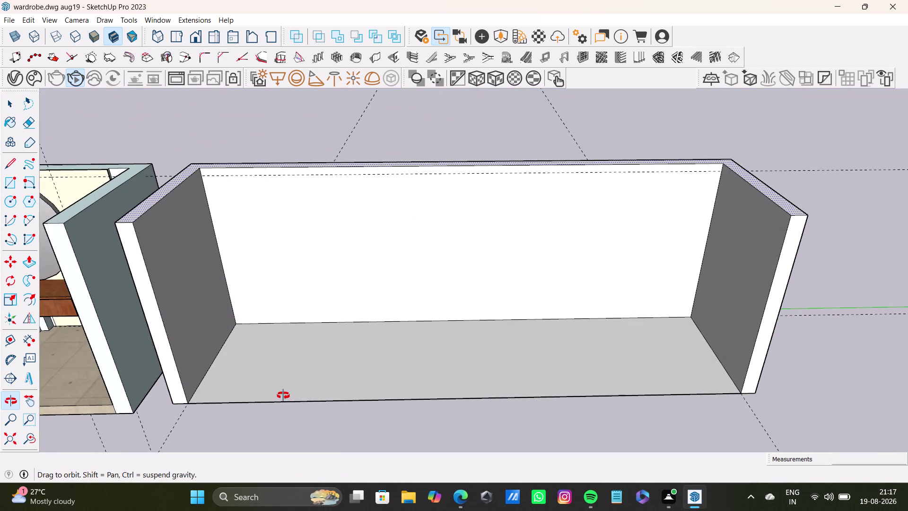
Place a vertical partition guide from the back panel's left edge.
click(10, 181)
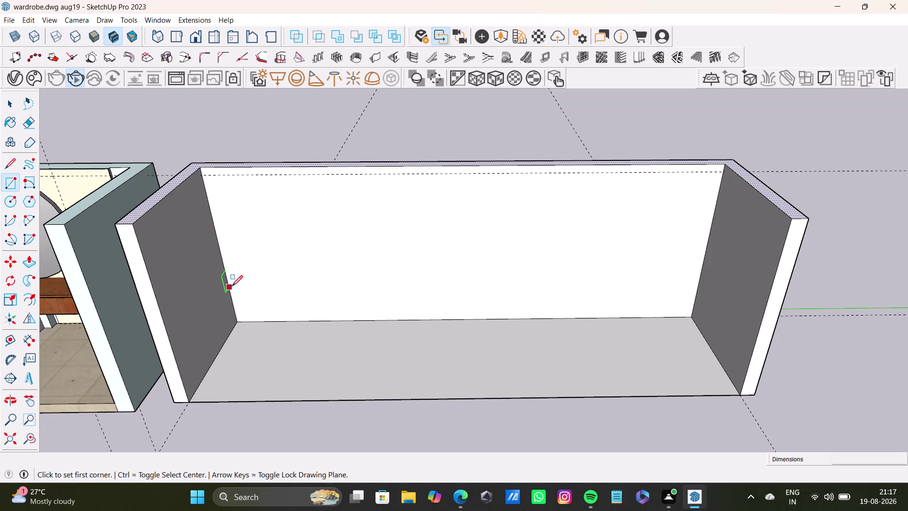
drag(8, 336, 18, 337)
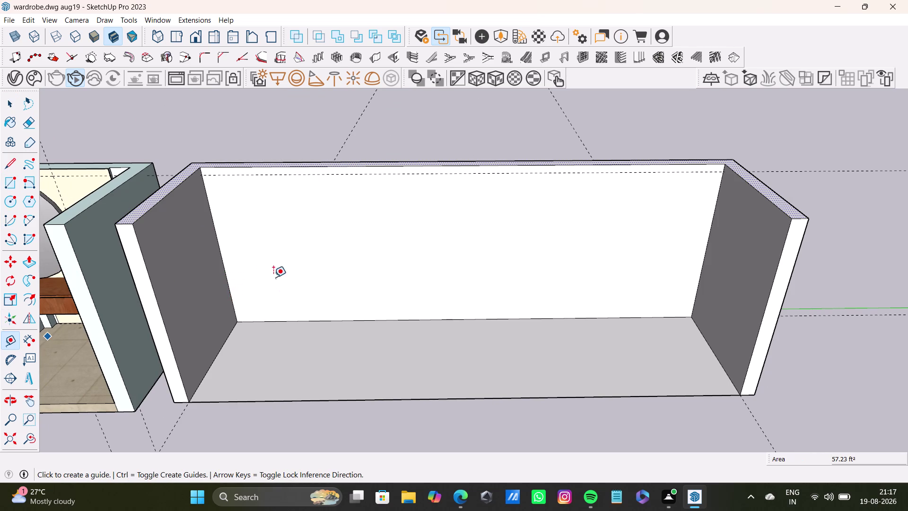
click(227, 284)
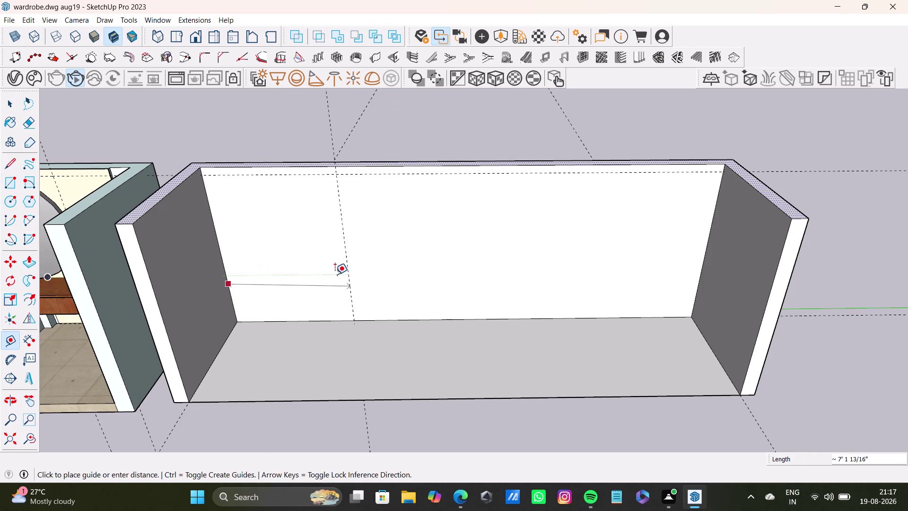
click(313, 271)
Pull a guide 1" off the partition guide on the back panel.
middle_drag(348, 291, 334, 241)
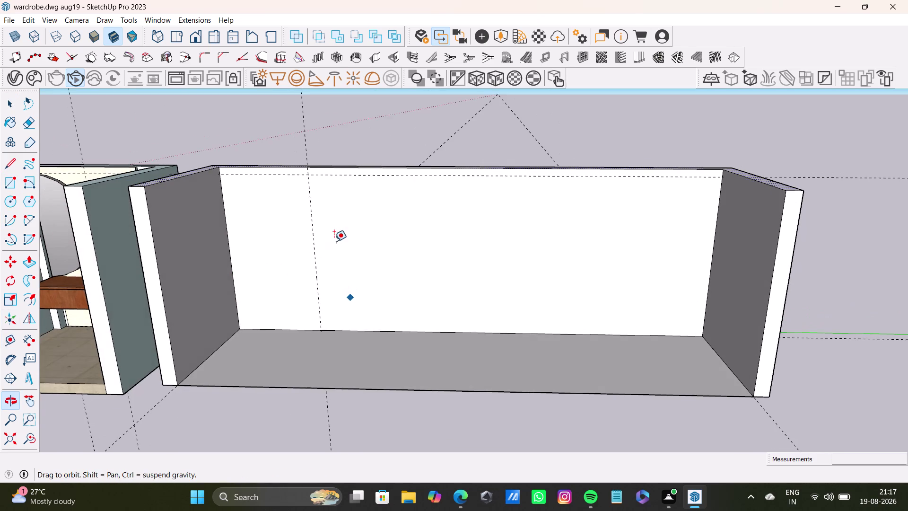
drag(314, 254, 318, 254)
text(1)
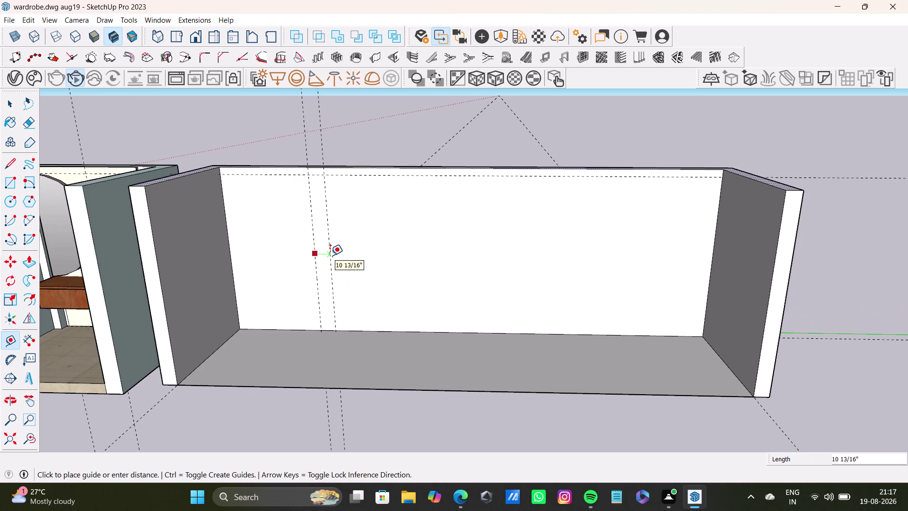
text(/")
key(Return)
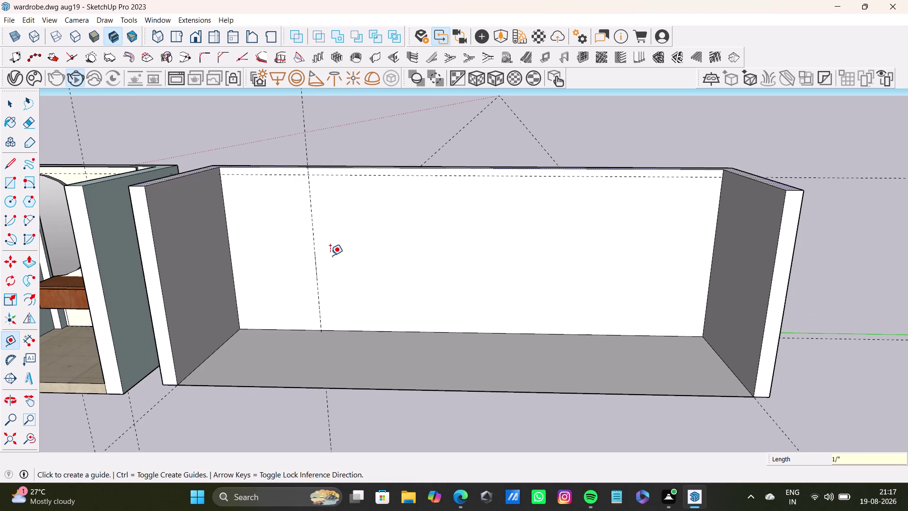
key(space)
click(9, 338)
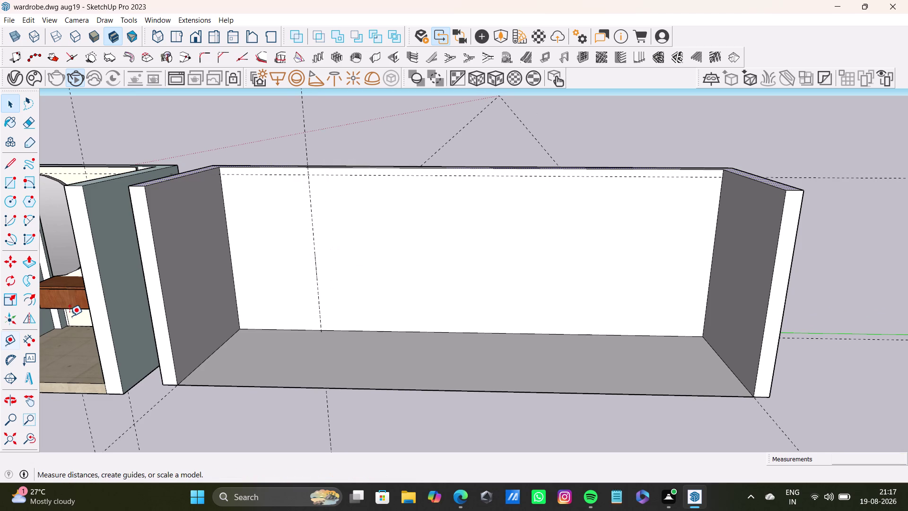
scroll(up, 3)
click(318, 280)
key(space)
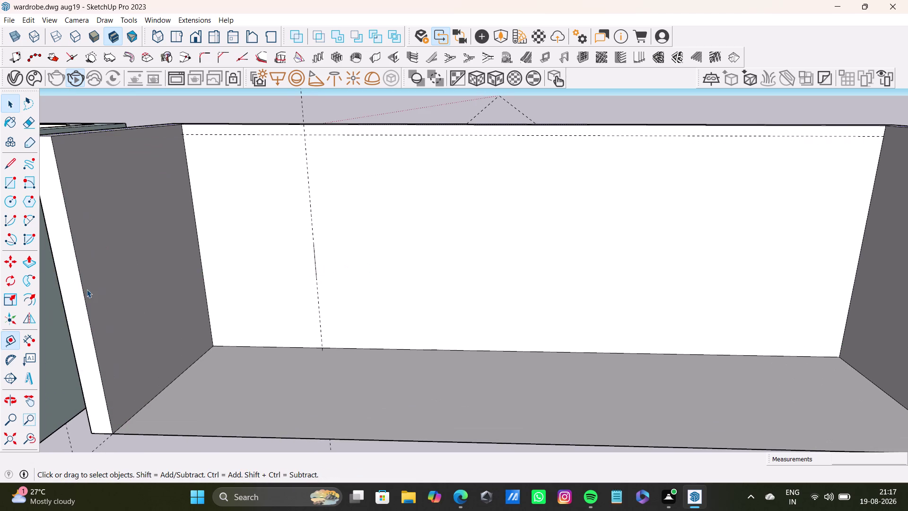
Retry a 1" offset guide from the partition guide, then undo it.
click(11, 341)
click(318, 304)
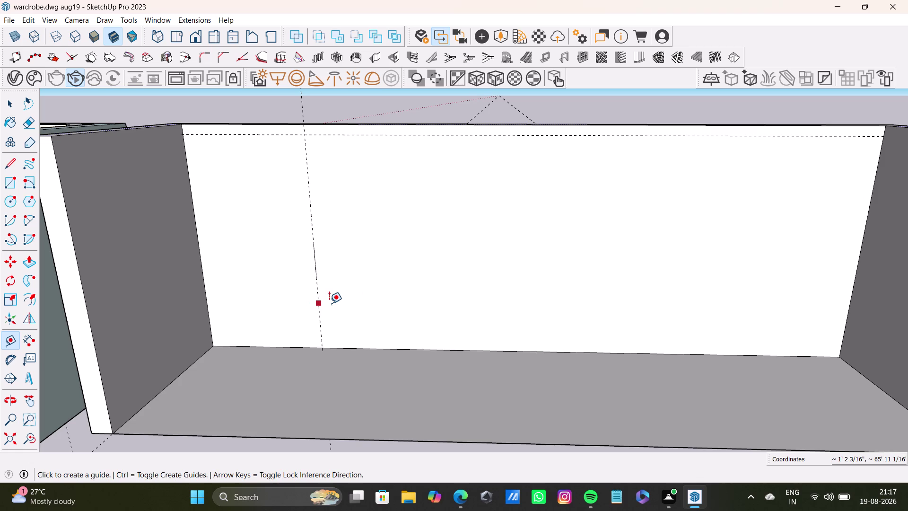
key(1)
key(shift+quotedbl)
key(Return)
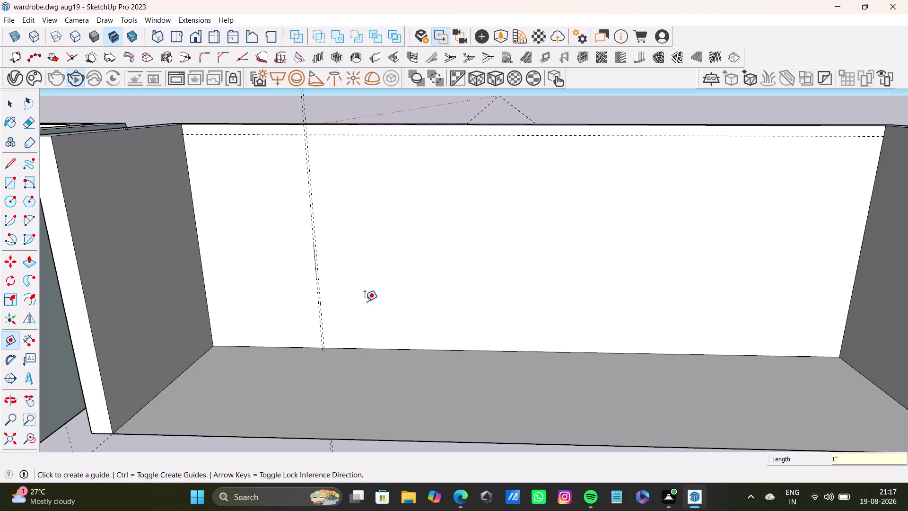
key(ctrl+z)
scroll(up, 3)
scroll(down, 3)
scroll(up, 3)
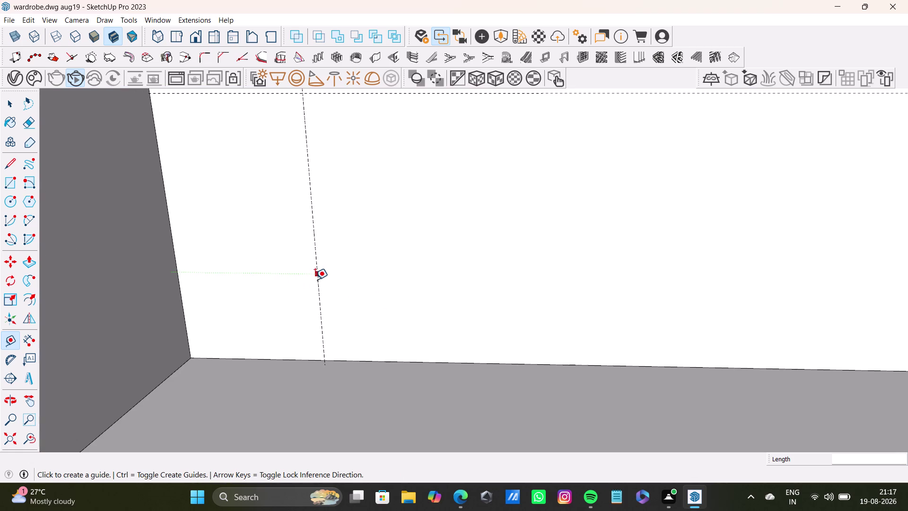
Place another guide 2" from the partition guide on the back panel.
click(320, 283)
key(2)
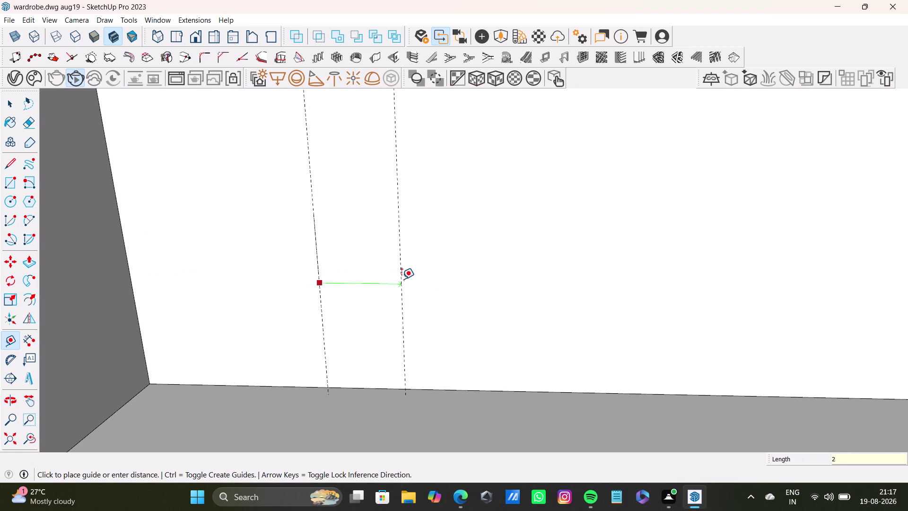
key(shift+quotedbl)
key(Return)
key(space)
scroll(down, 3)
scroll(up, 3)
scroll(down, 3)
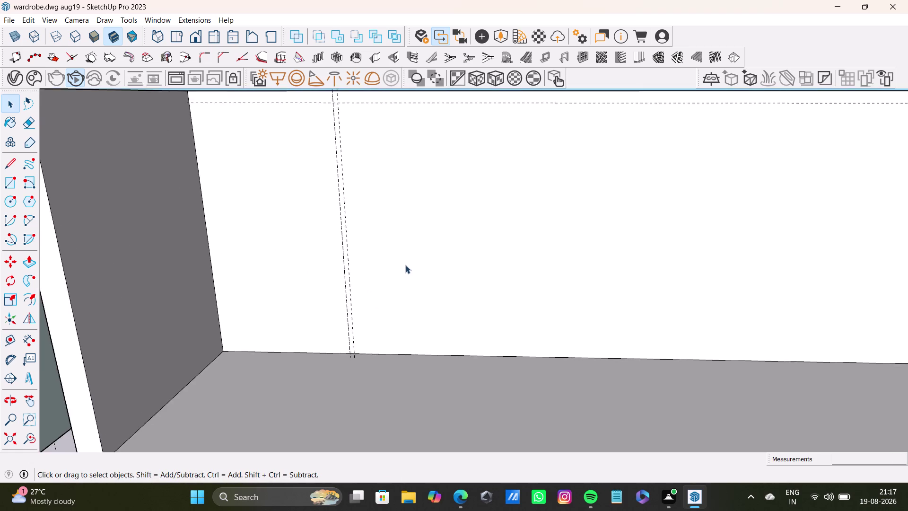
middle_drag(484, 264, 337, 276)
scroll(up, 3)
Offset a 1" guide from the right side panel, then undo it.
scroll(up, 3)
drag(8, 345, 18, 339)
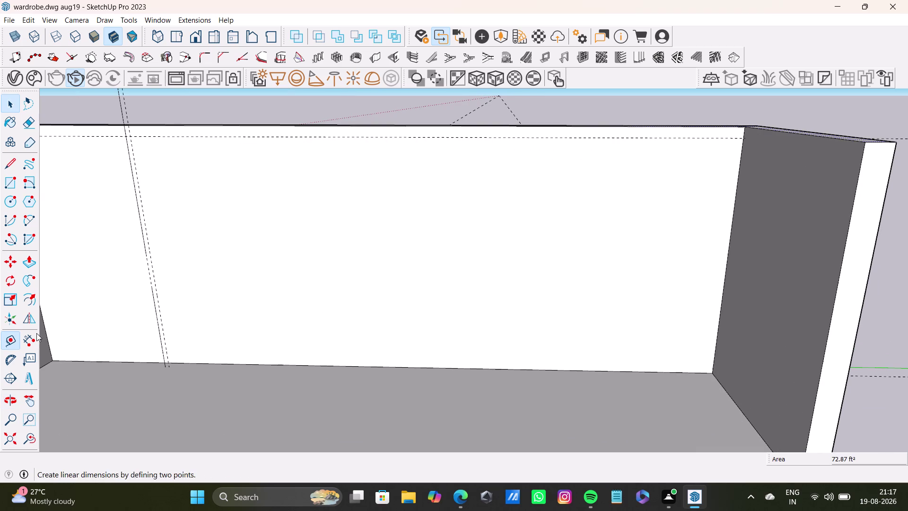
click(727, 271)
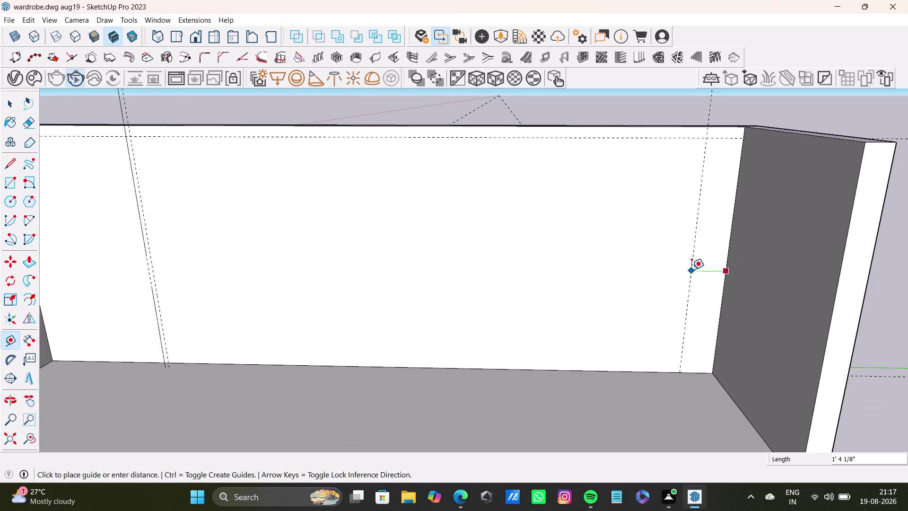
key(1)
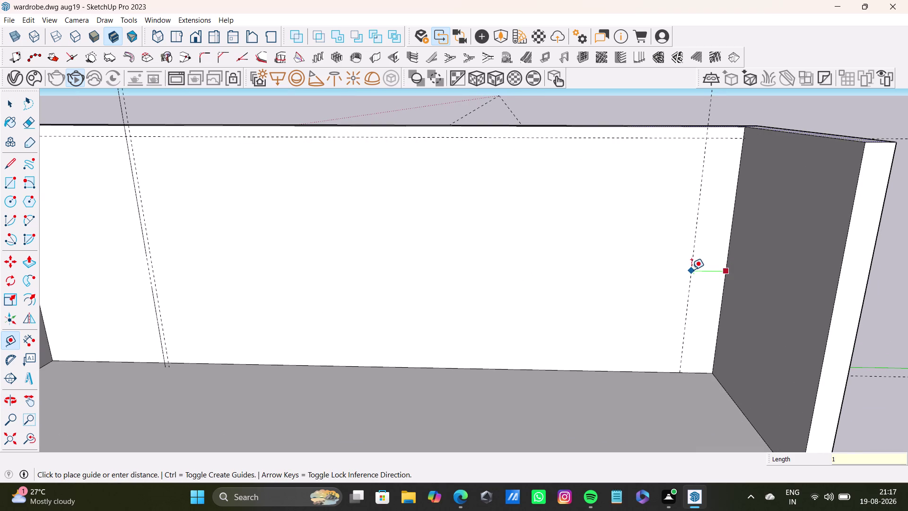
key(shift+quotedbl)
key(Return)
key(ctrl+z)
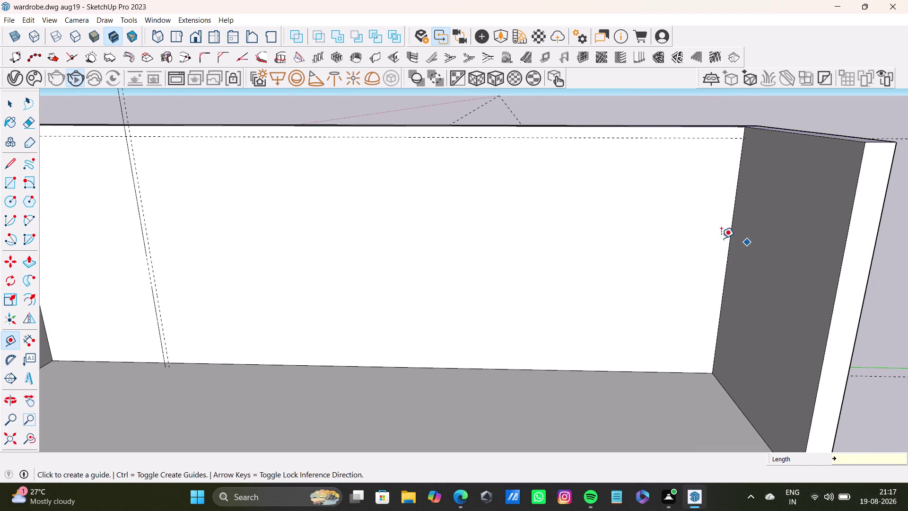
Start a guide near the right panel and cancel it unfinished.
click(729, 241)
click(696, 241)
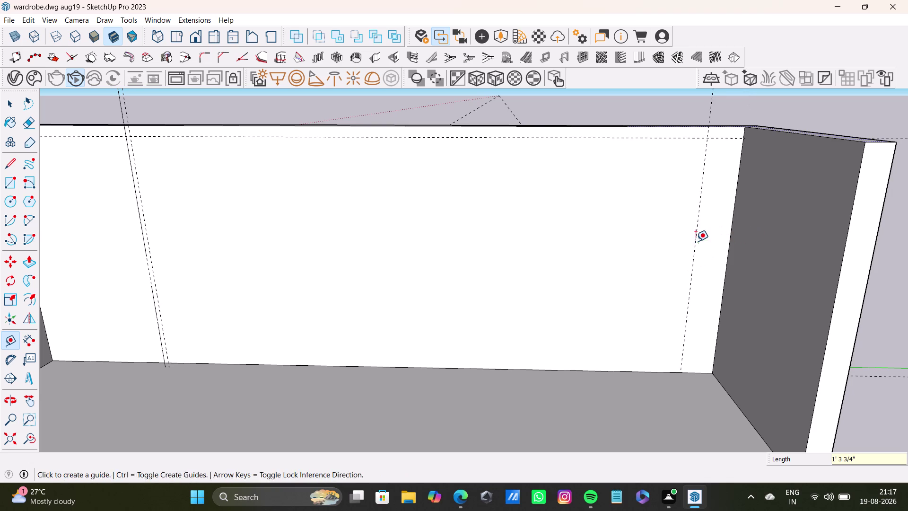
key(space)
scroll(down, 3)
middle_drag(676, 242, 717, 217)
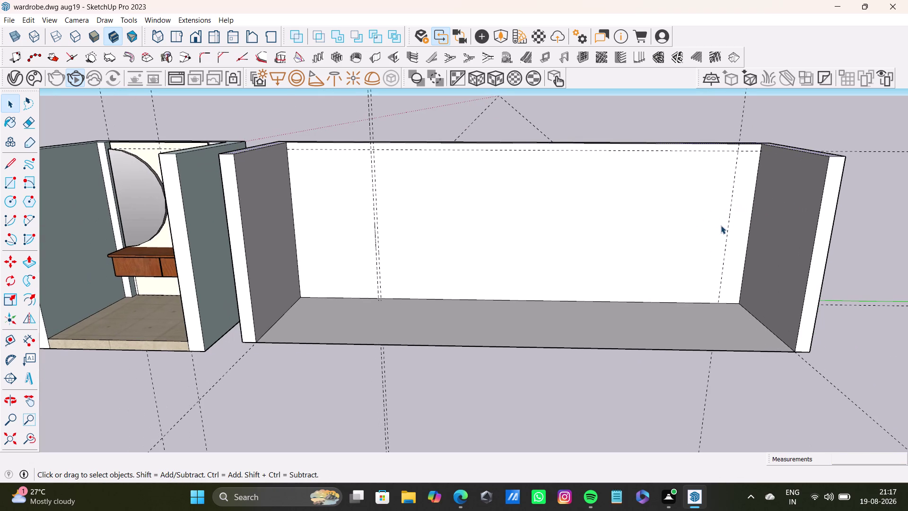
Place a guide 1" from the right partition guide using Tape Measure (T).
key(t)
click(728, 229)
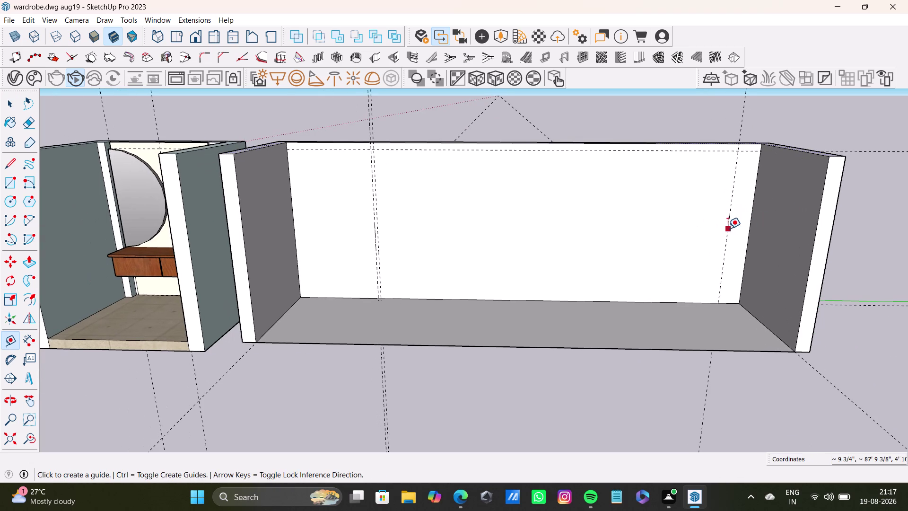
key(1)
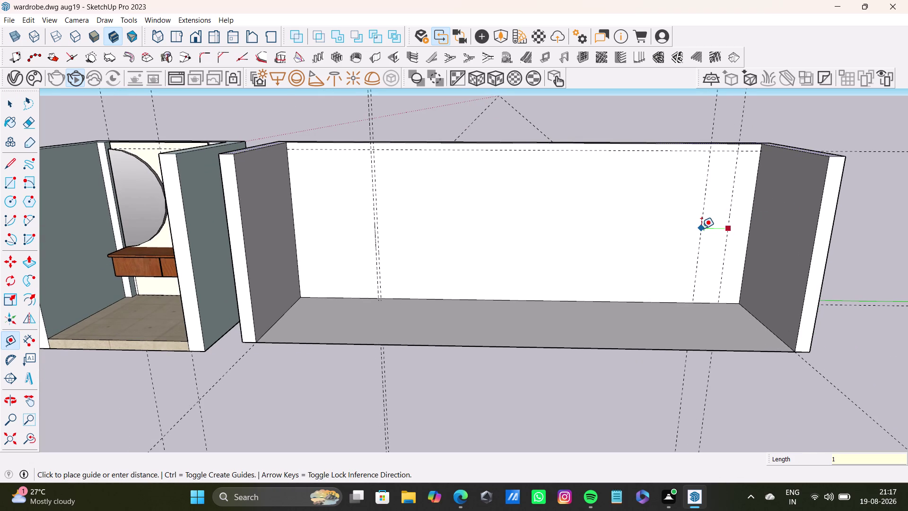
key(shift+quotedbl)
key(Return)
key(space)
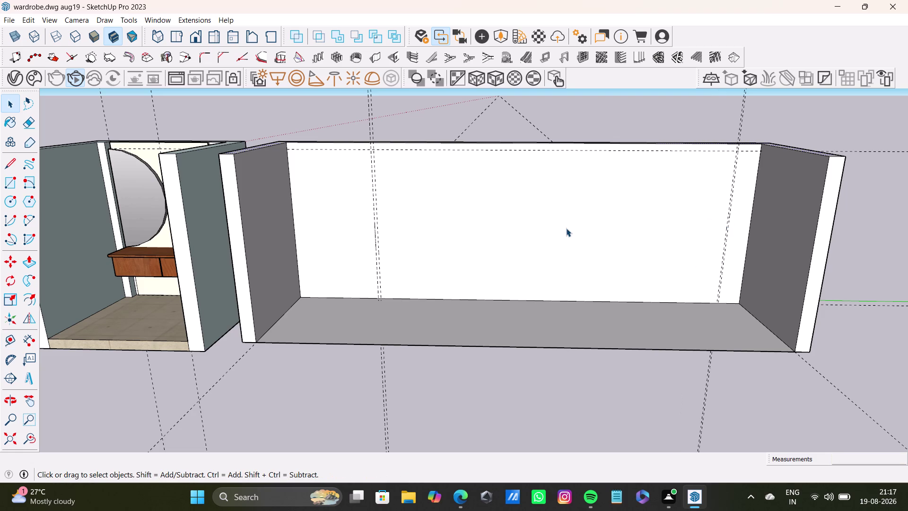